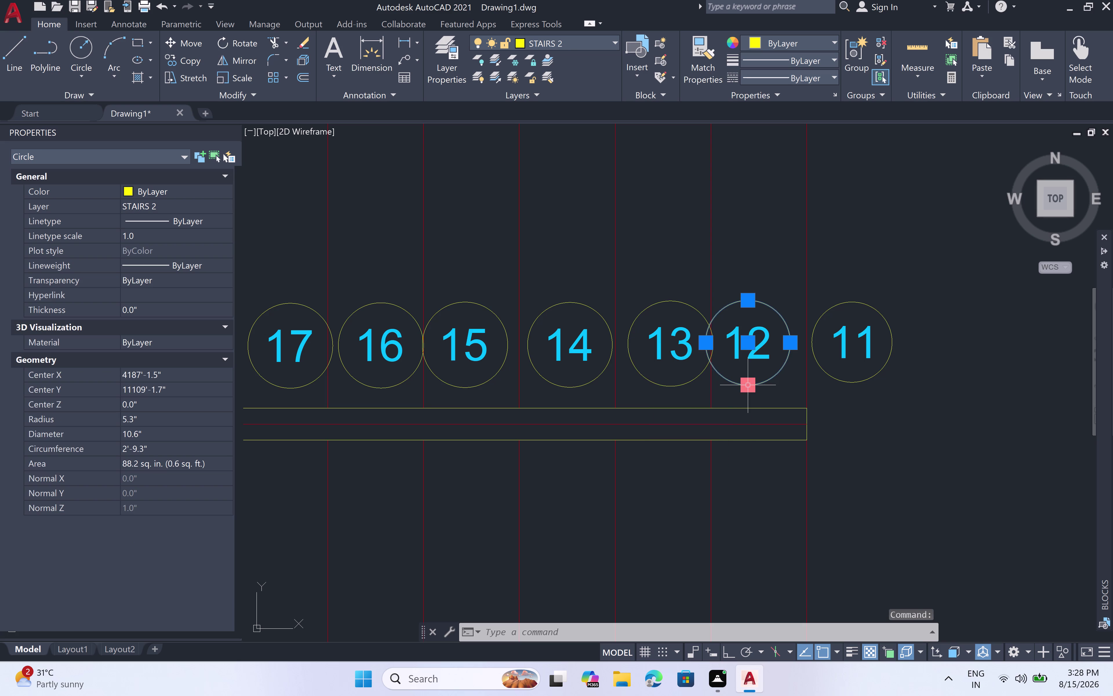
Select all circles similar to circle 12, pan the stair area, then clear the selection.
right_click(740, 382)
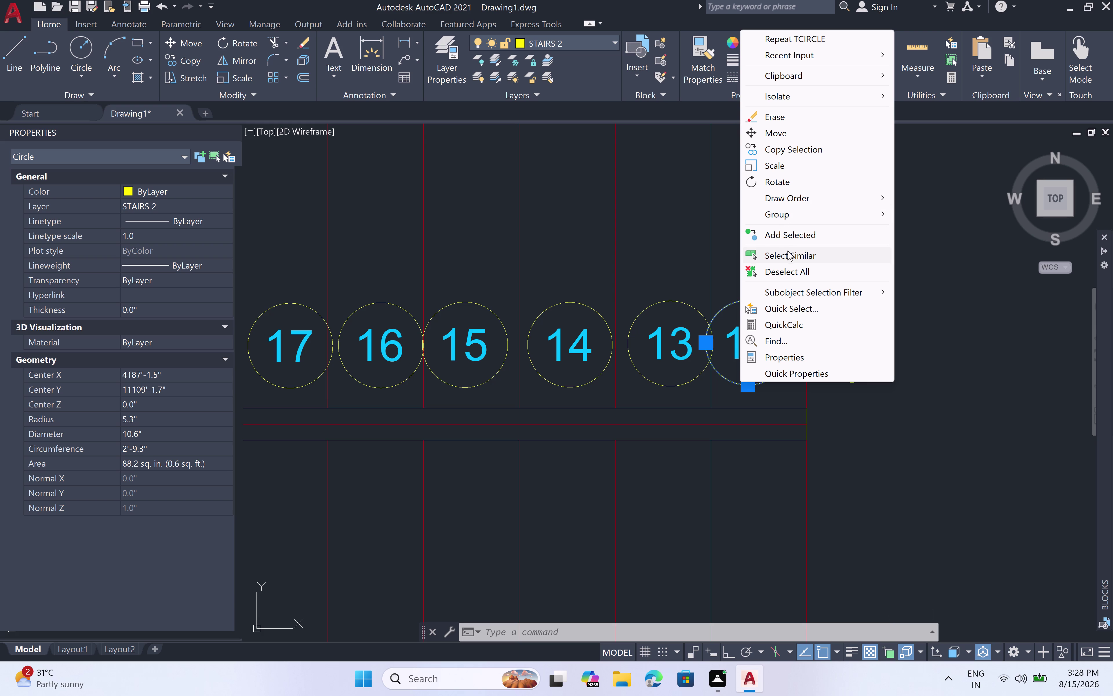
click(792, 257)
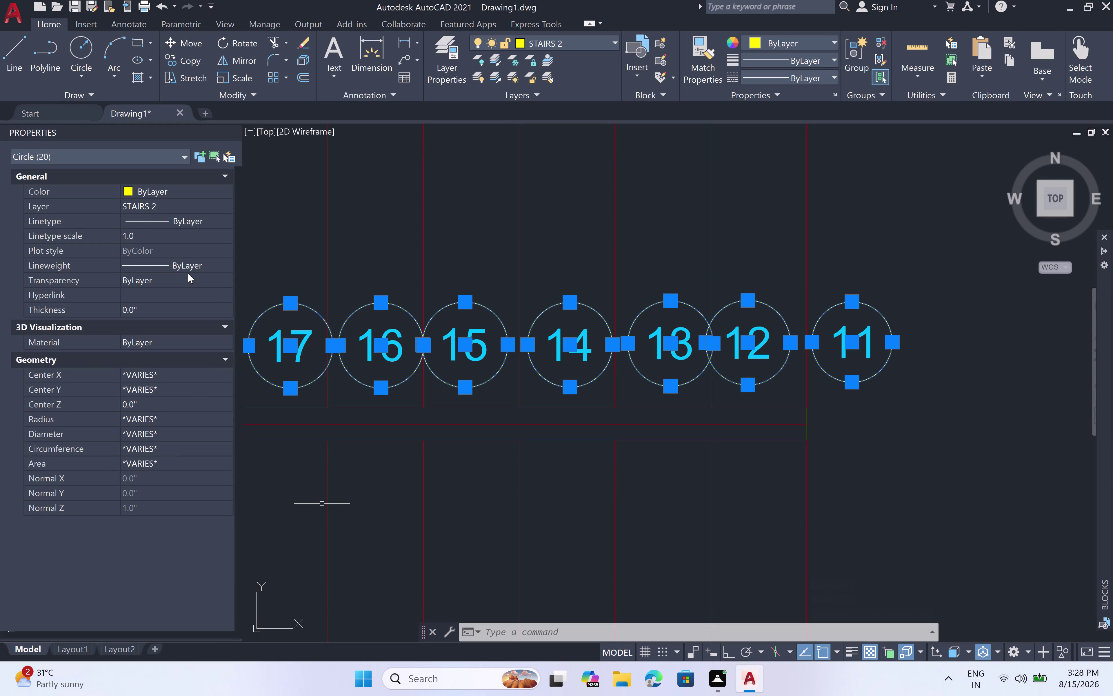
scroll(down, 3)
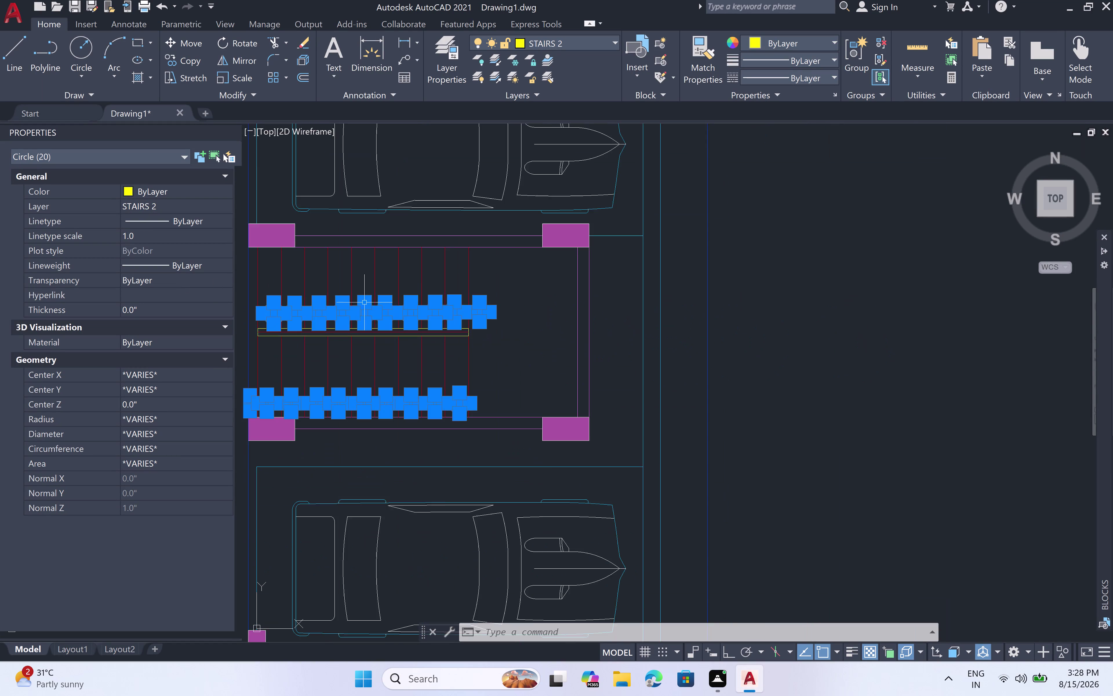
scroll(down, 3)
middle_drag(385, 334, 523, 261)
scroll(up, 3)
key(Escape)
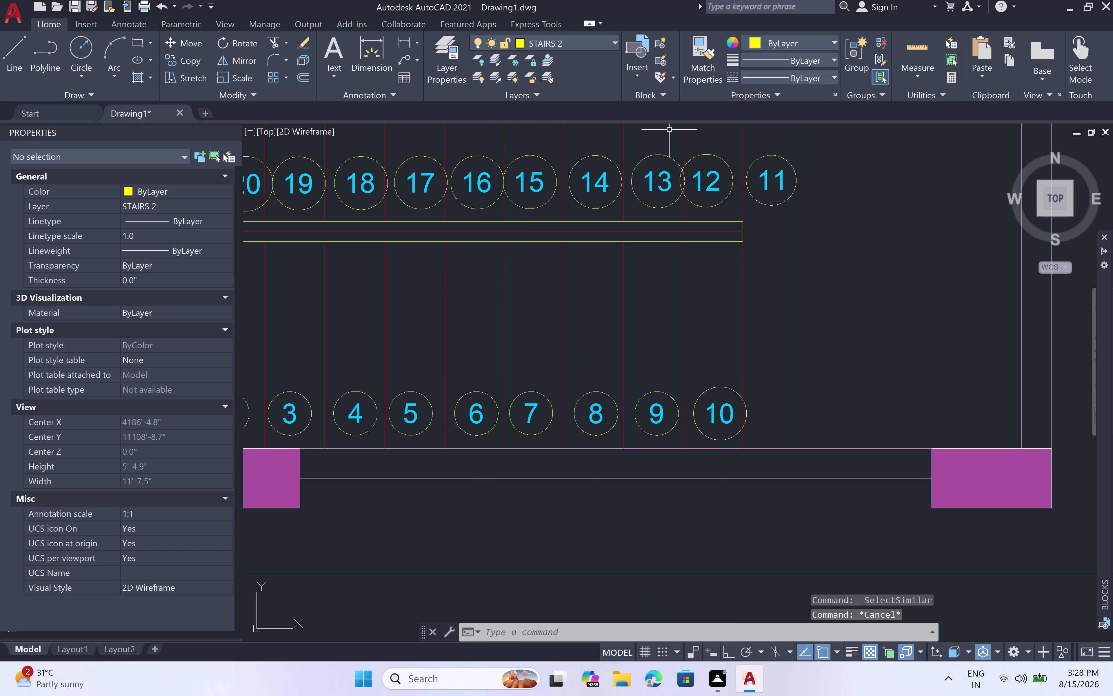
Move circle 13 from its bottom quadrant to its new spot in the upper row.
click(664, 206)
key(m)
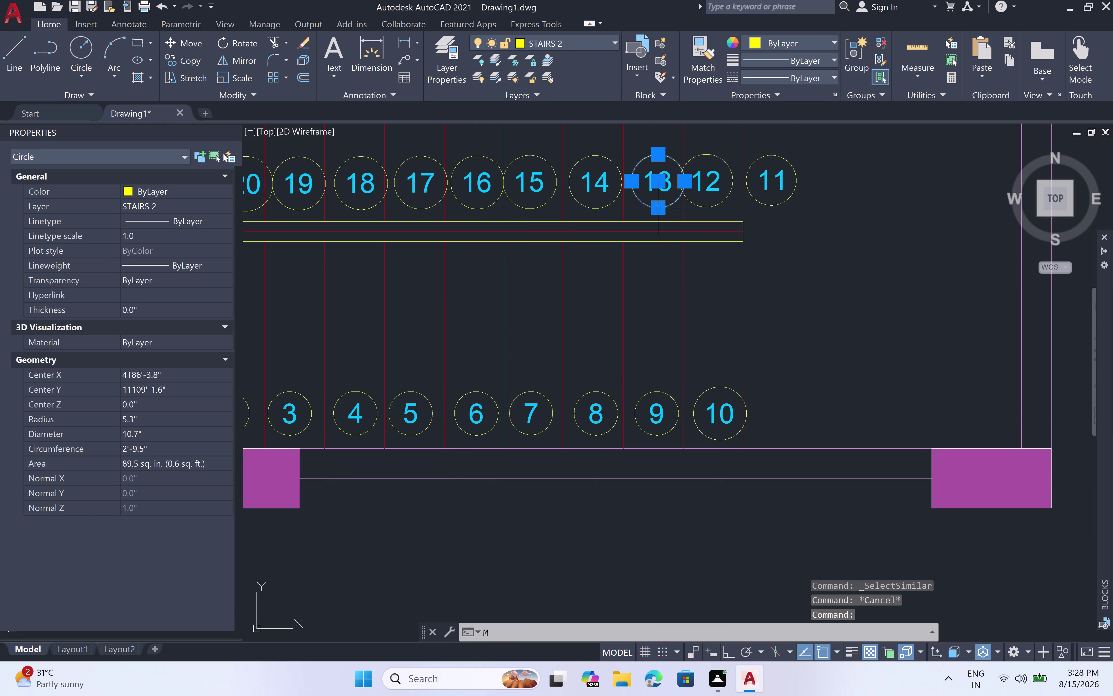
key(space)
scroll(up, 3)
scroll(up, 3)
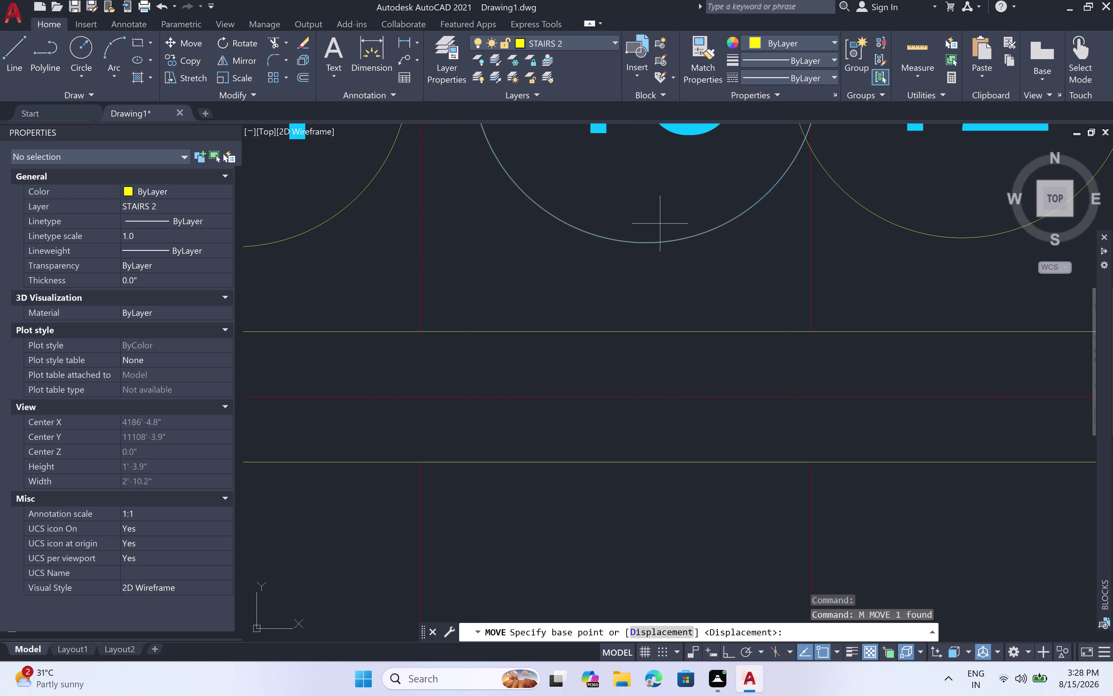
click(648, 242)
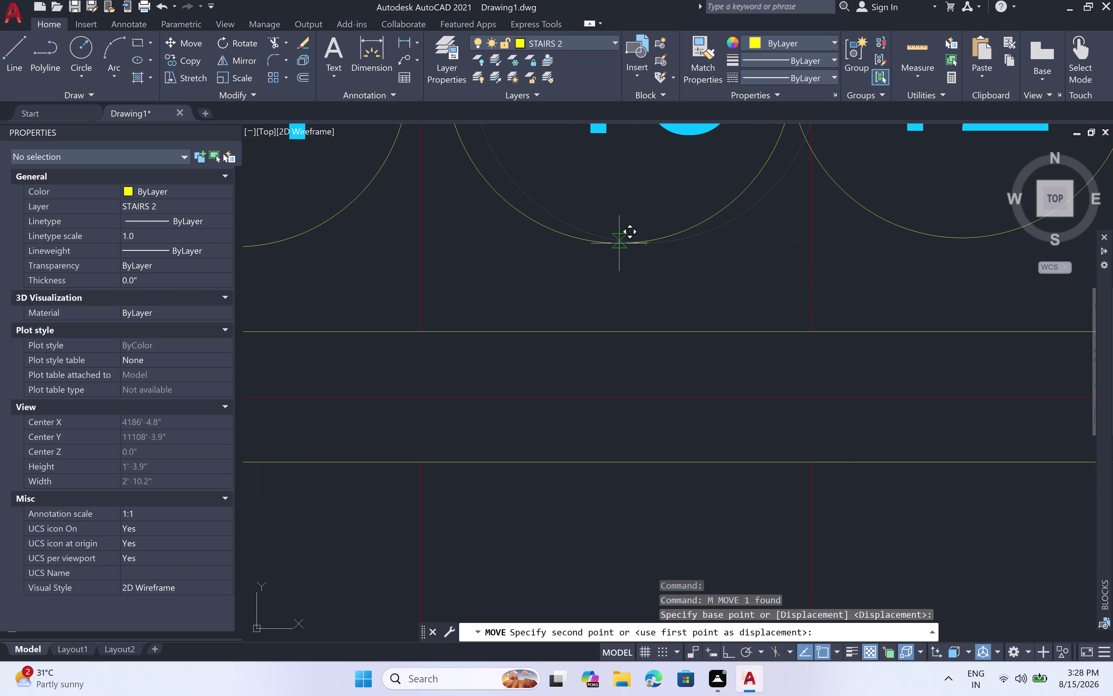
scroll(down, 3)
scroll(down, 3)
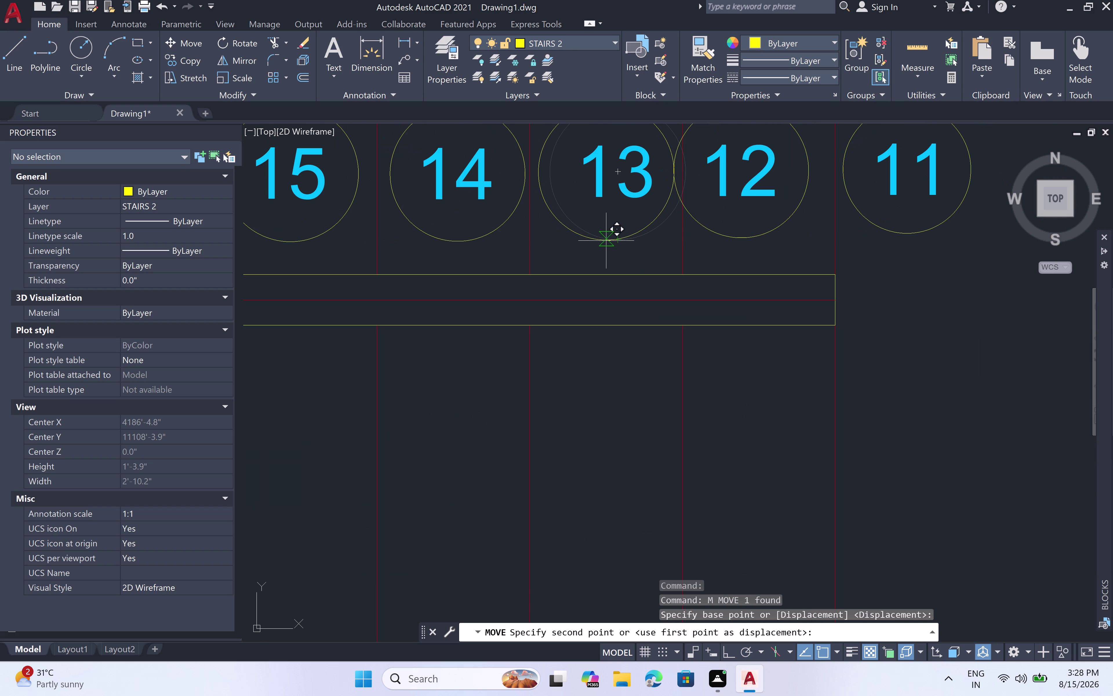
scroll(up, 3)
scroll(up, 3)
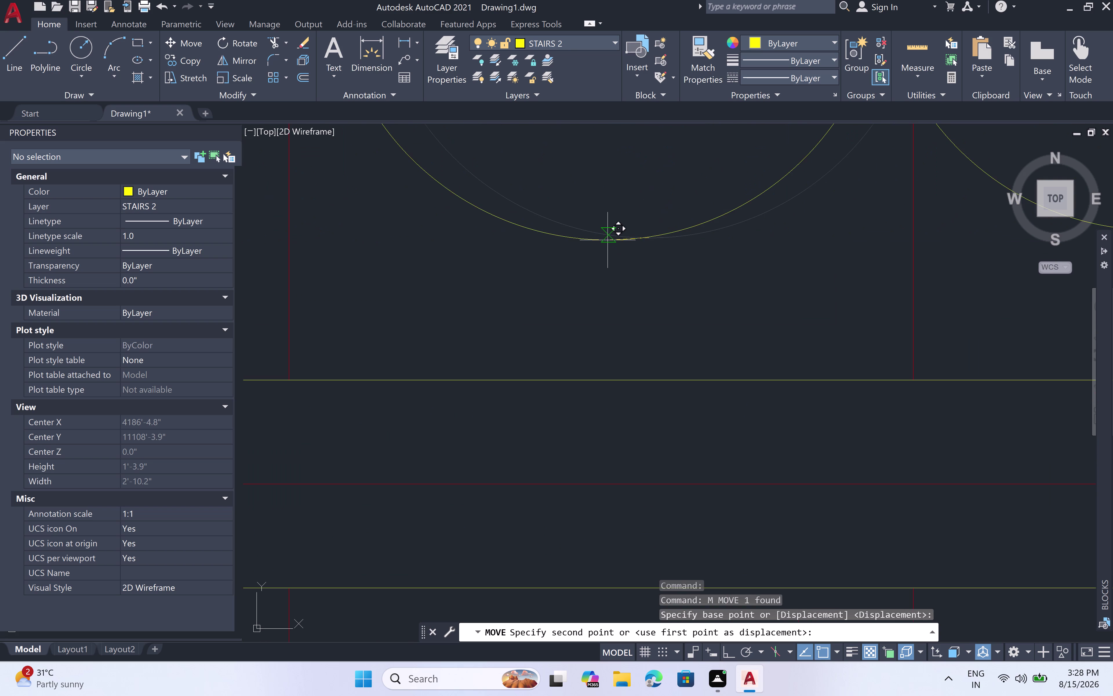
click(607, 239)
scroll(down, 3)
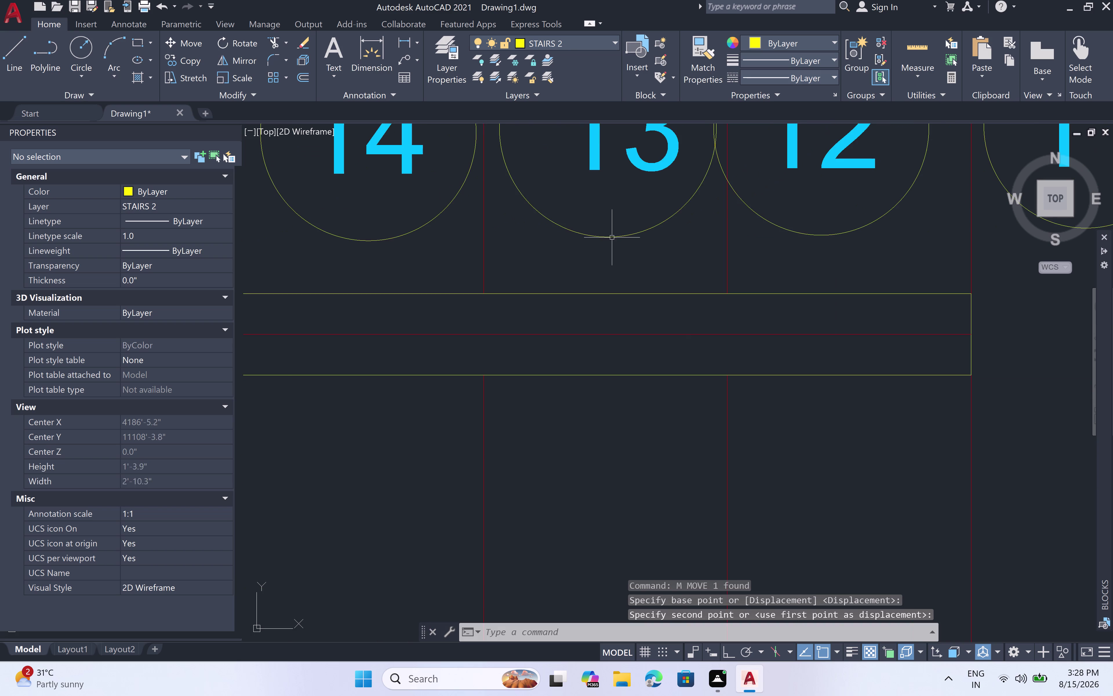
scroll(down, 3)
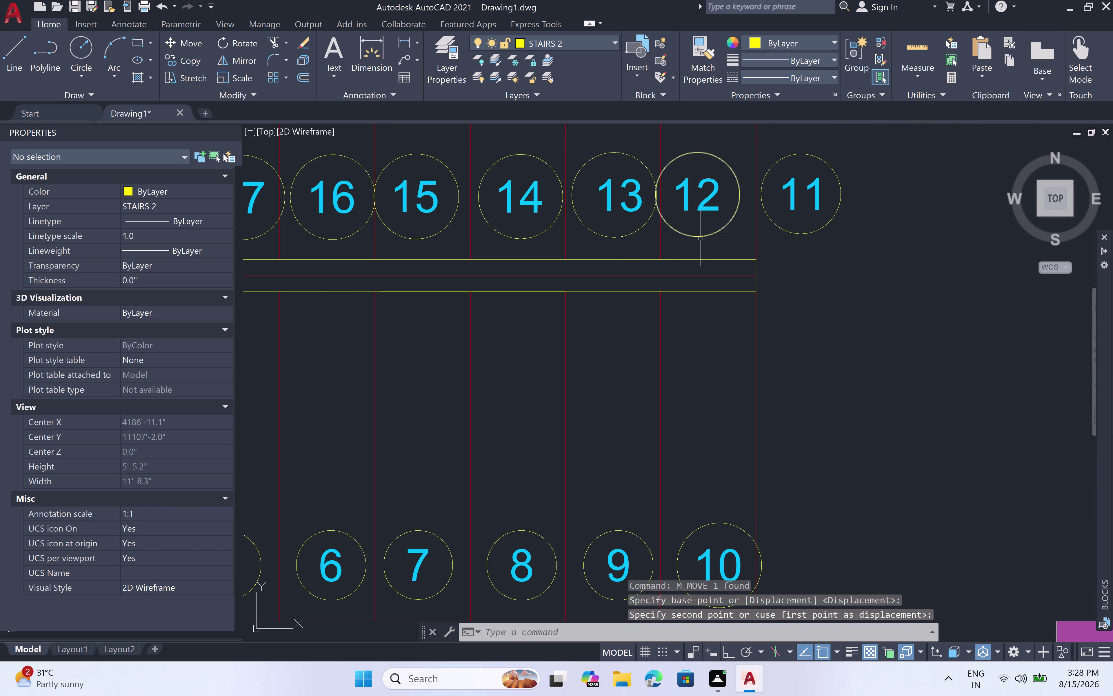
Move circle 12 from its bottom quadrant into line with its neighbours.
click(701, 238)
text(M)
key(space)
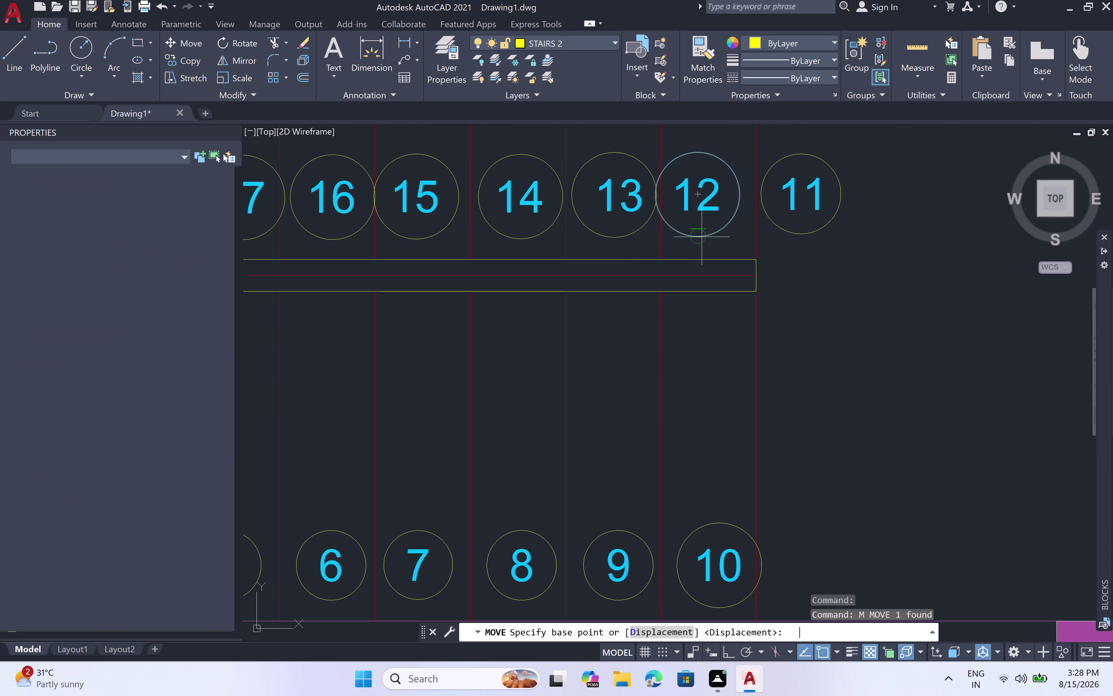
click(700, 238)
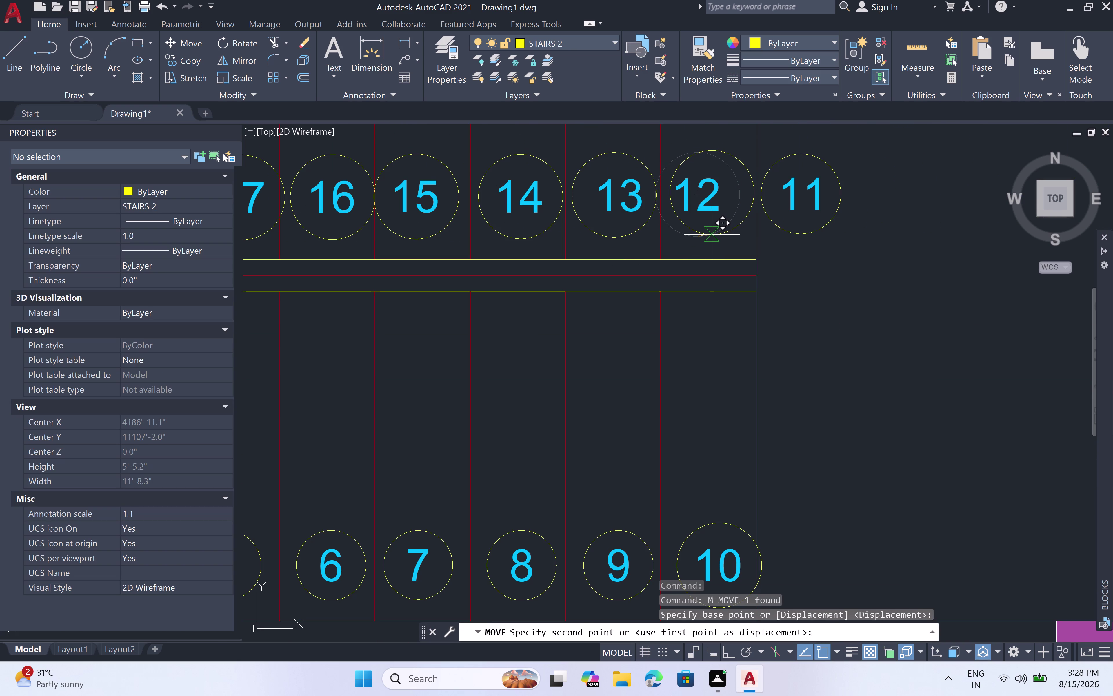
click(711, 236)
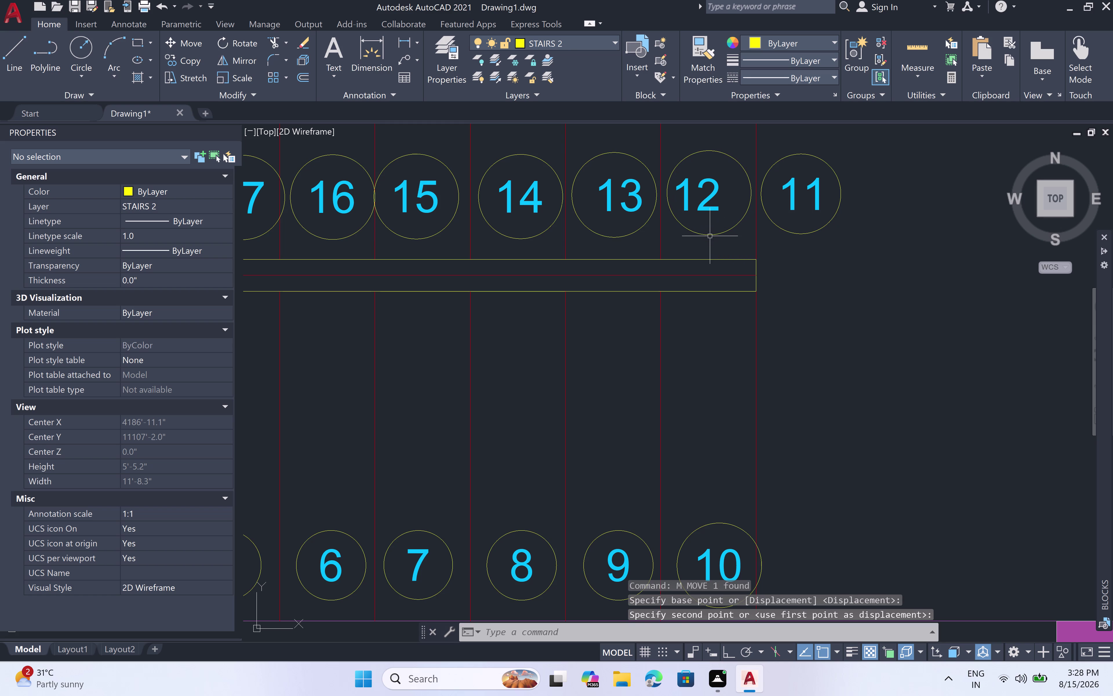
scroll(down, 3)
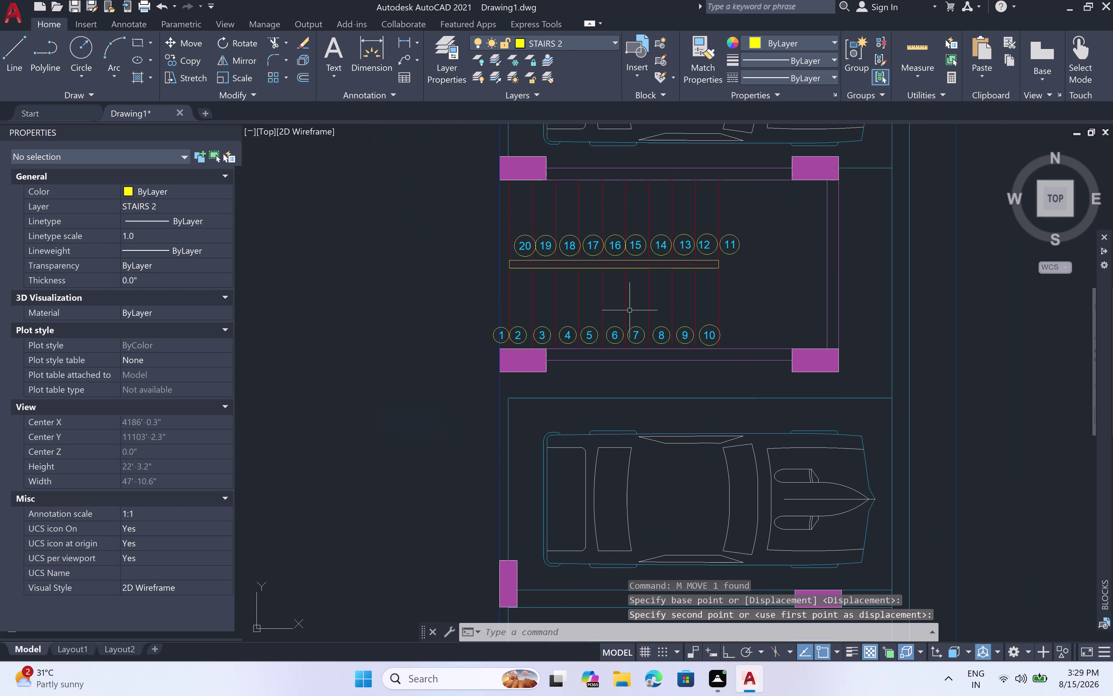
scroll(up, 3)
scroll(down, 3)
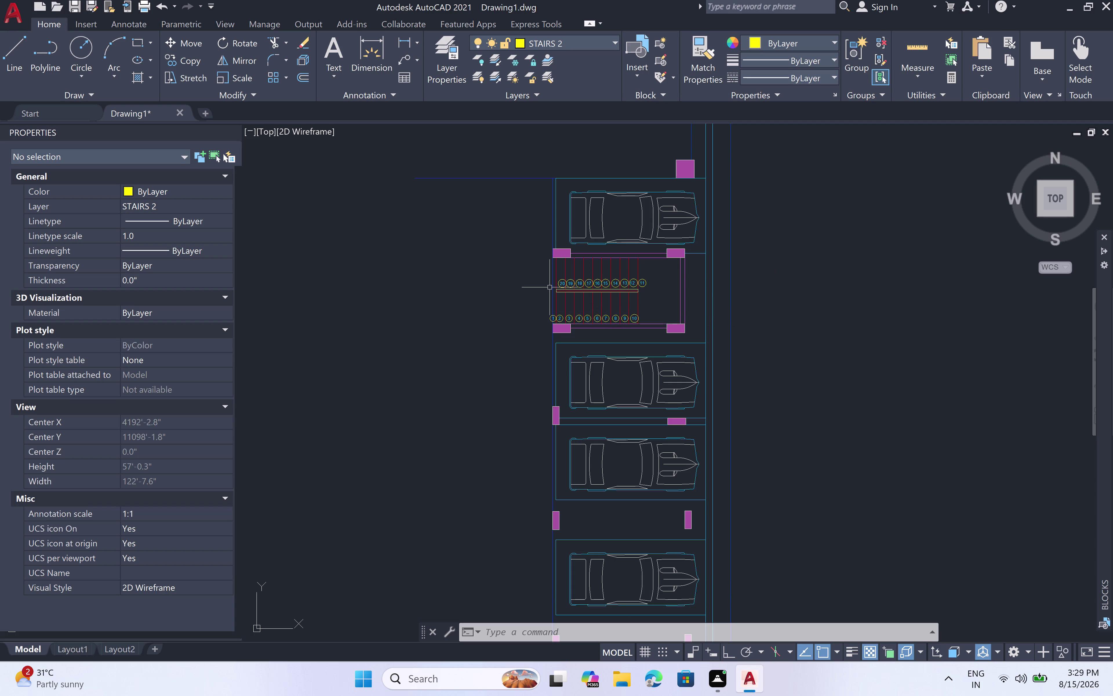
Zoom back in on circles 20–11 and start the LINE command.
scroll(down, 3)
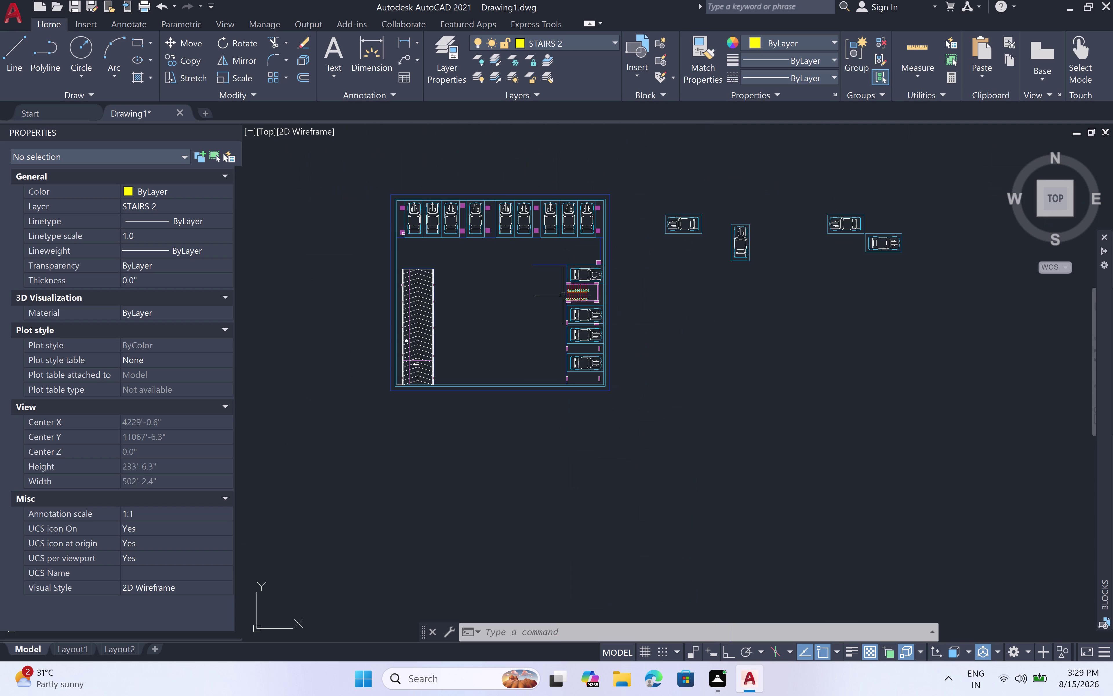
scroll(up, 3)
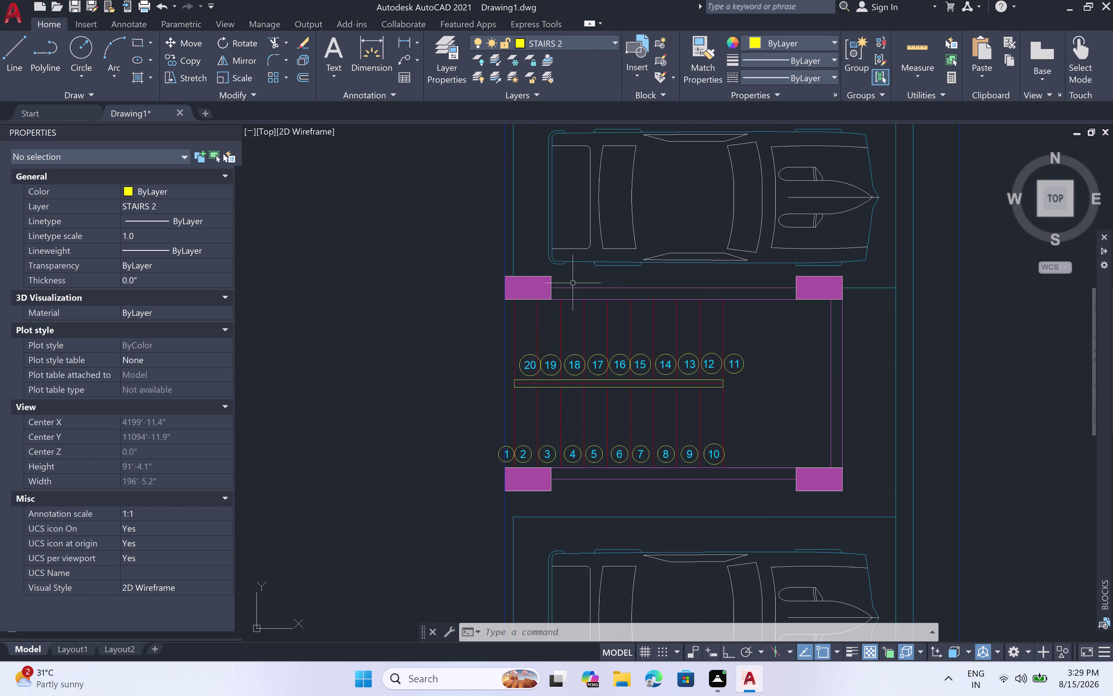
scroll(up, 3)
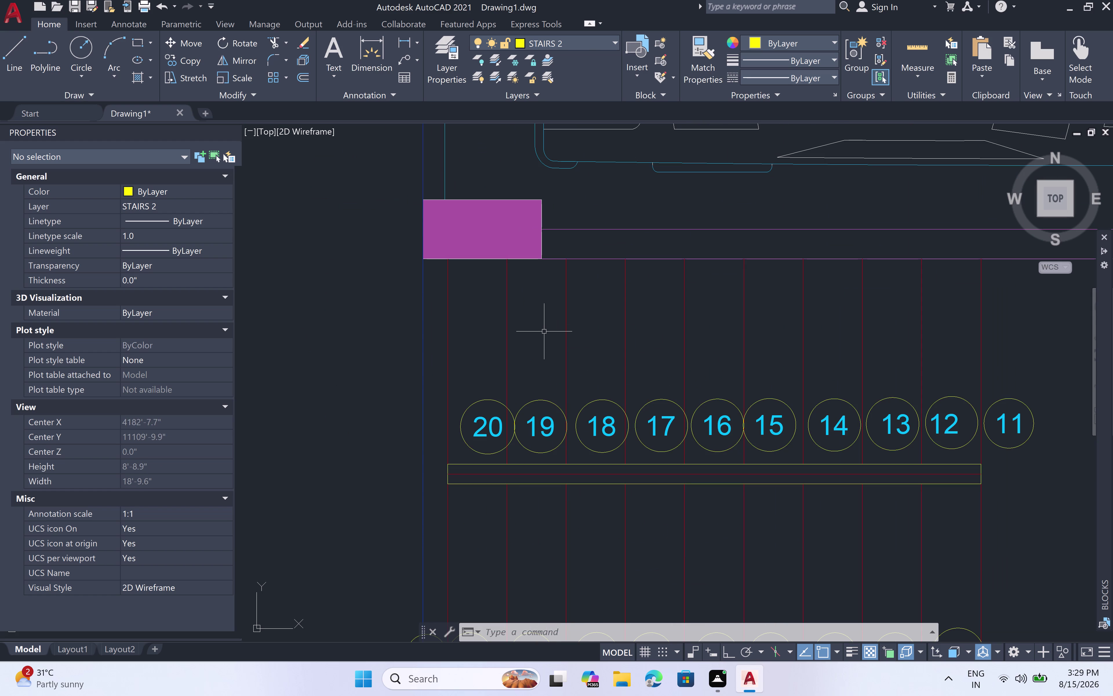
key(l)
key(space)
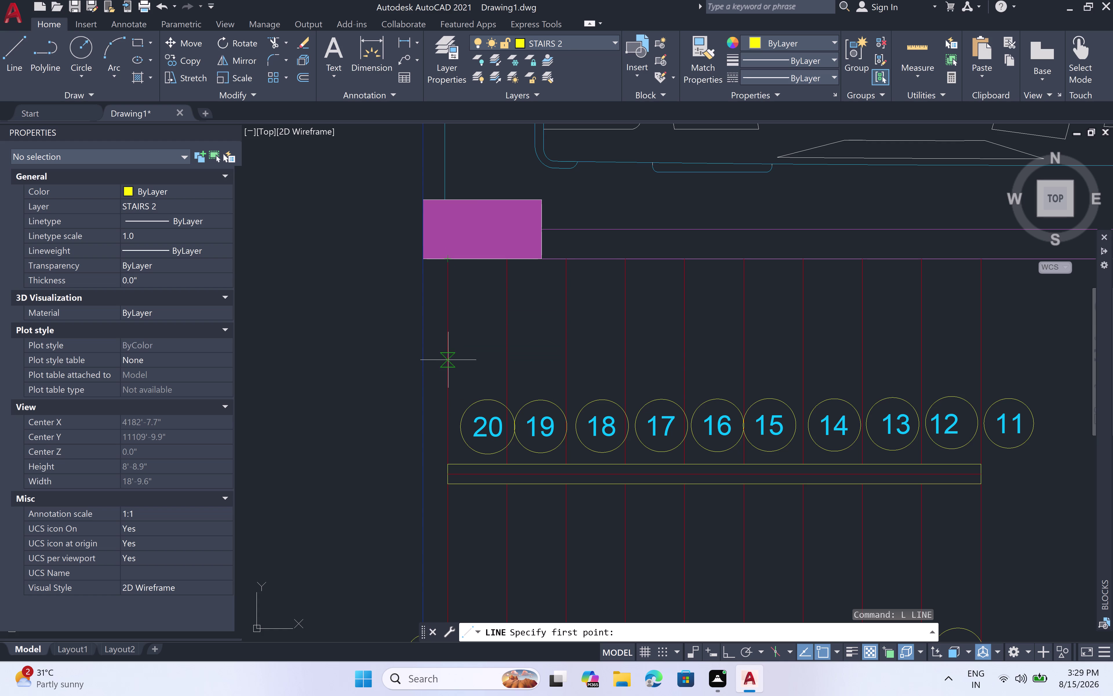
Make layer 0 current and draw the horizontal arrow shaft toward column 18.
click(448, 360)
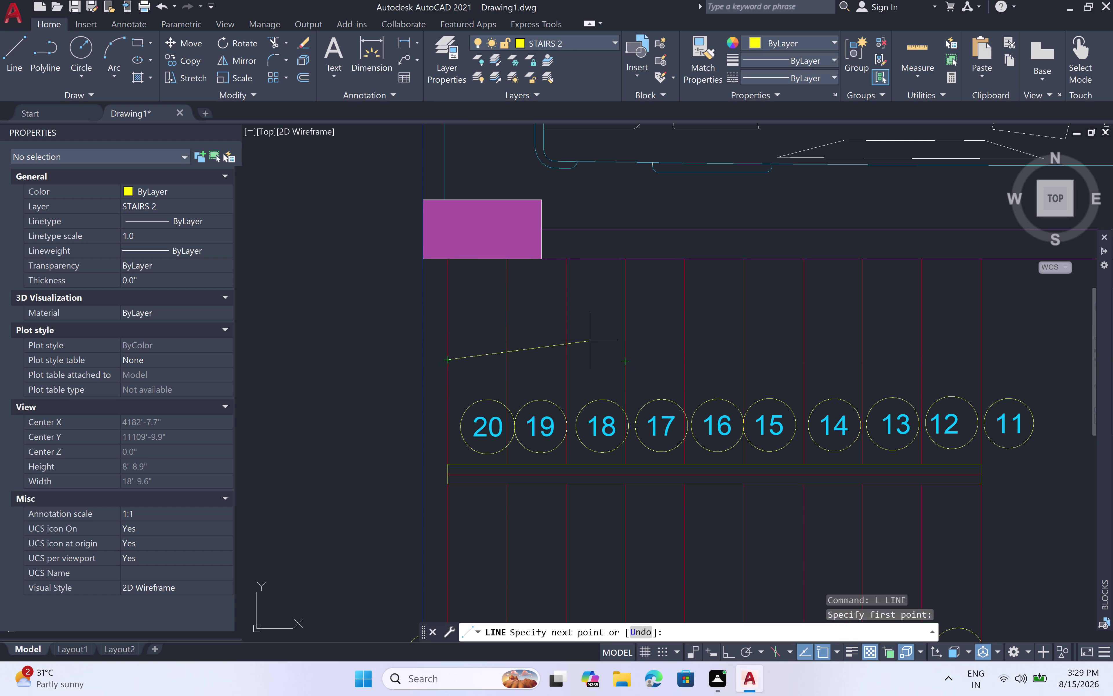
double_click(613, 42)
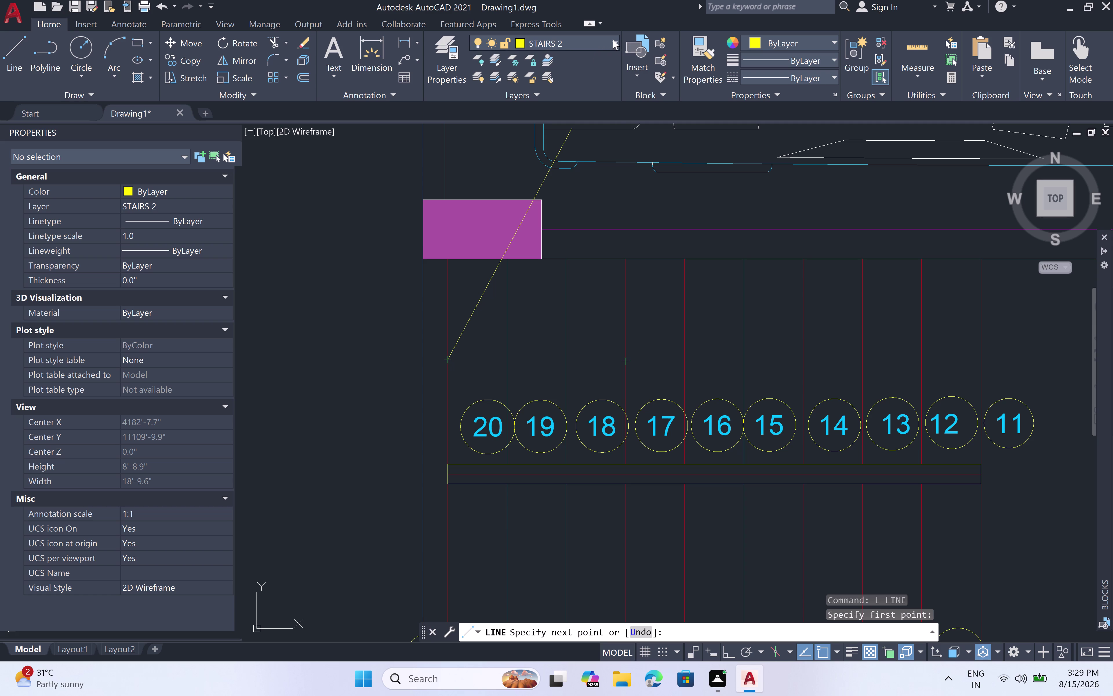
click(613, 40)
click(604, 57)
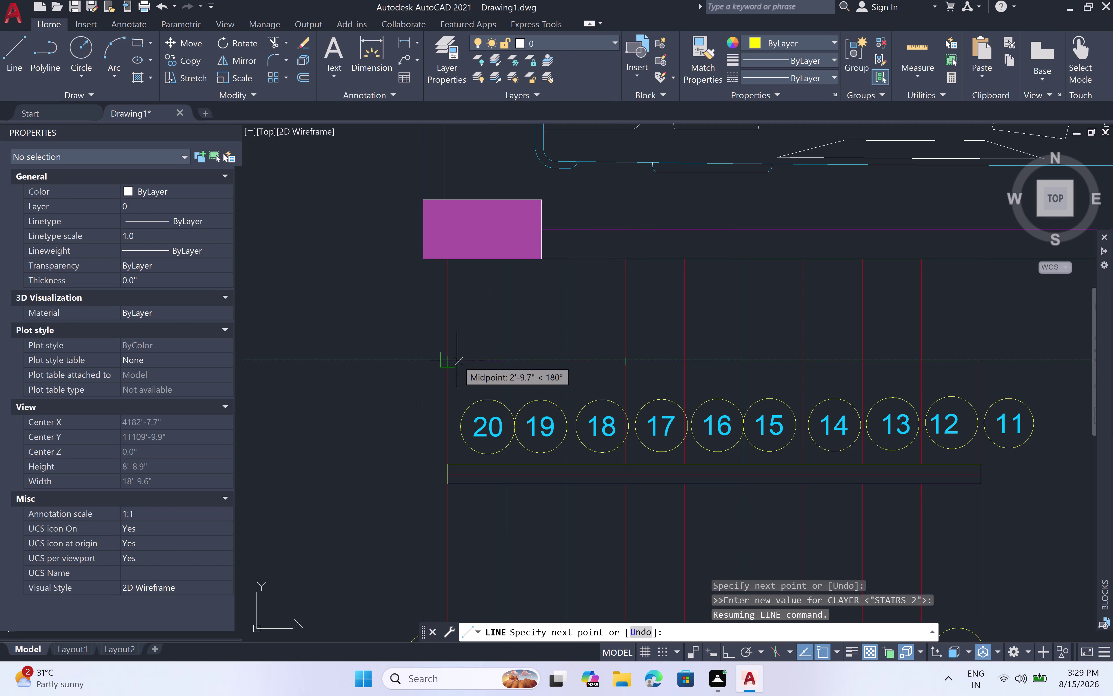
click(449, 360)
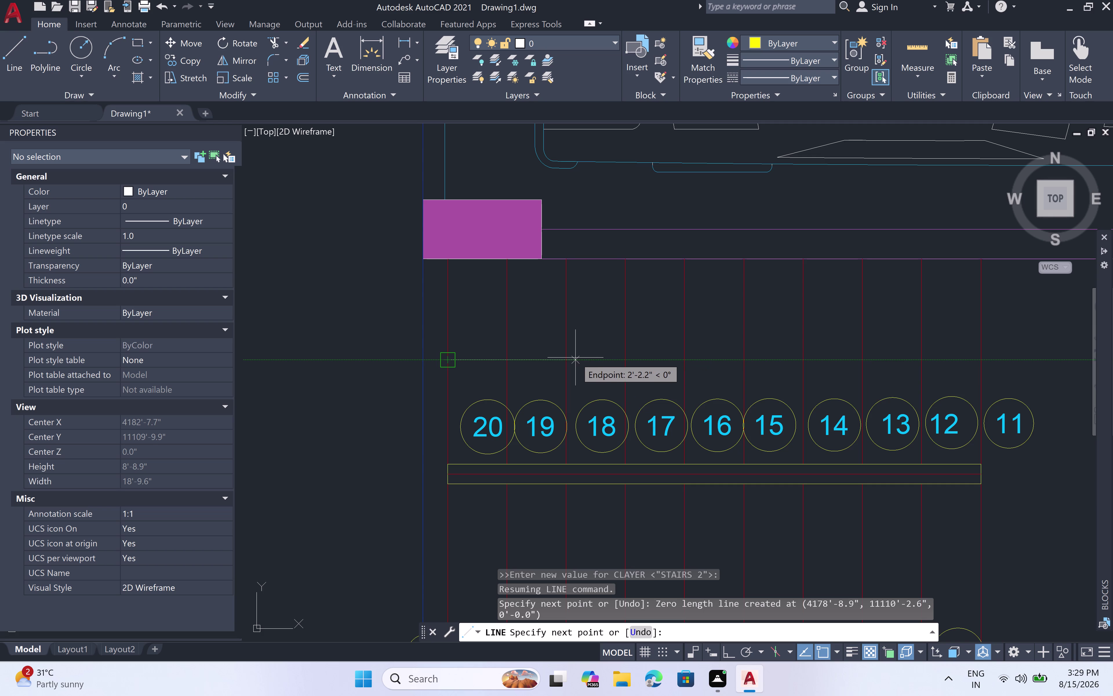
click(566, 360)
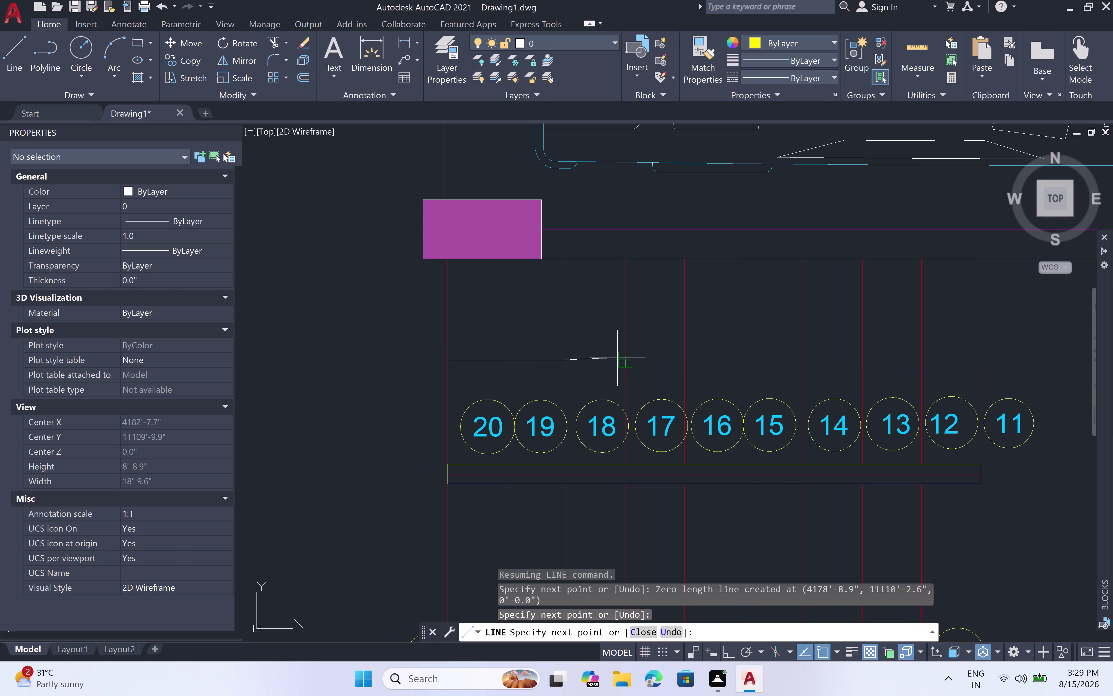
key(Escape)
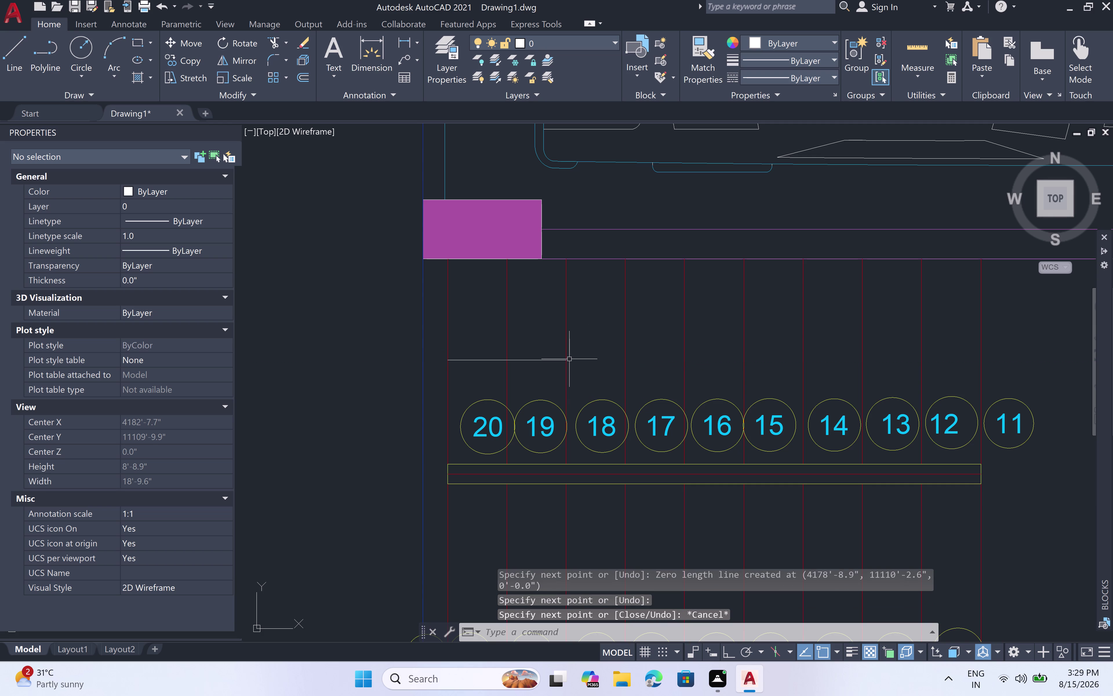
Draw the two diagonal arrowhead lines at the shaft's right end.
key(l)
key(space)
click(570, 357)
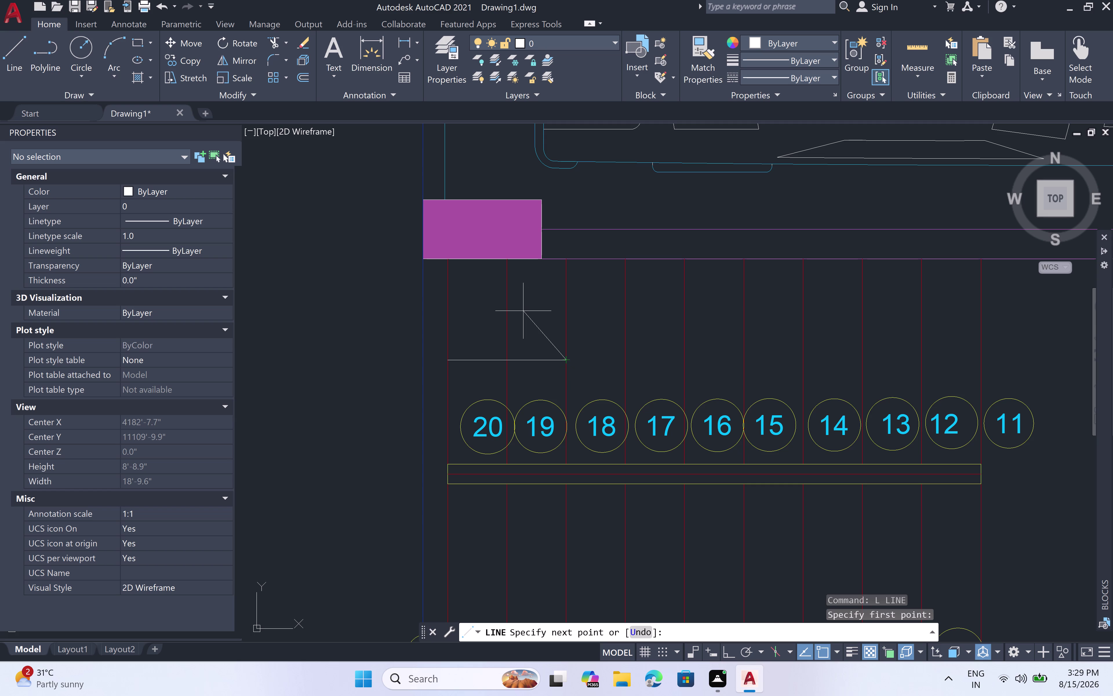
click(530, 319)
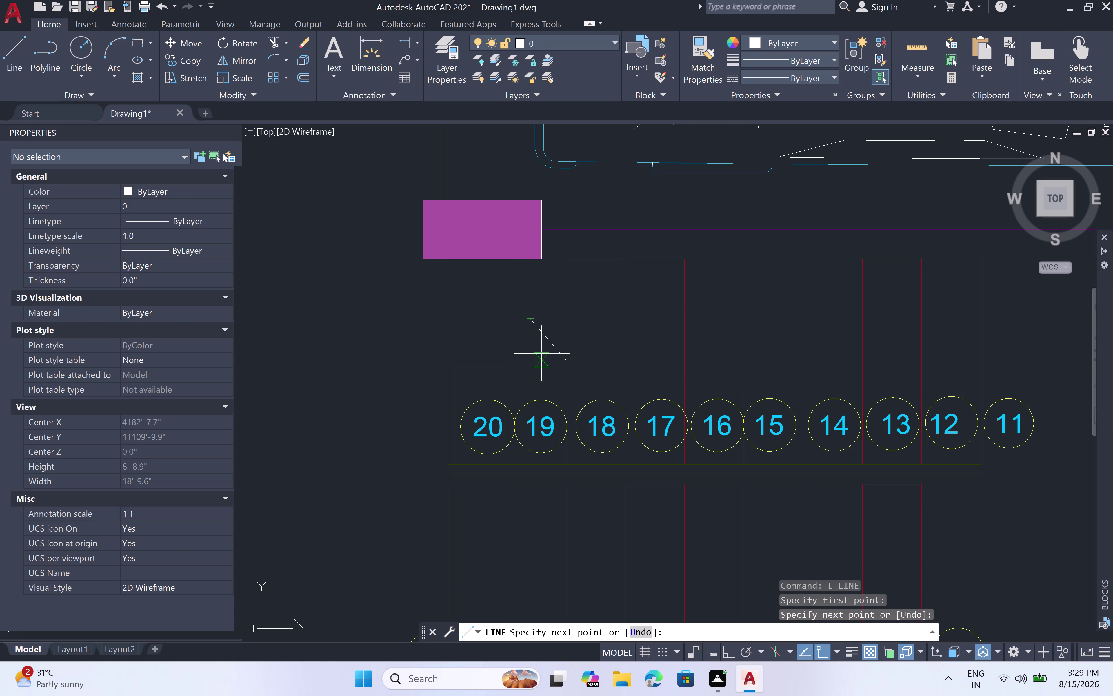
click(566, 361)
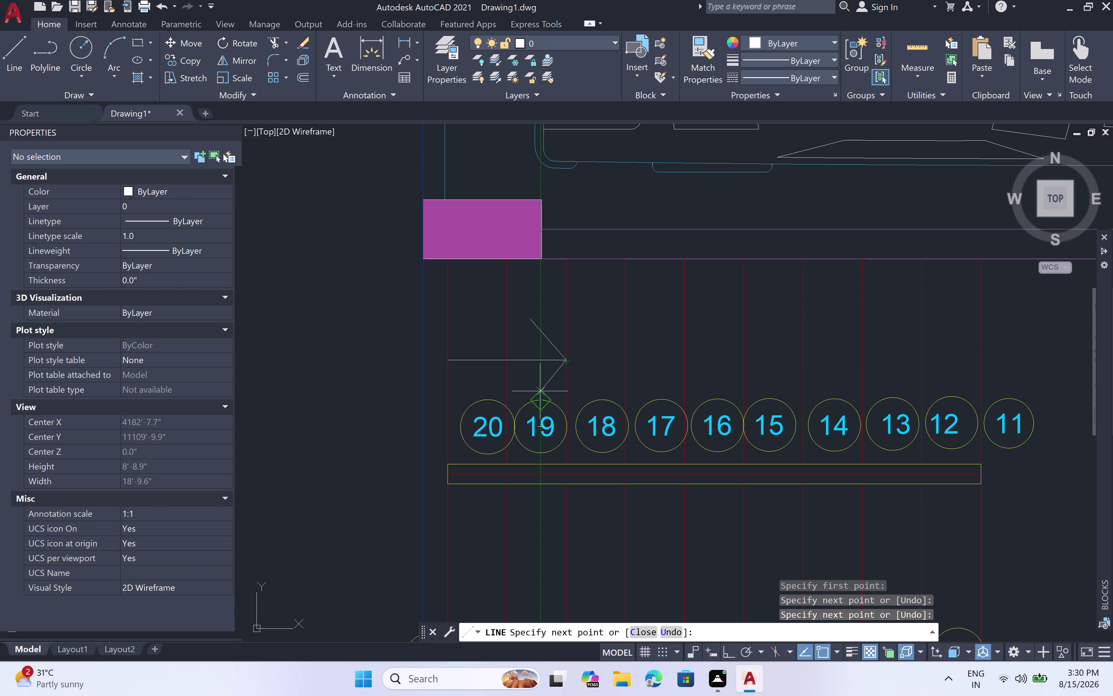
scroll(up, 3)
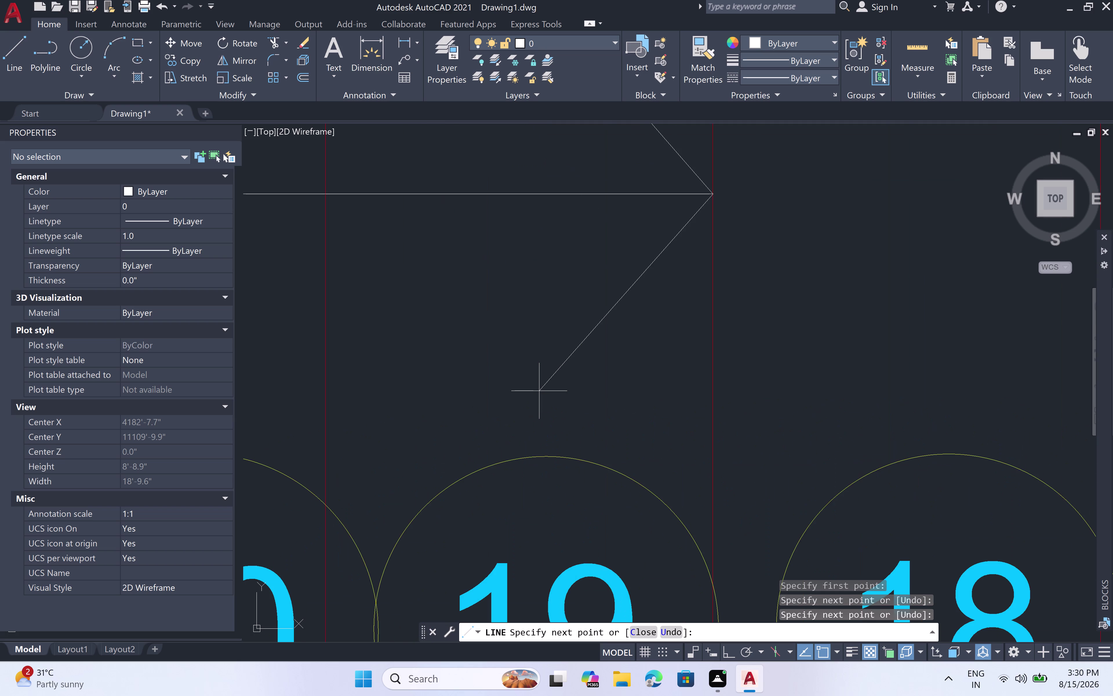
click(539, 397)
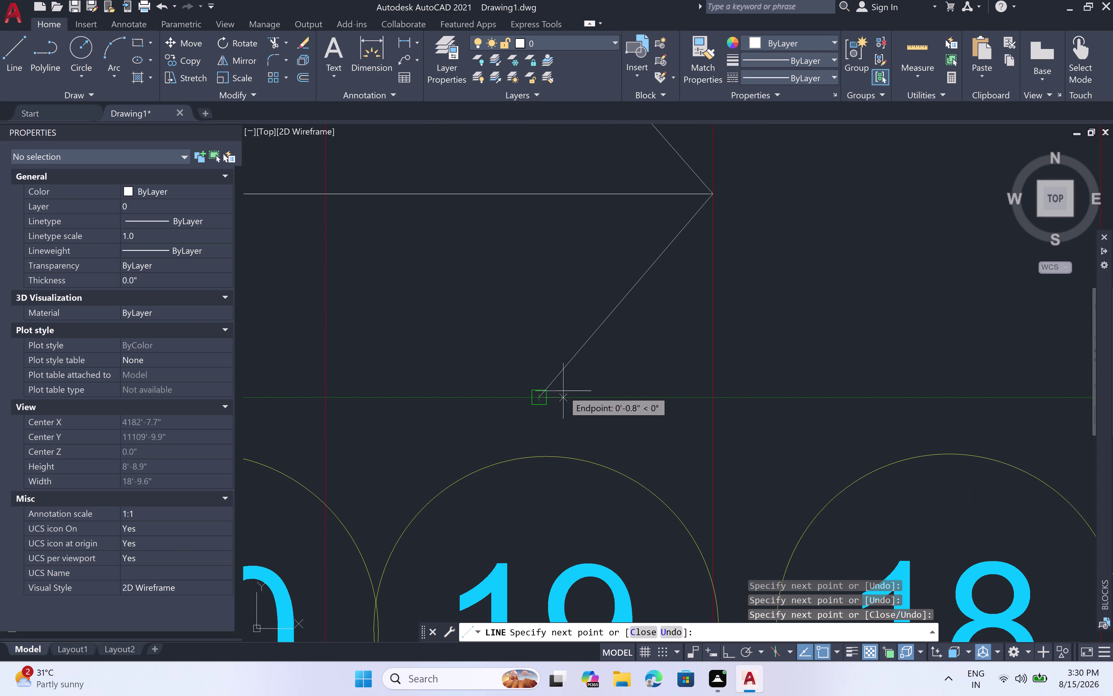
key(Escape)
Start TRIM to cut the overshooting head lines.
scroll(down, 3)
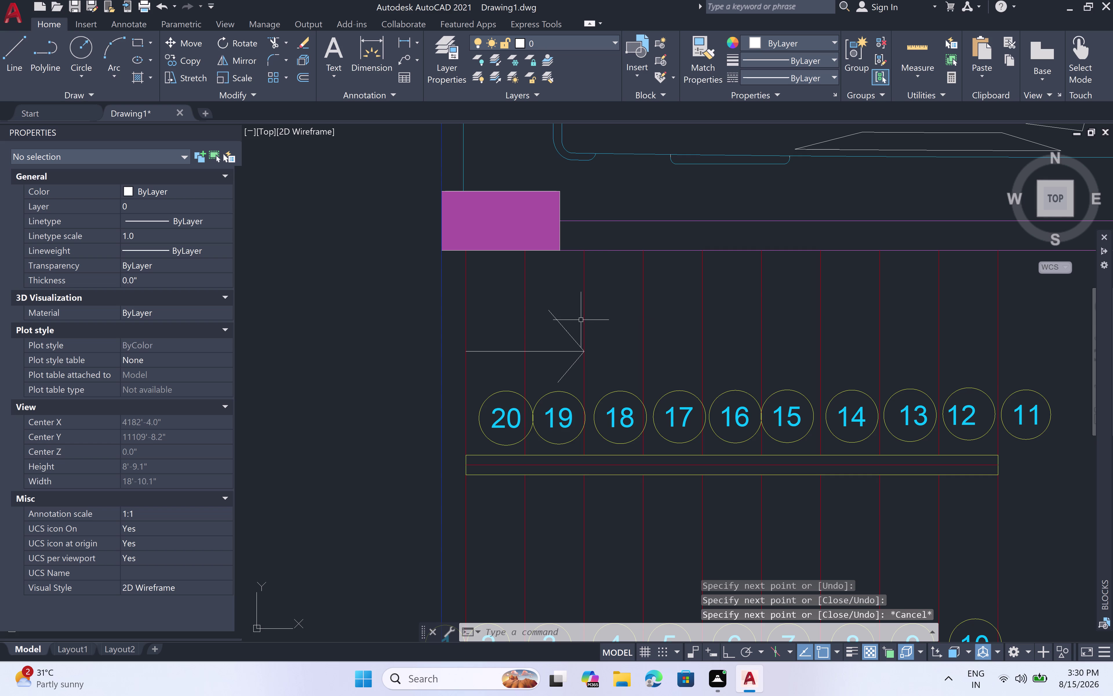
key(t)
key(r)
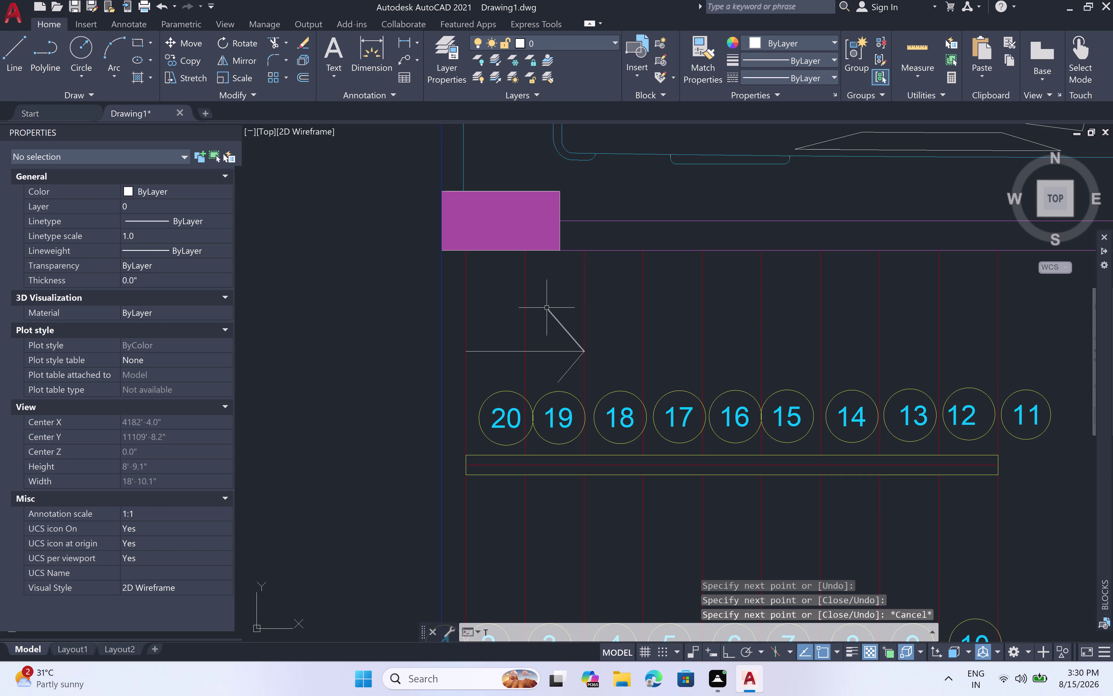
key(space)
Trim away the excess upper head line.
click(550, 312)
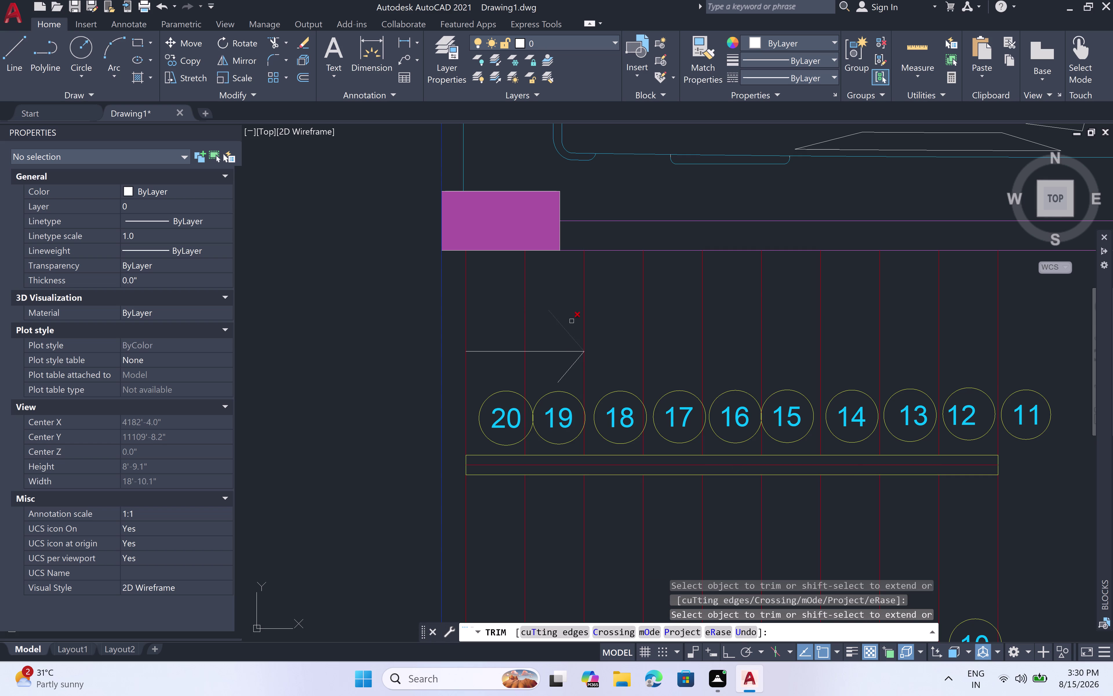
click(570, 322)
click(555, 340)
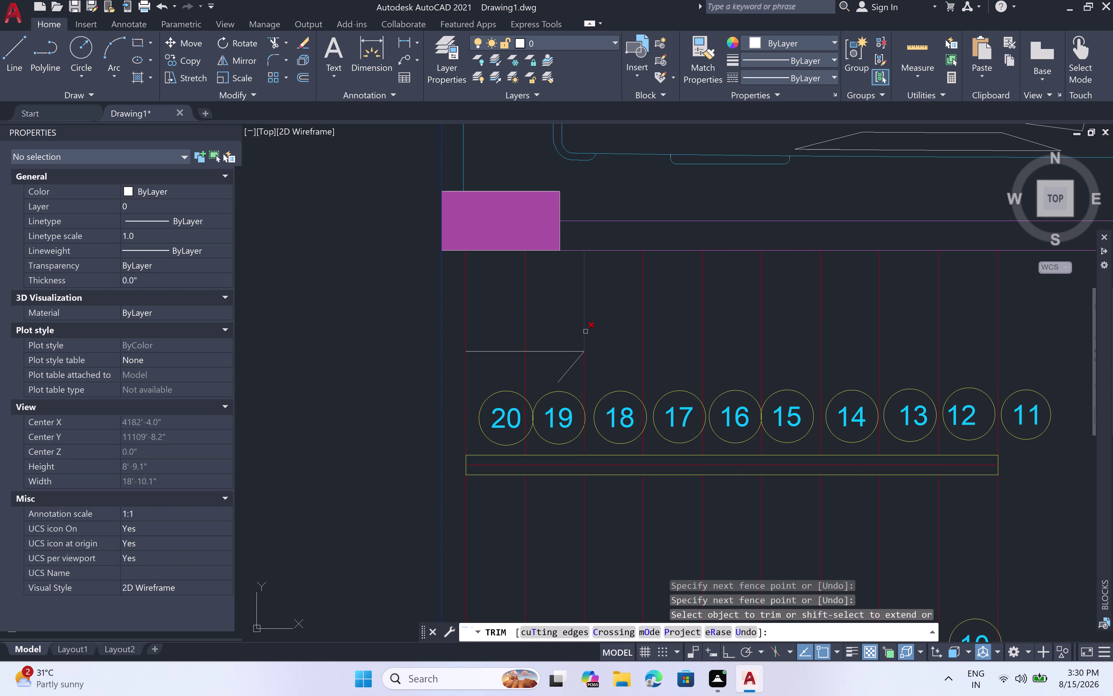
key(Escape)
Redraw the upper head line from the arrow tip up and to the left.
text(L)
key(space)
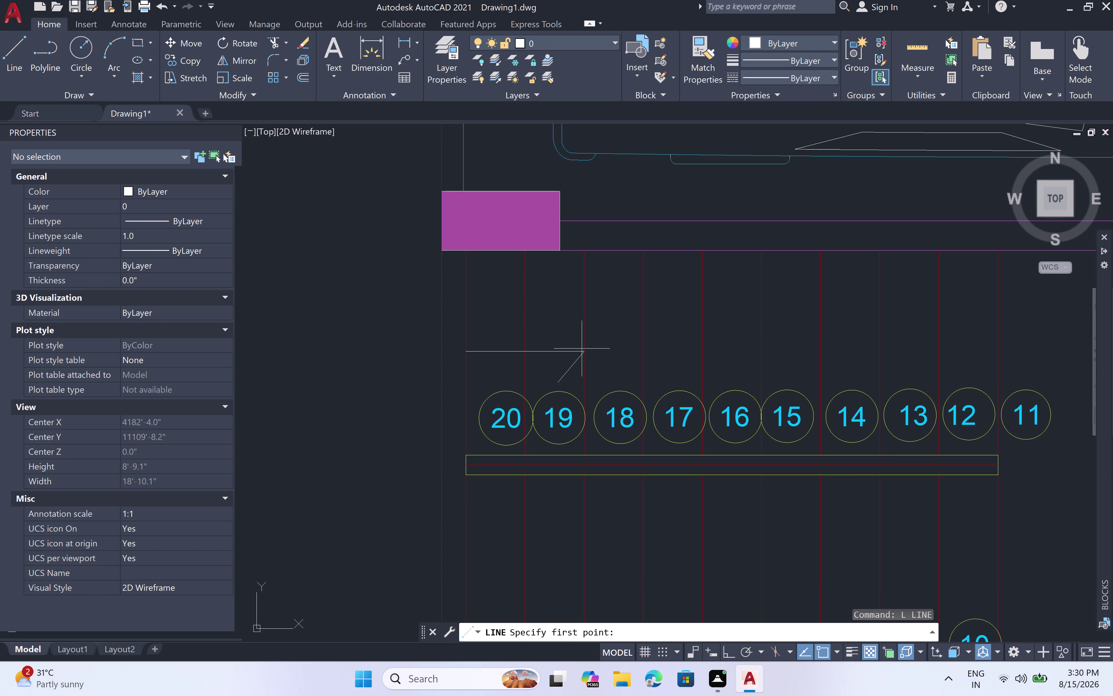
click(581, 352)
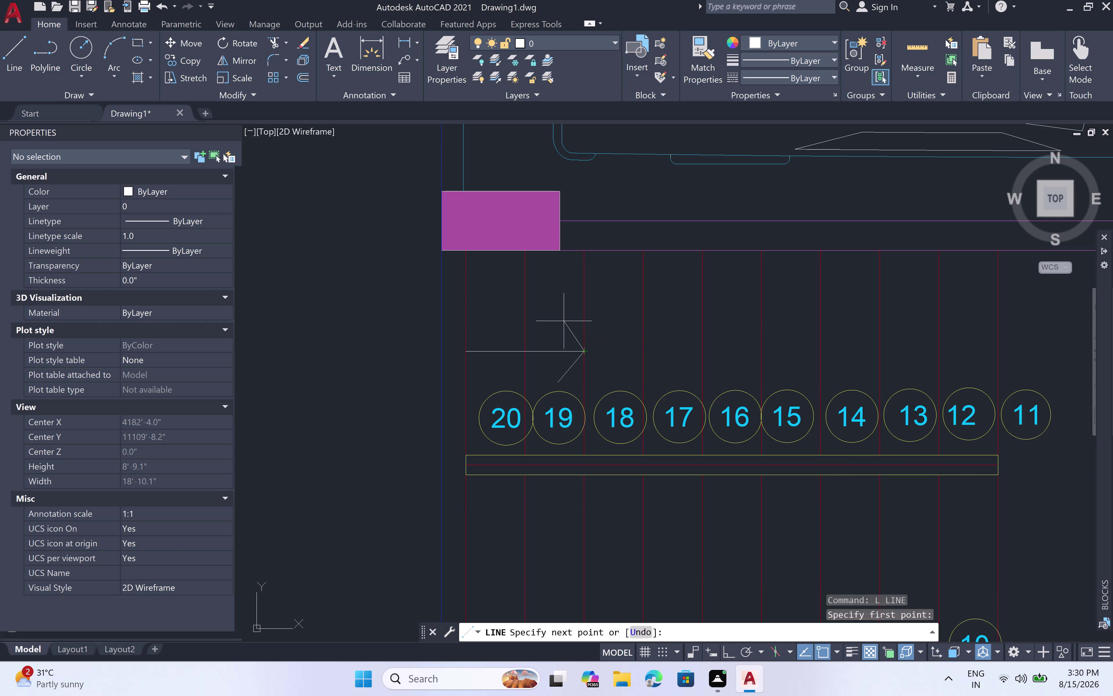
click(564, 321)
key(Escape)
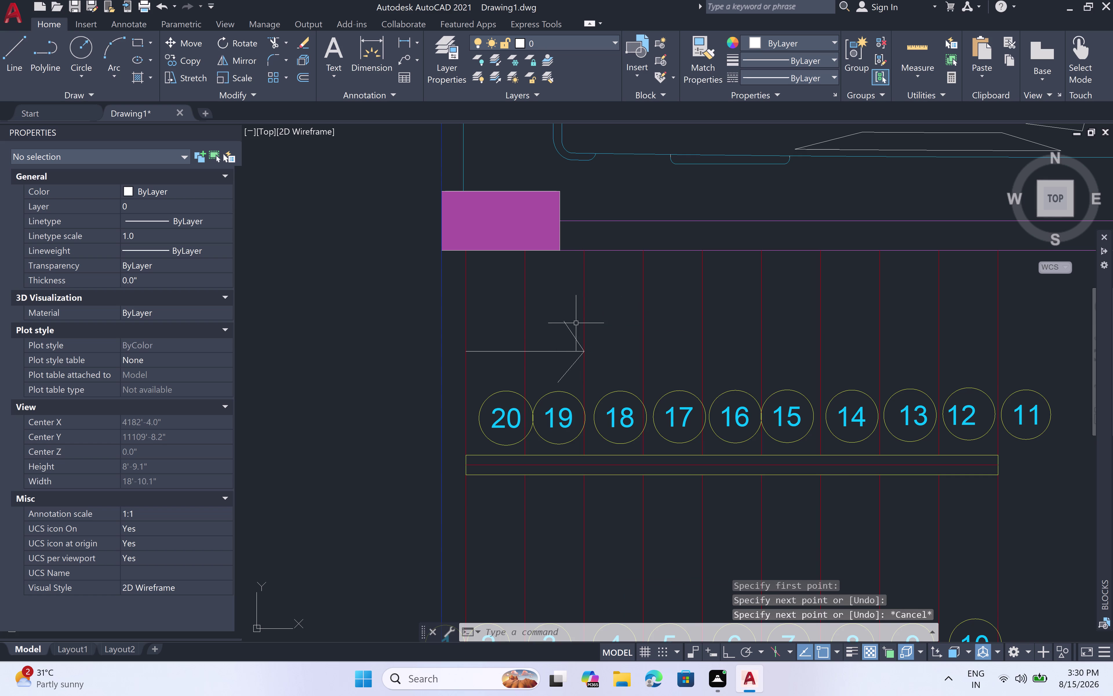
Select the arrow shaft and both head lines.
click(543, 352)
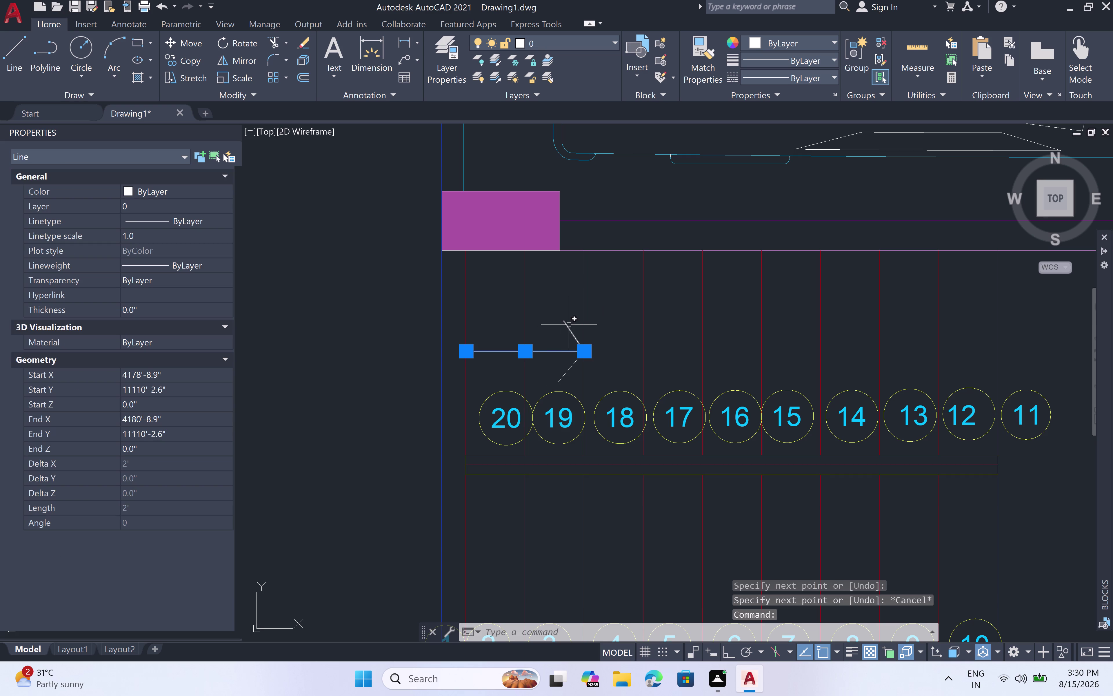
click(569, 324)
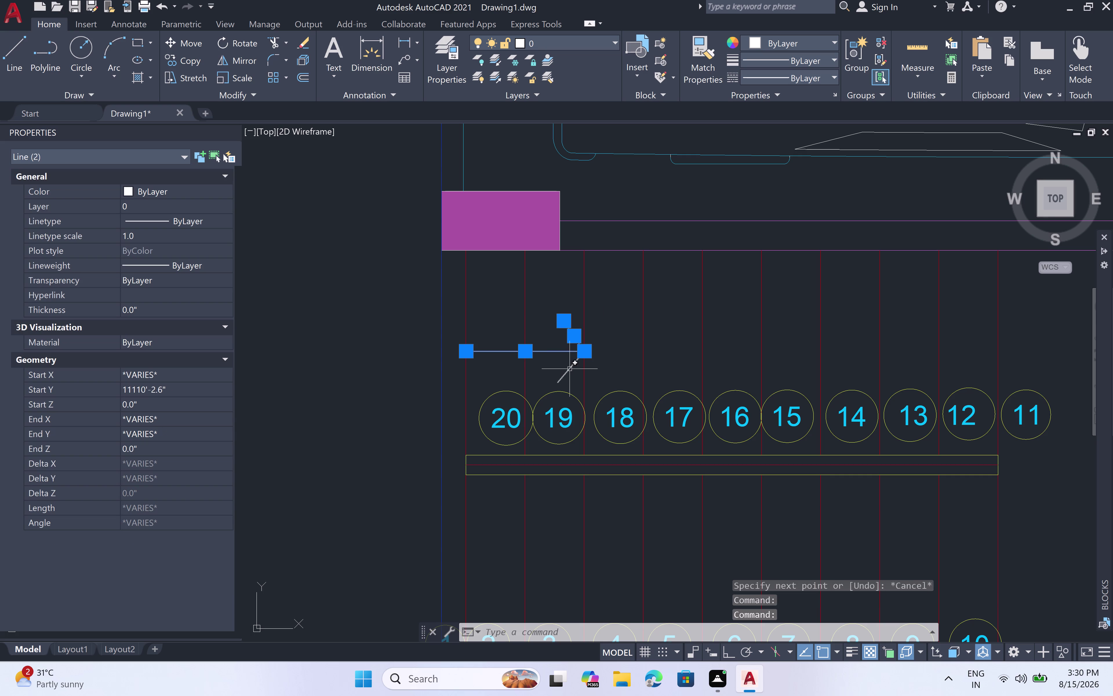
click(570, 369)
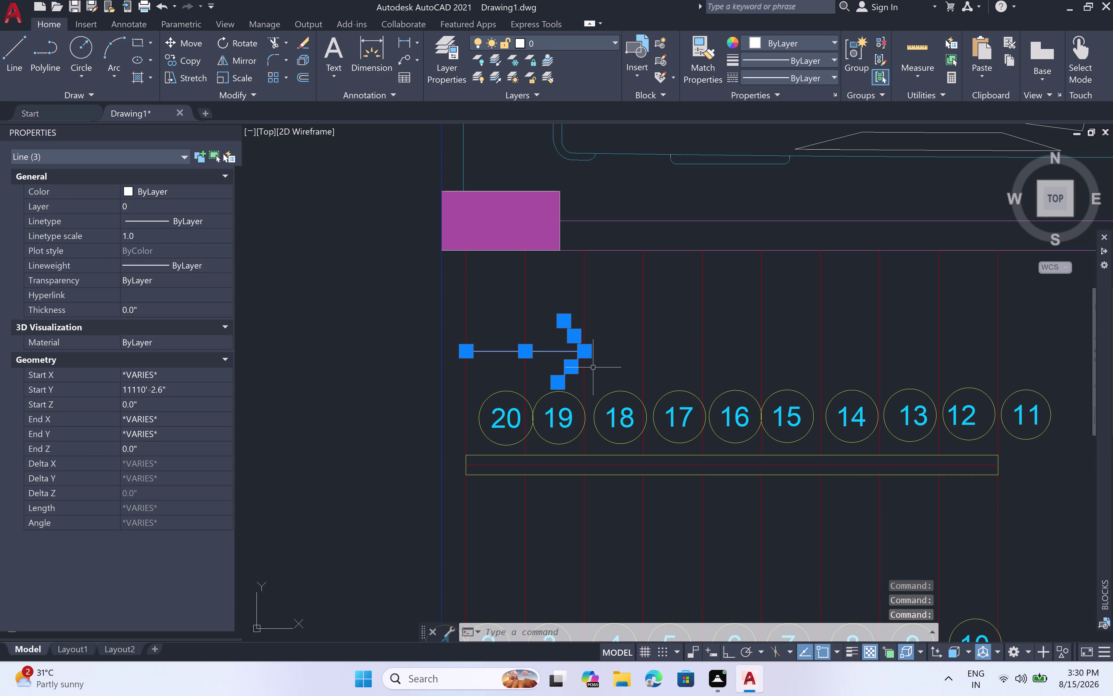
Copy the arrow from its tip to below the yellow bar, above circles 1–10.
key(c)
text(O)
key(space)
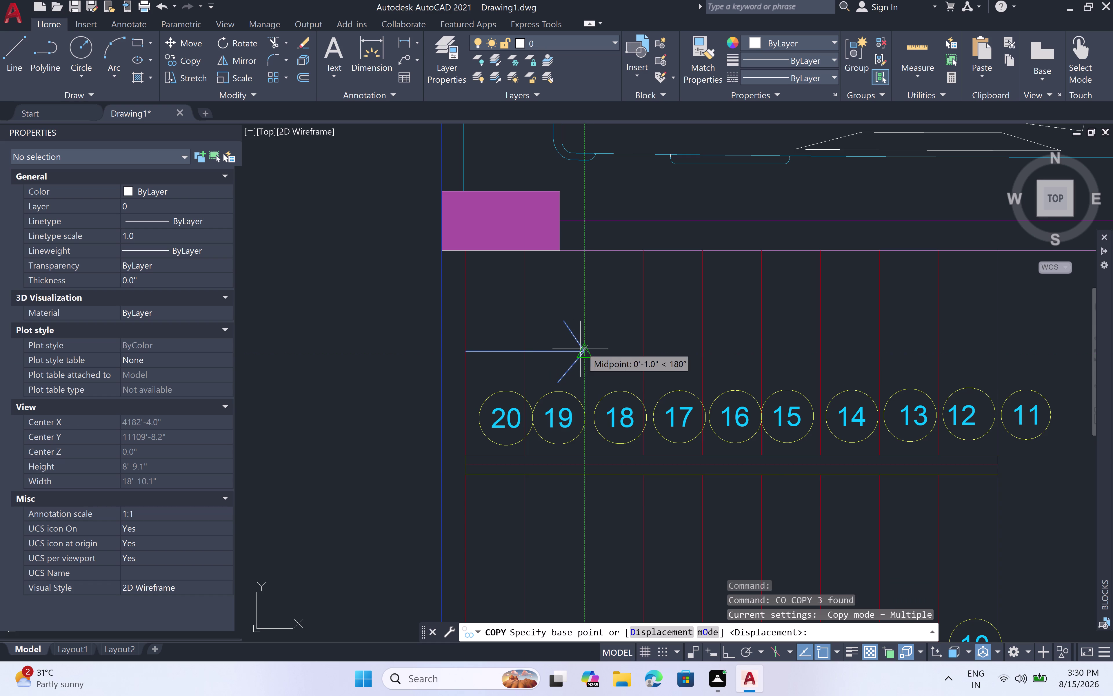
scroll(up, 3)
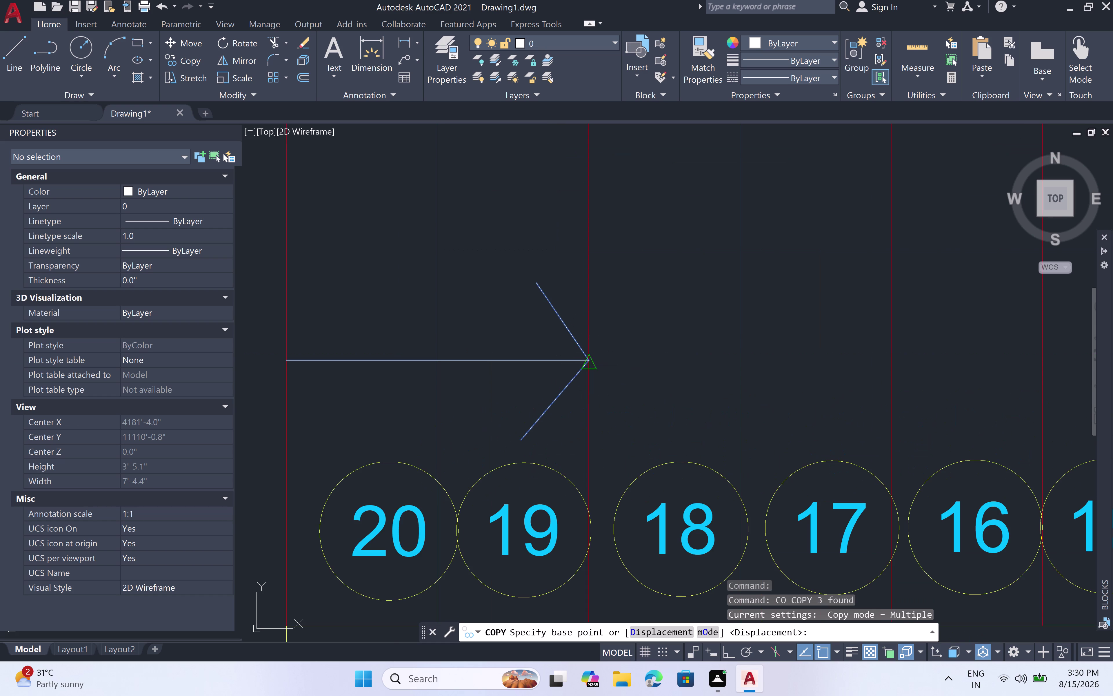
triple_click(591, 357)
scroll(down, 3)
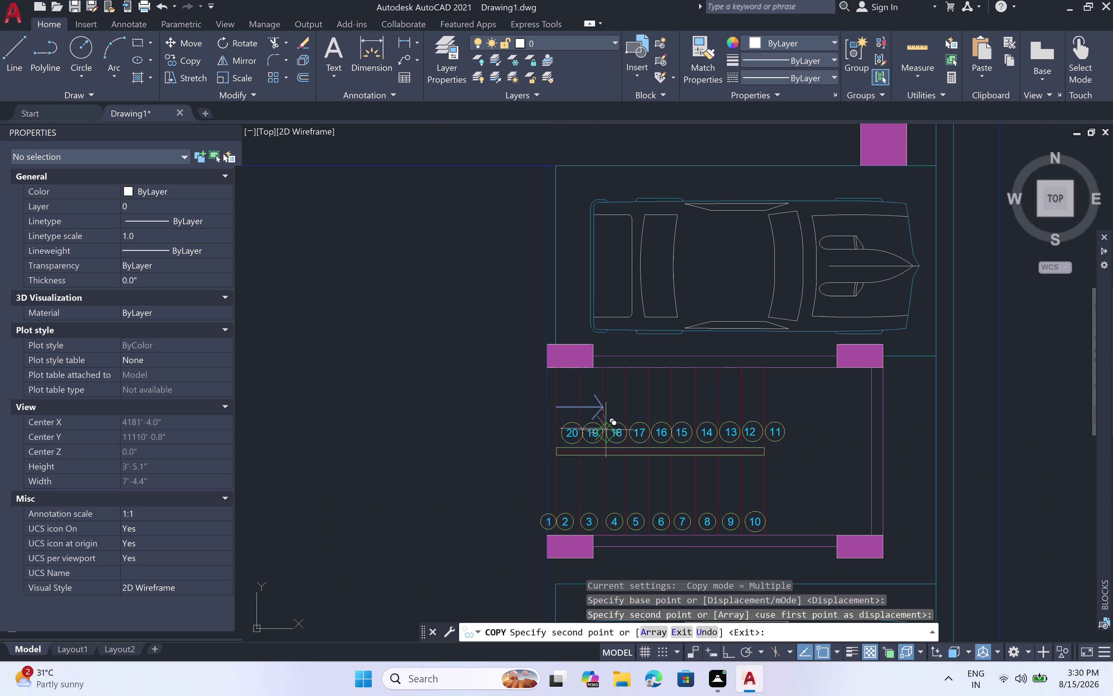
scroll(up, 3)
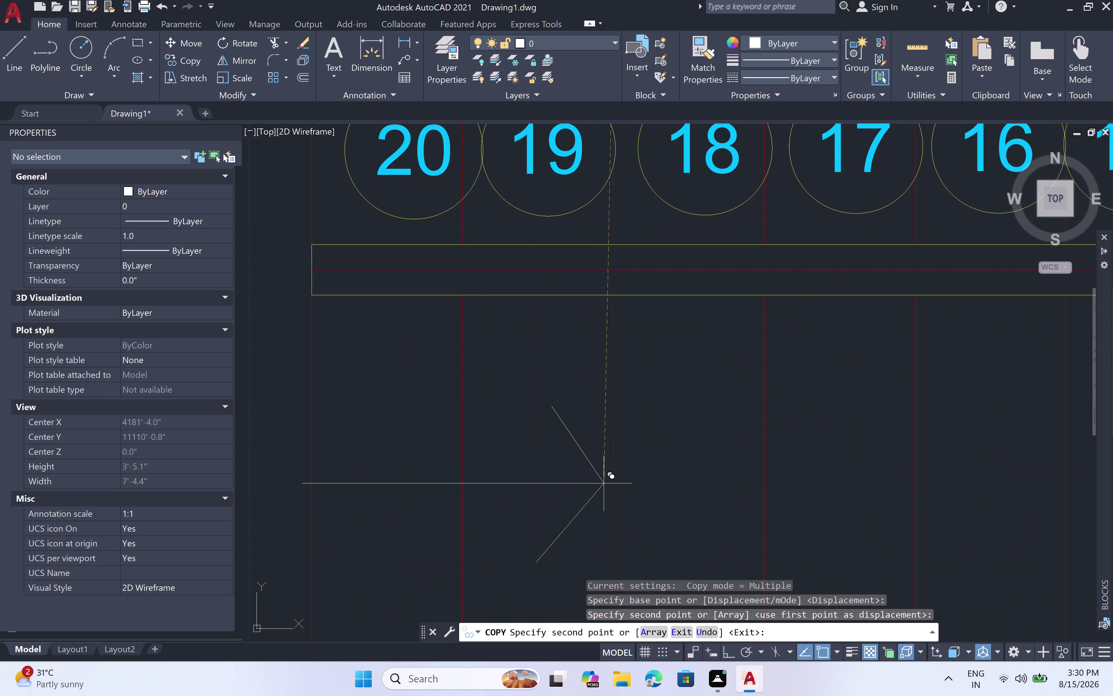
scroll(down, 3)
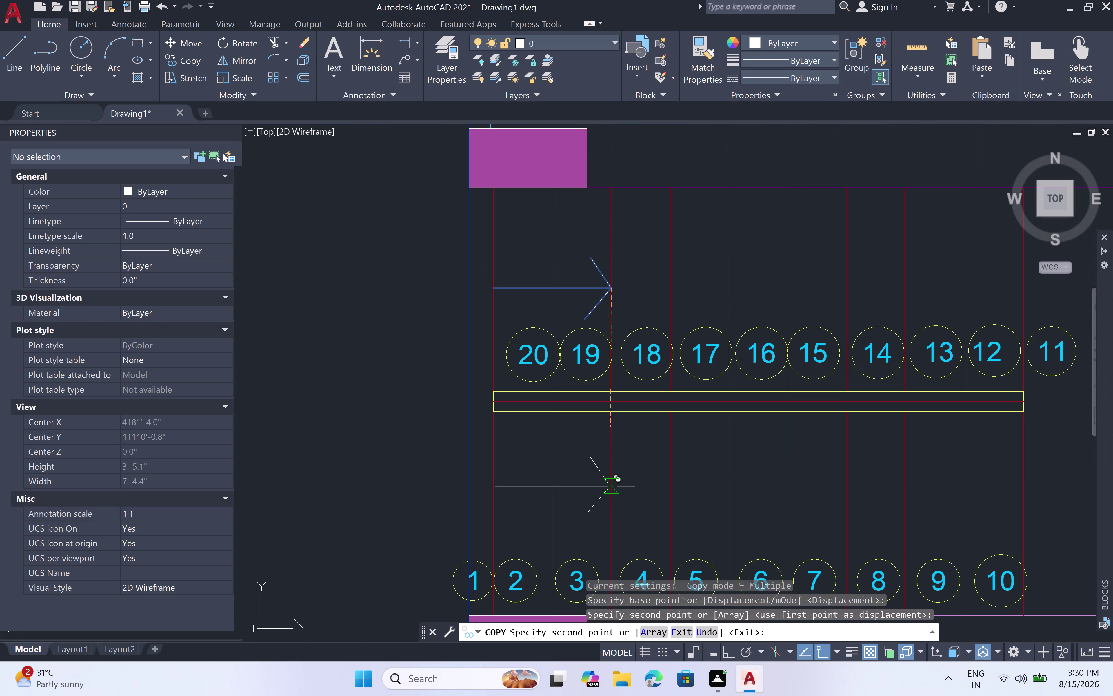
click(611, 489)
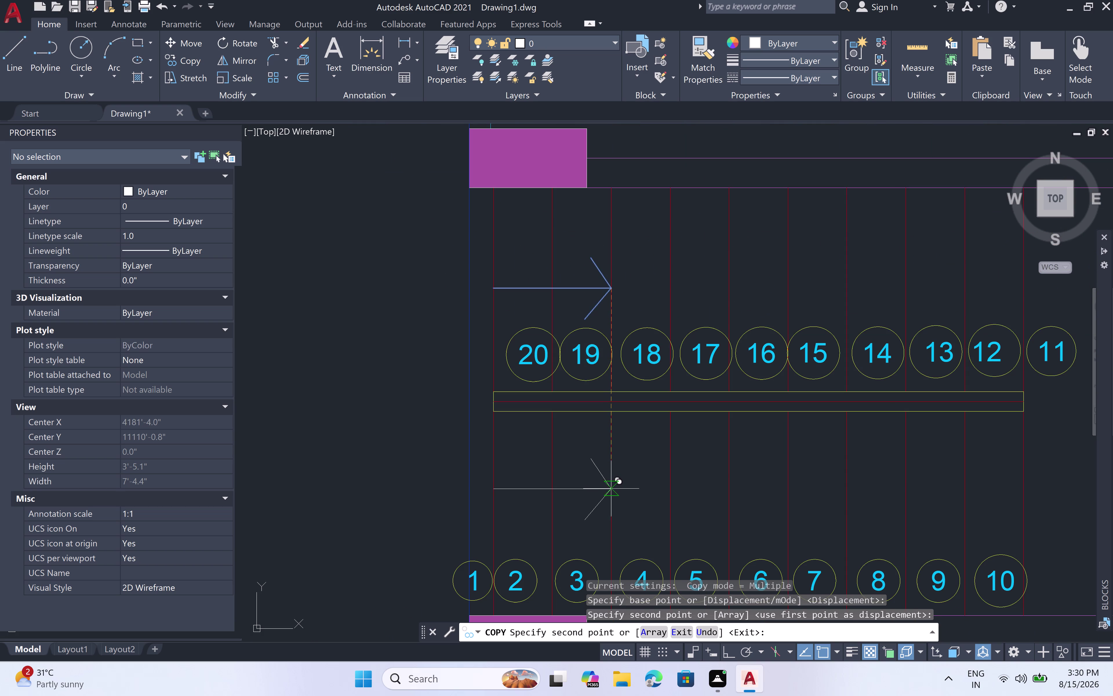
key(Escape)
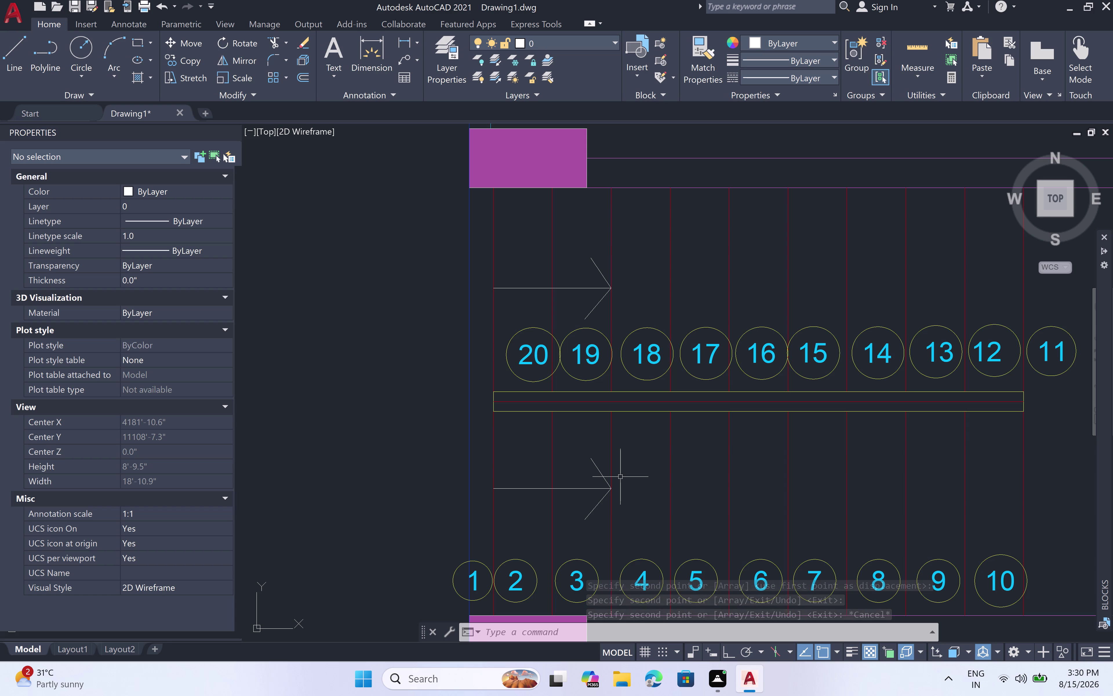
scroll(down, 3)
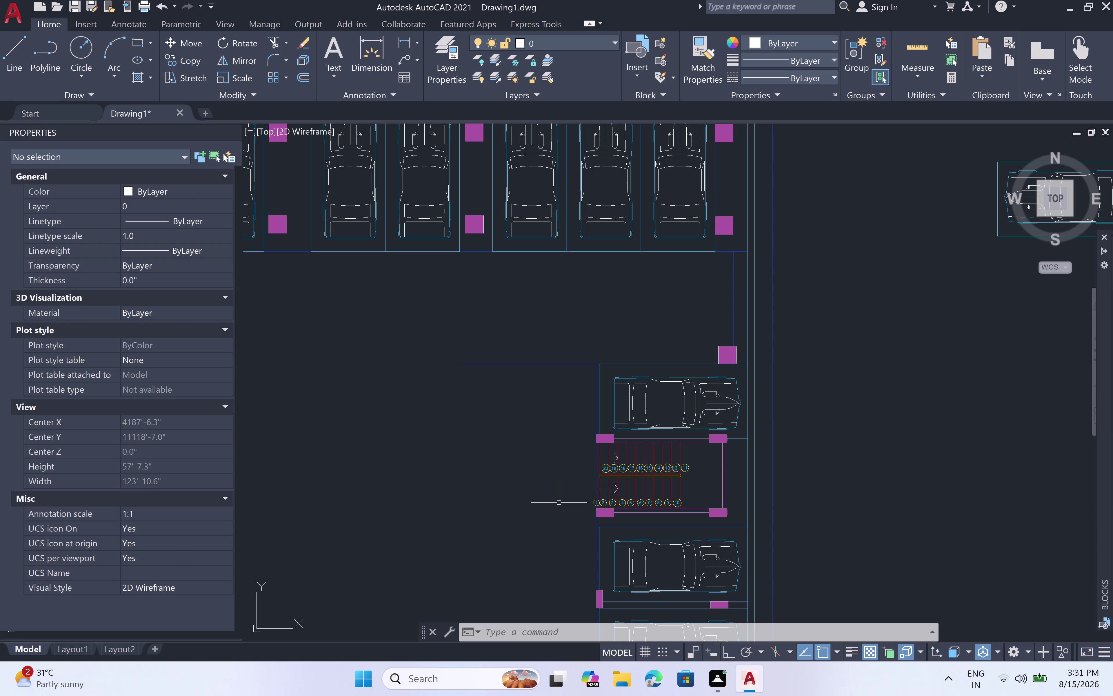
Pan the parking plan, close the Properties palette, and start a new line.
scroll(down, 3)
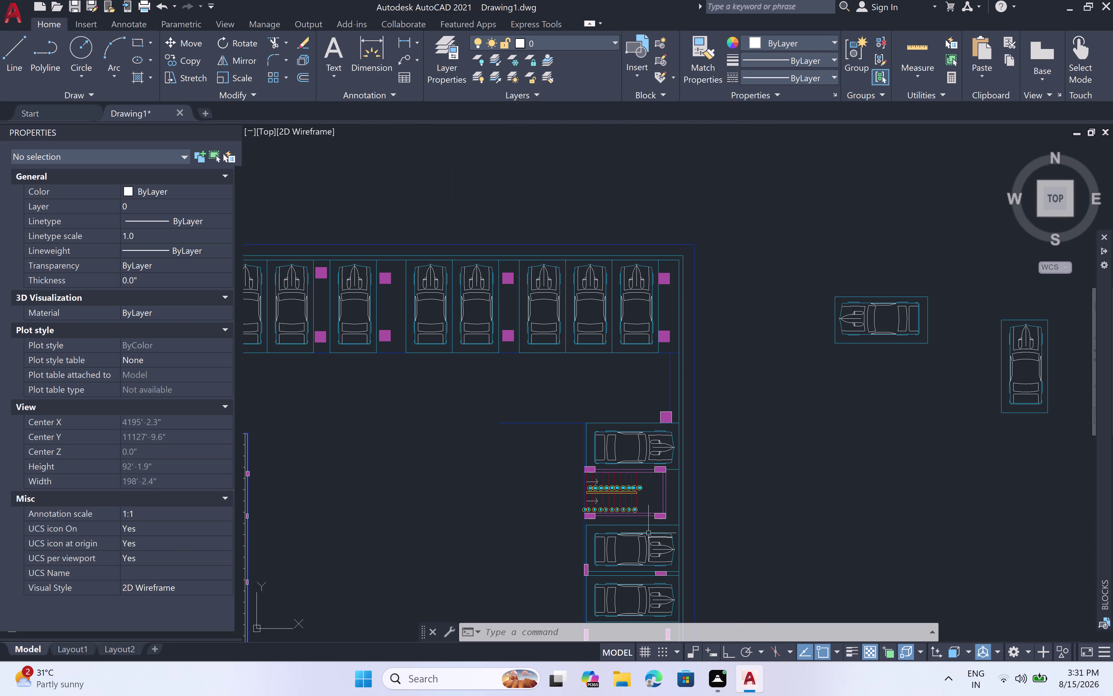
scroll(down, 3)
middle_drag(568, 513, 582, 392)
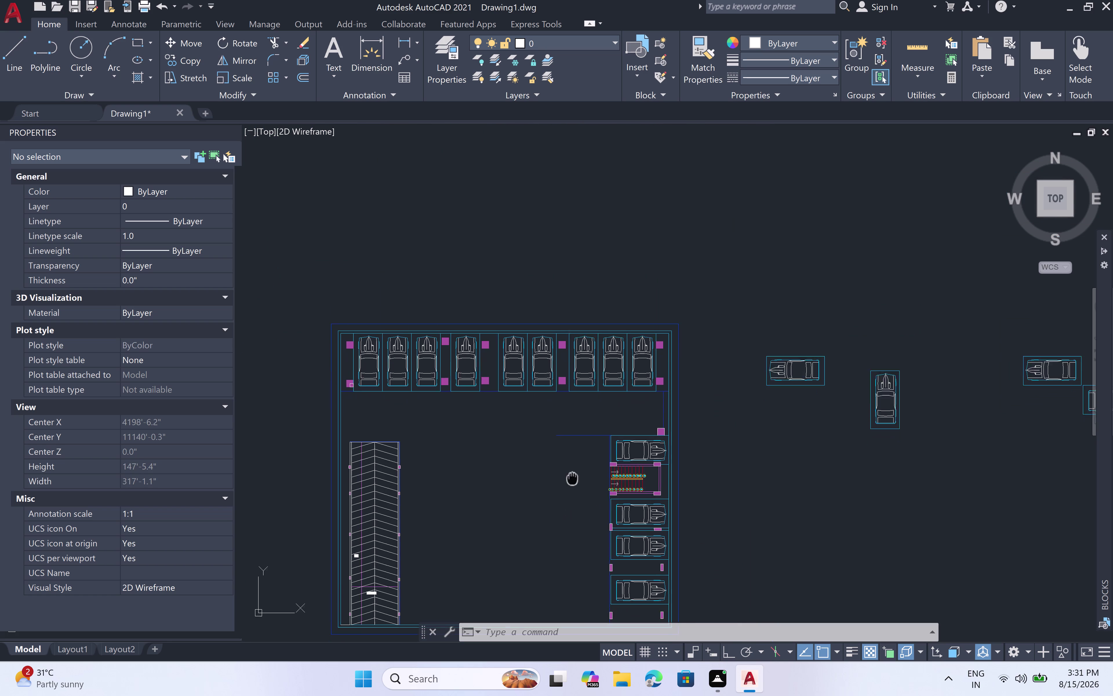
middle_drag(581, 392, 584, 334)
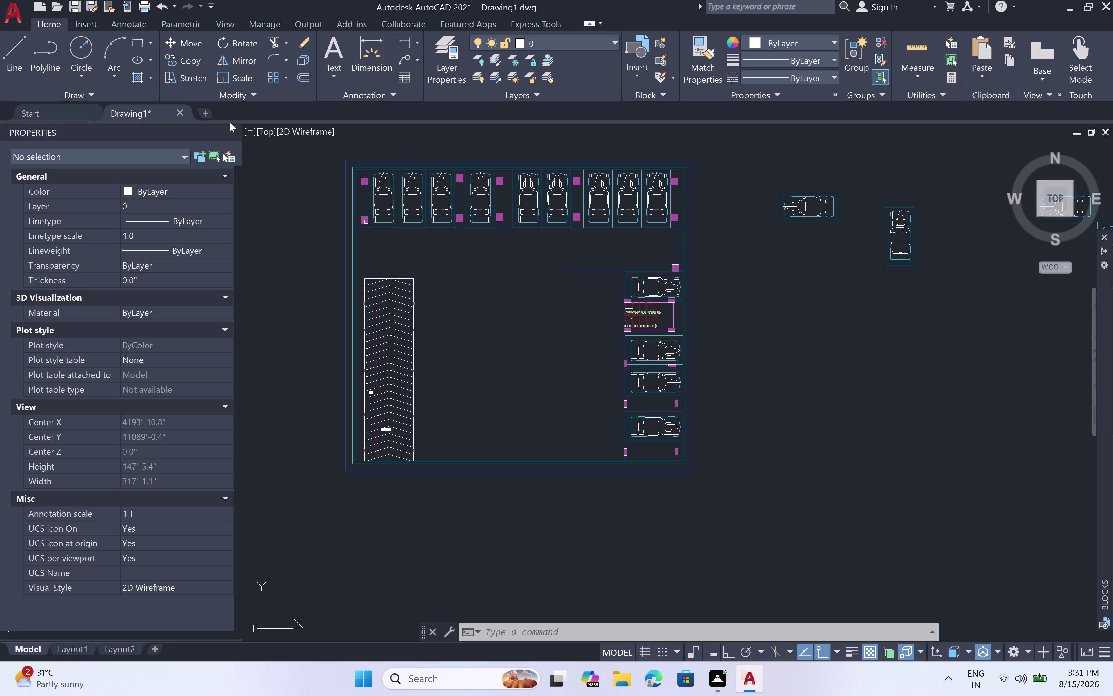
click(231, 129)
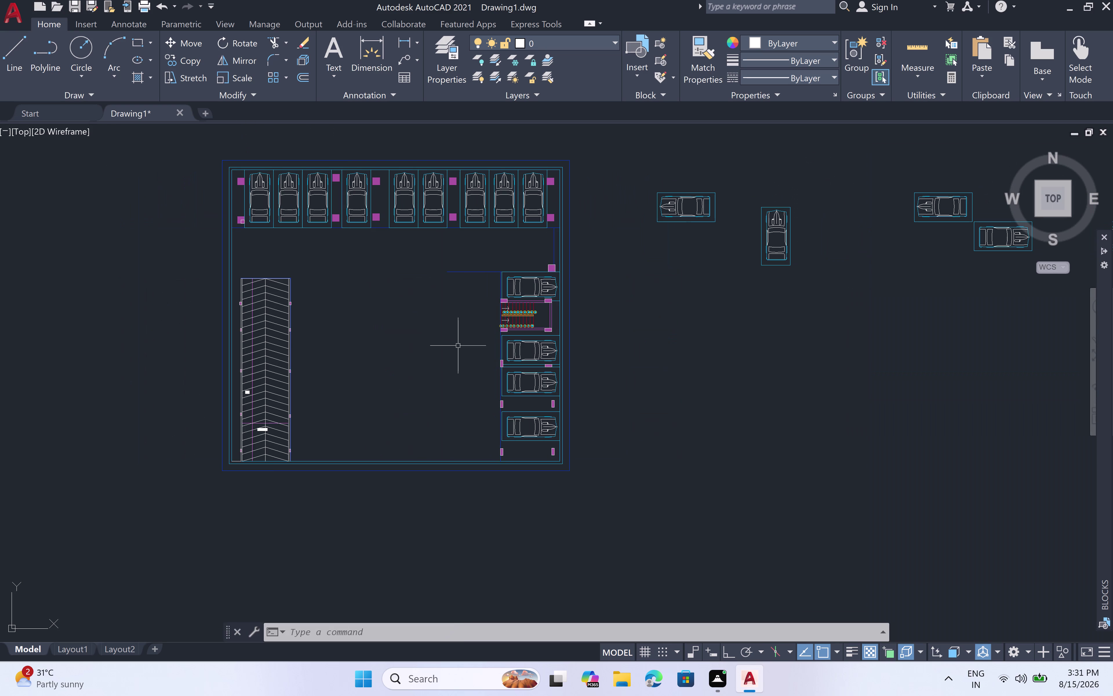
scroll(up, 3)
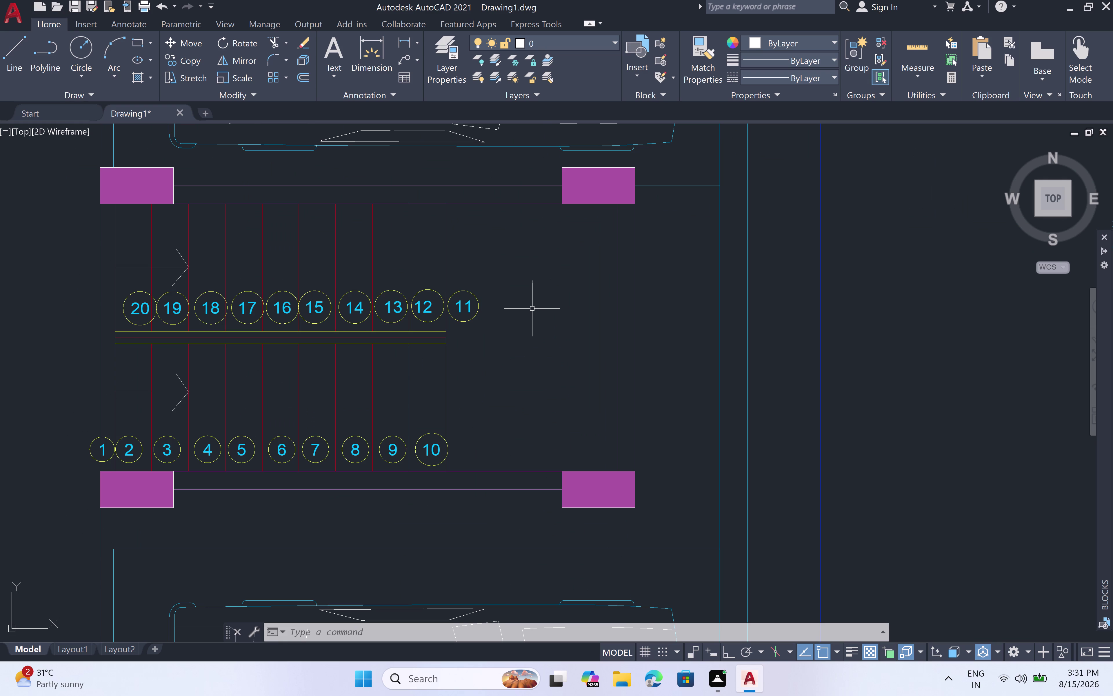
key(l)
key(space)
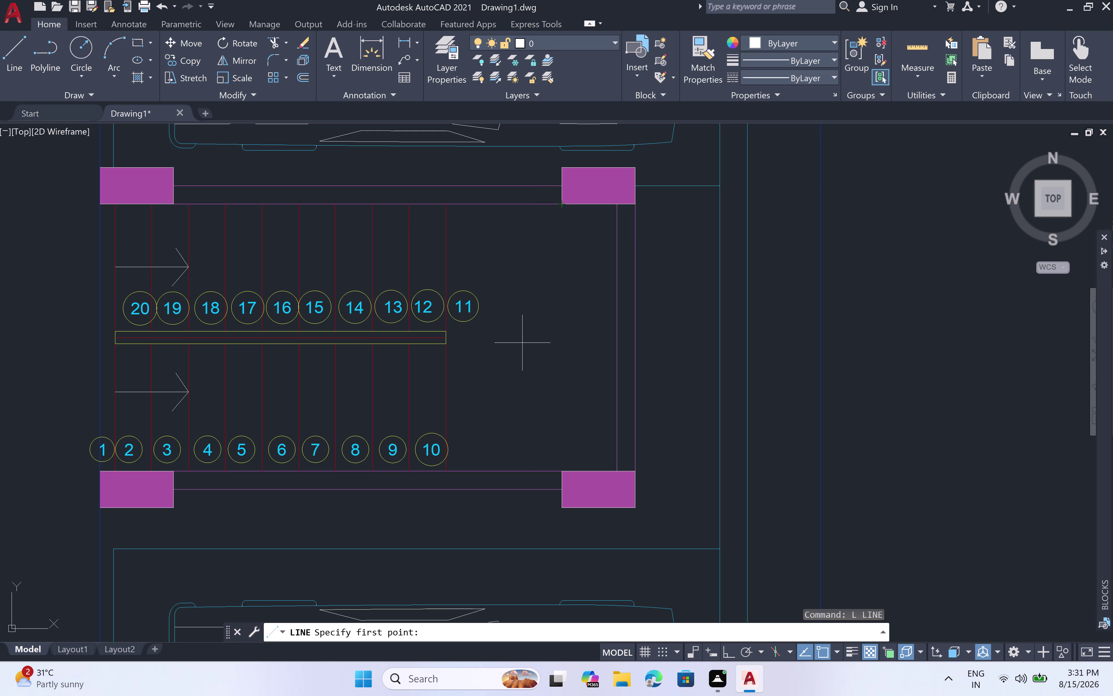
click(543, 315)
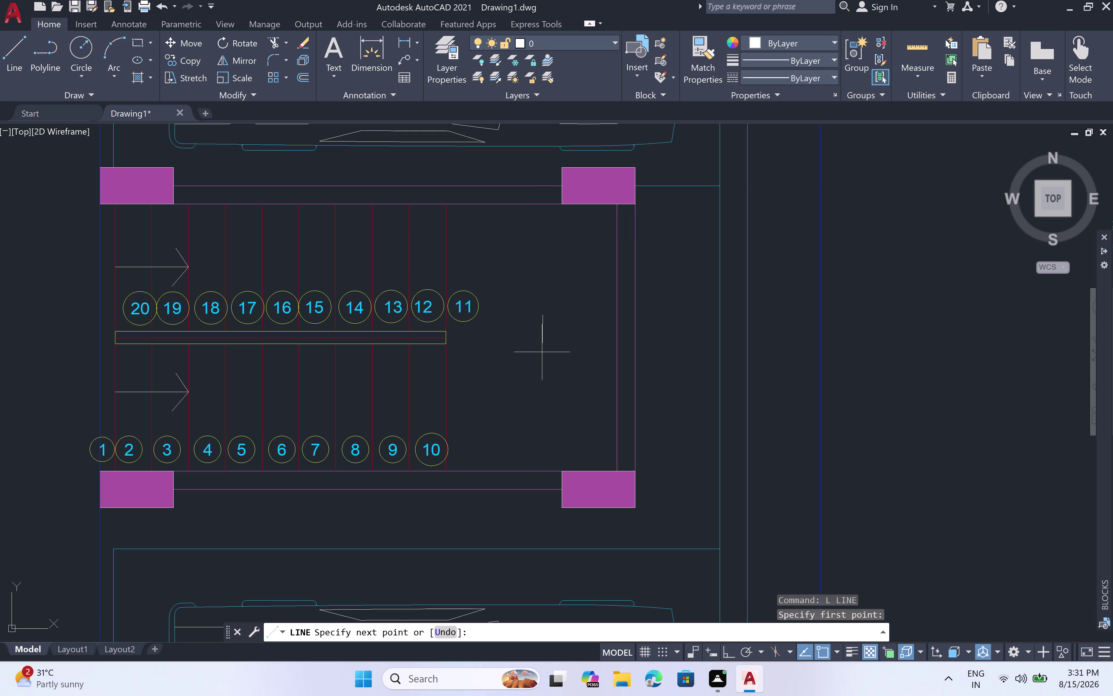
key(F8)
click(542, 352)
click(504, 349)
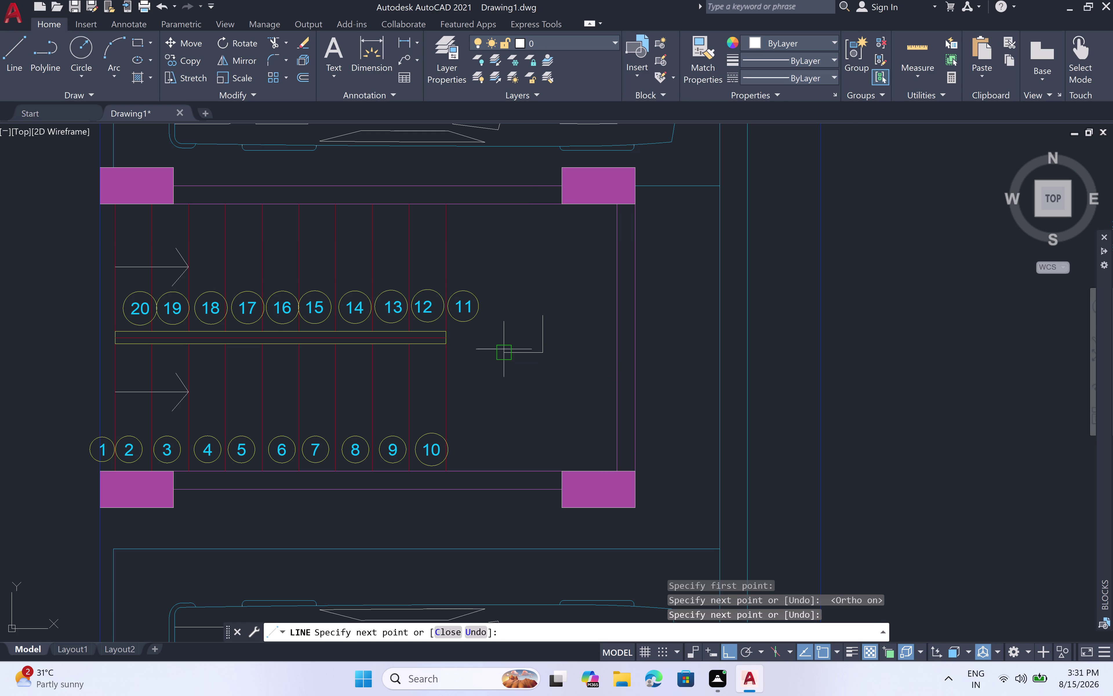
click(506, 314)
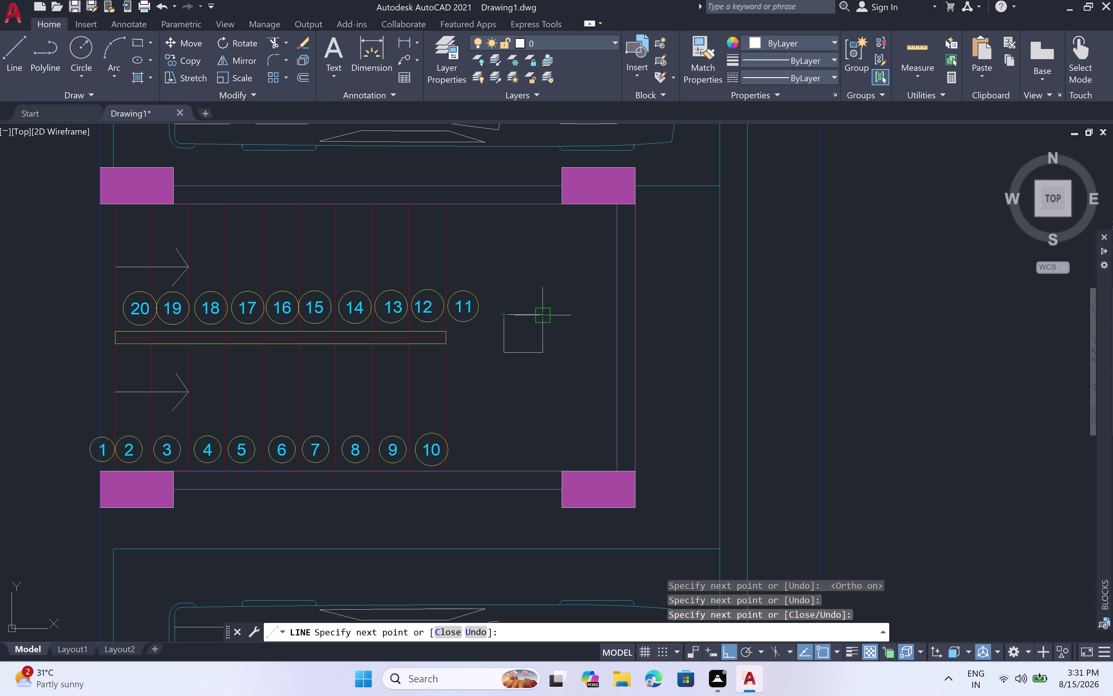
click(545, 316)
key(Escape)
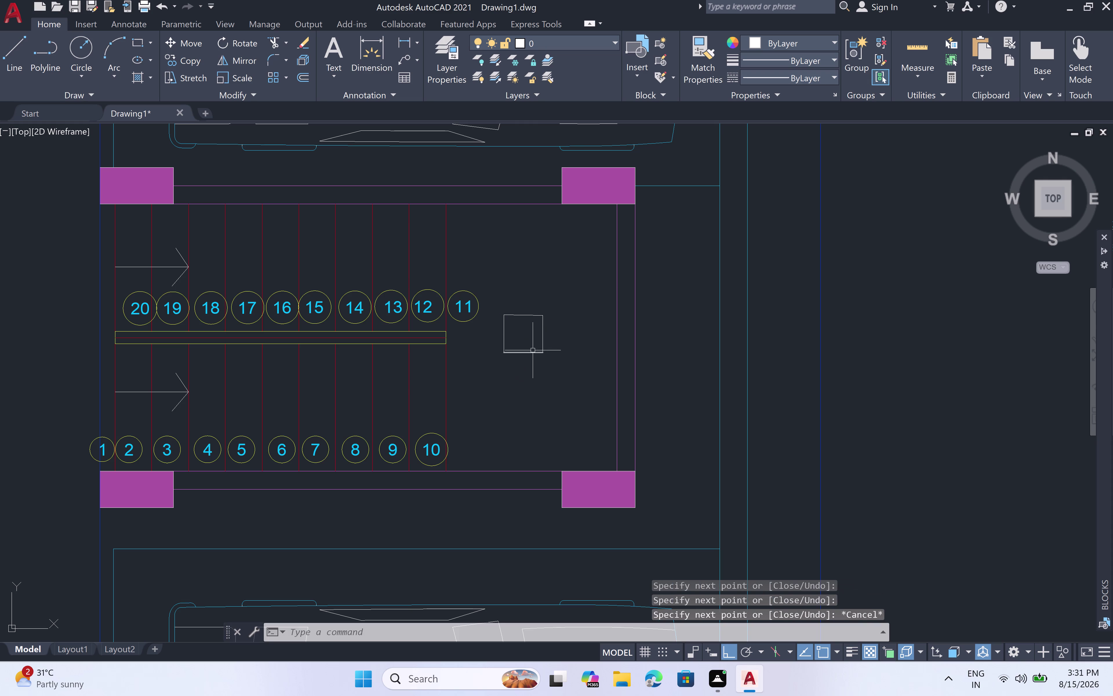
text(H)
key(space)
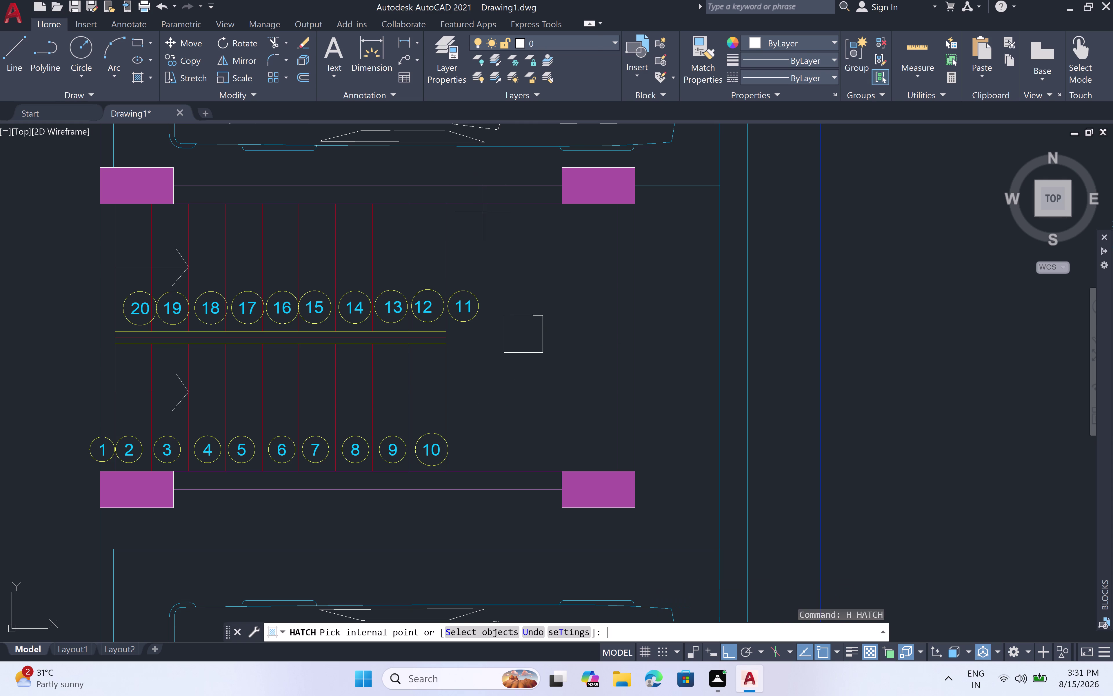
double_click(523, 327)
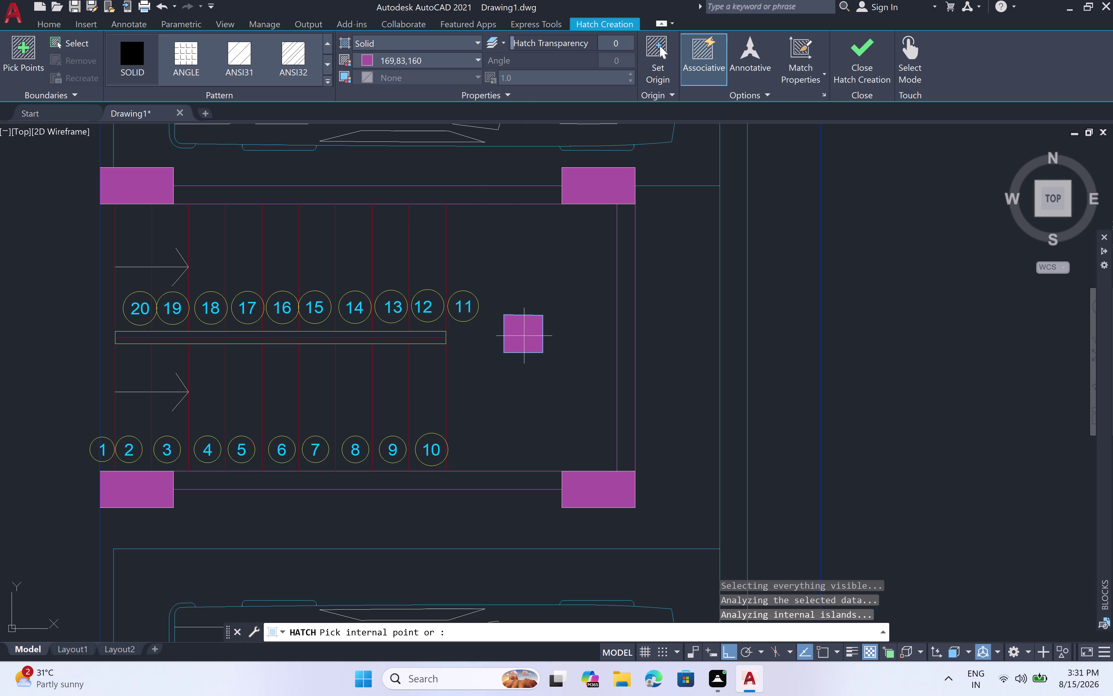
key(Escape)
scroll(down, 3)
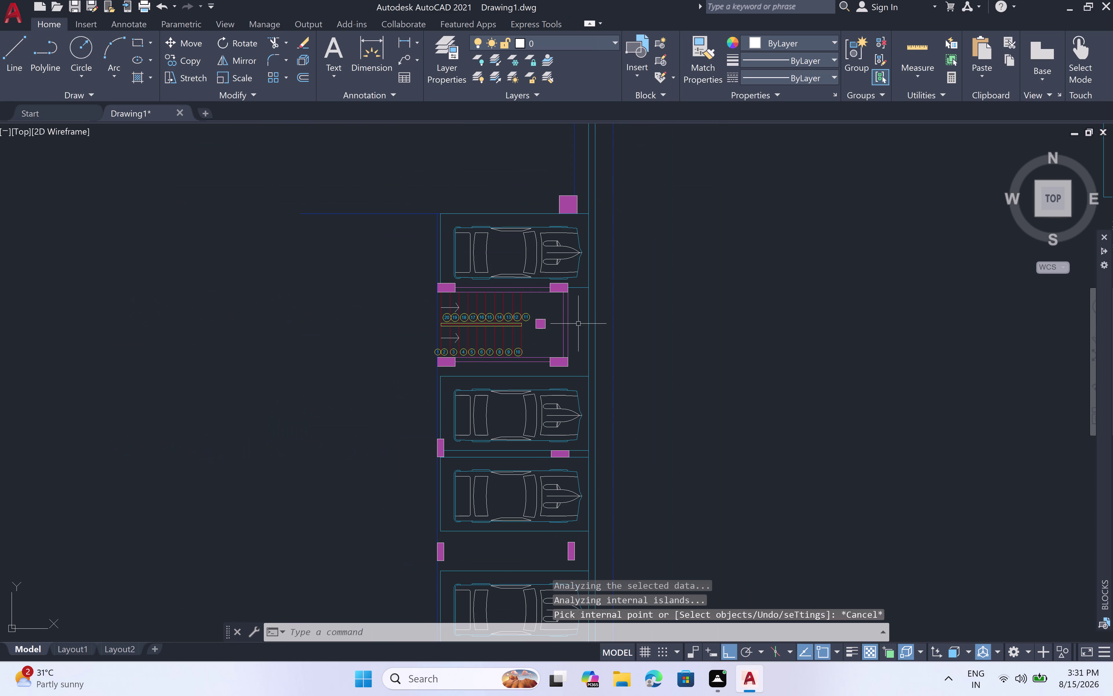
key(Escape)
scroll(down, 3)
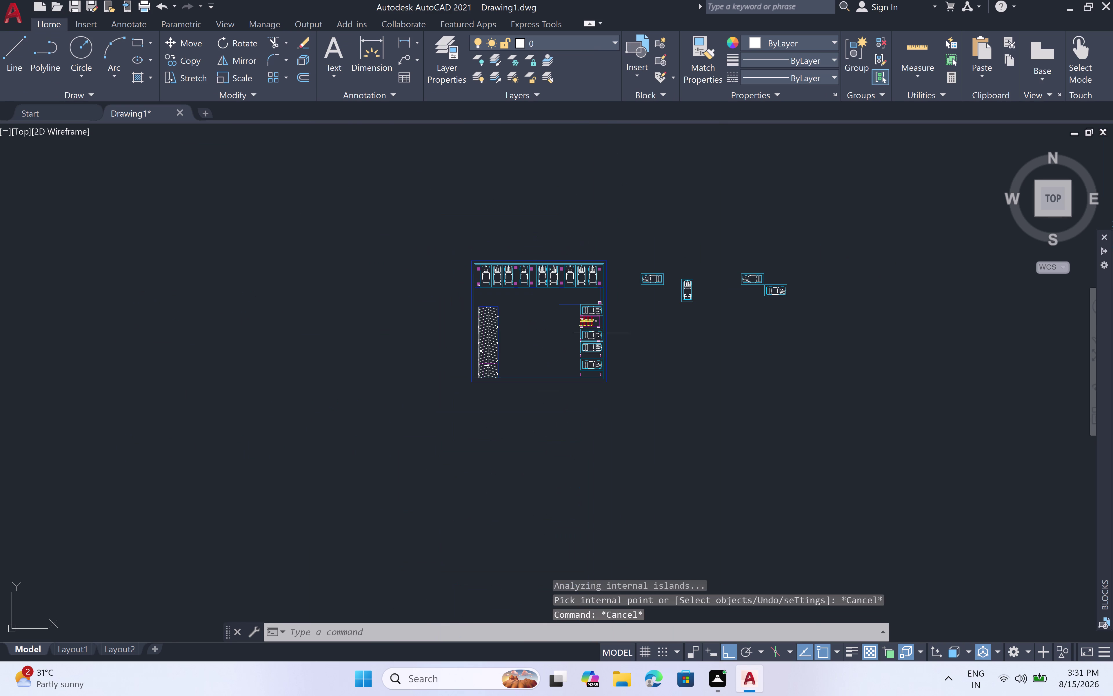
scroll(up, 3)
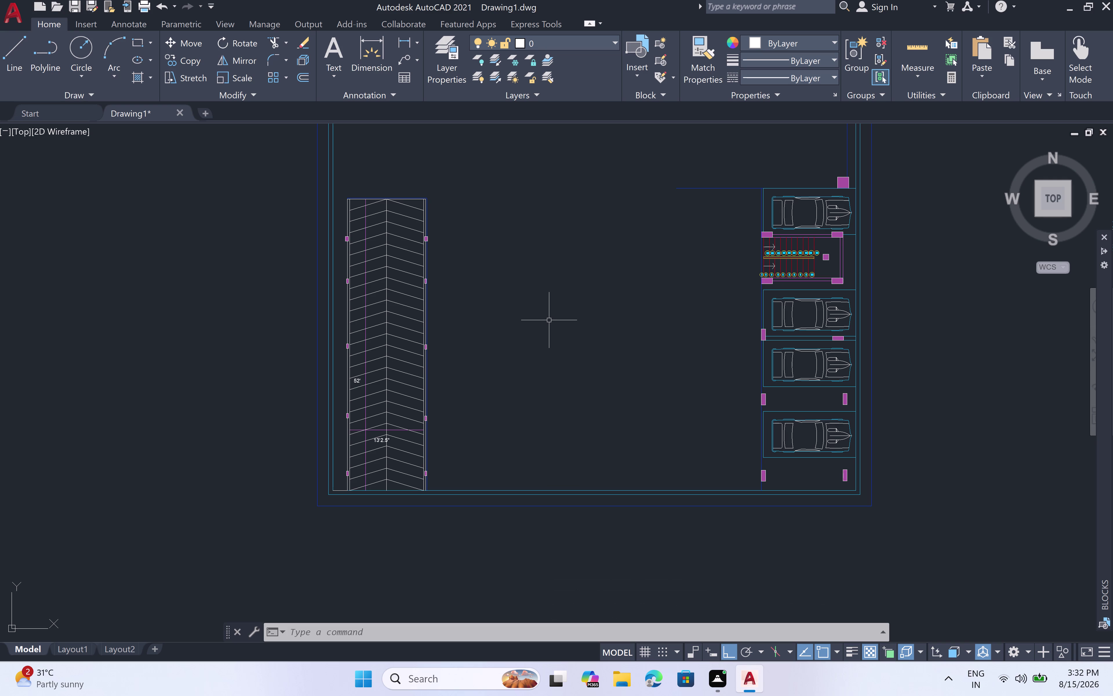
Select the top boundary line, enter a 14' OFFSET distance, then cancel.
scroll(up, 3)
scroll(down, 3)
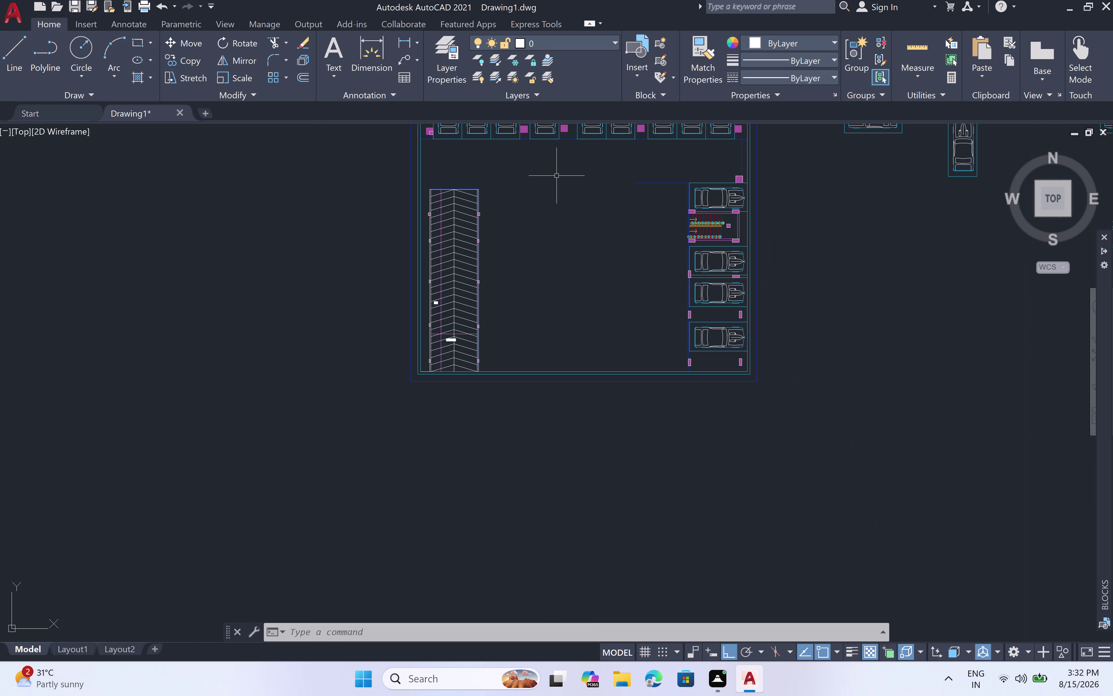
click(569, 140)
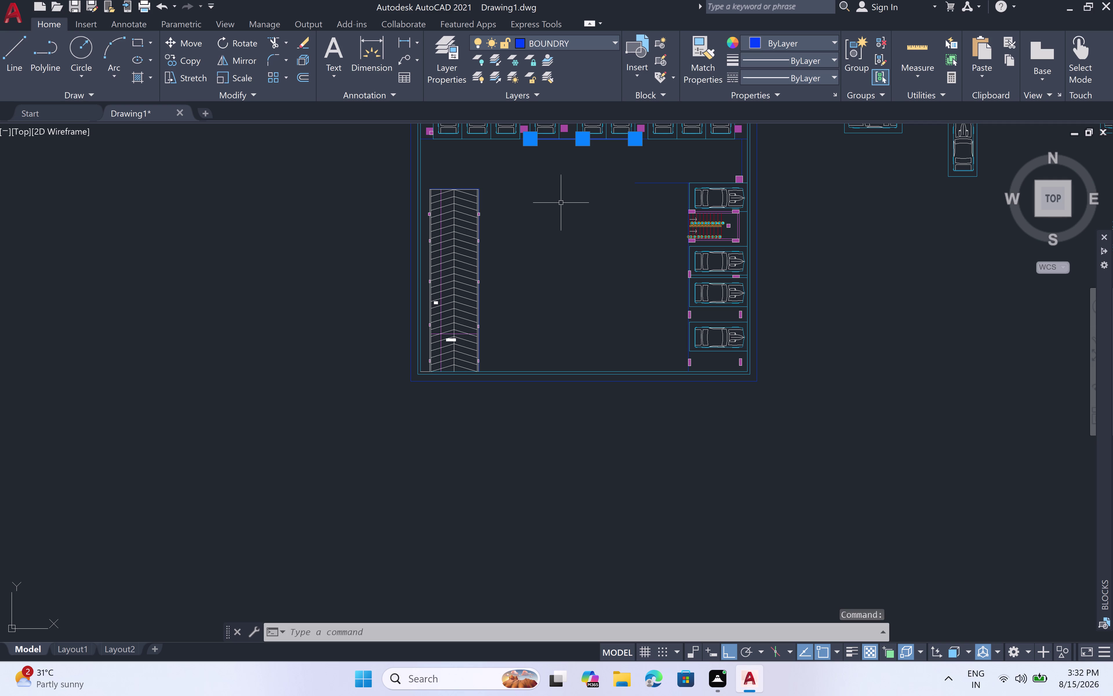
text(OF)
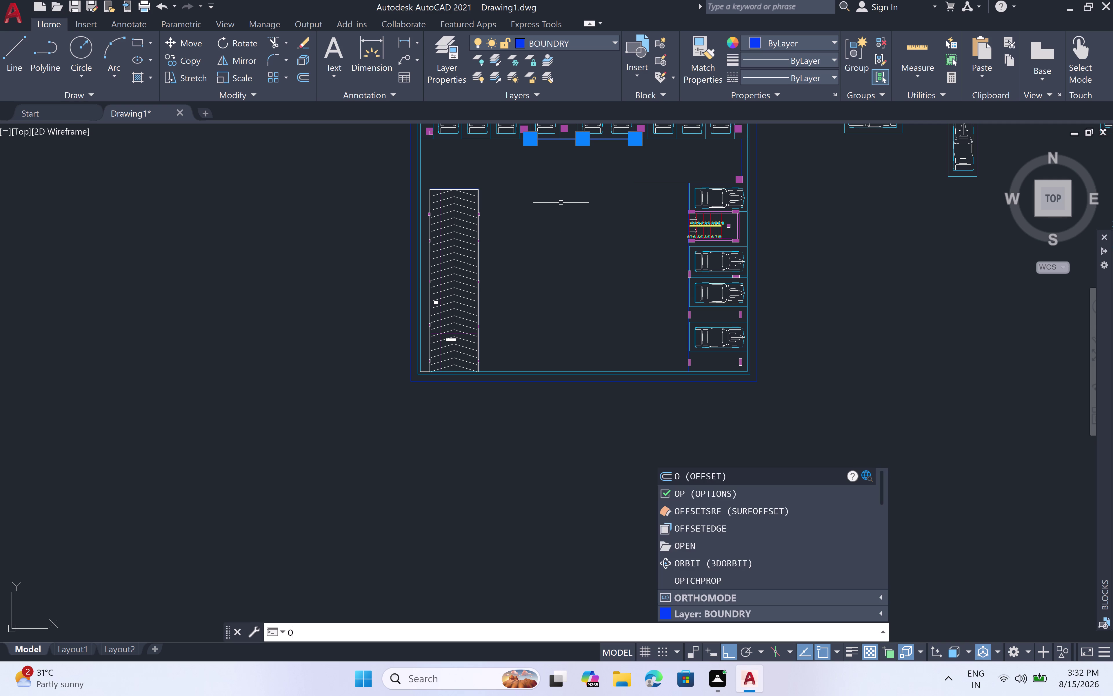
text(F)
key(space)
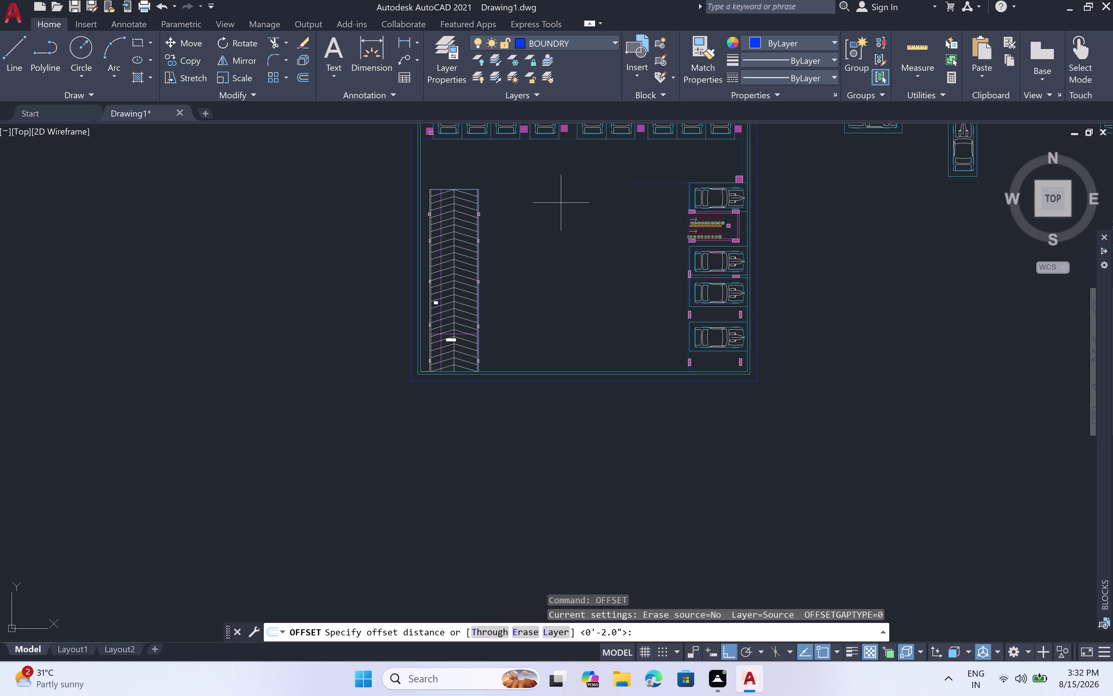
text(14)
text(')
key(space)
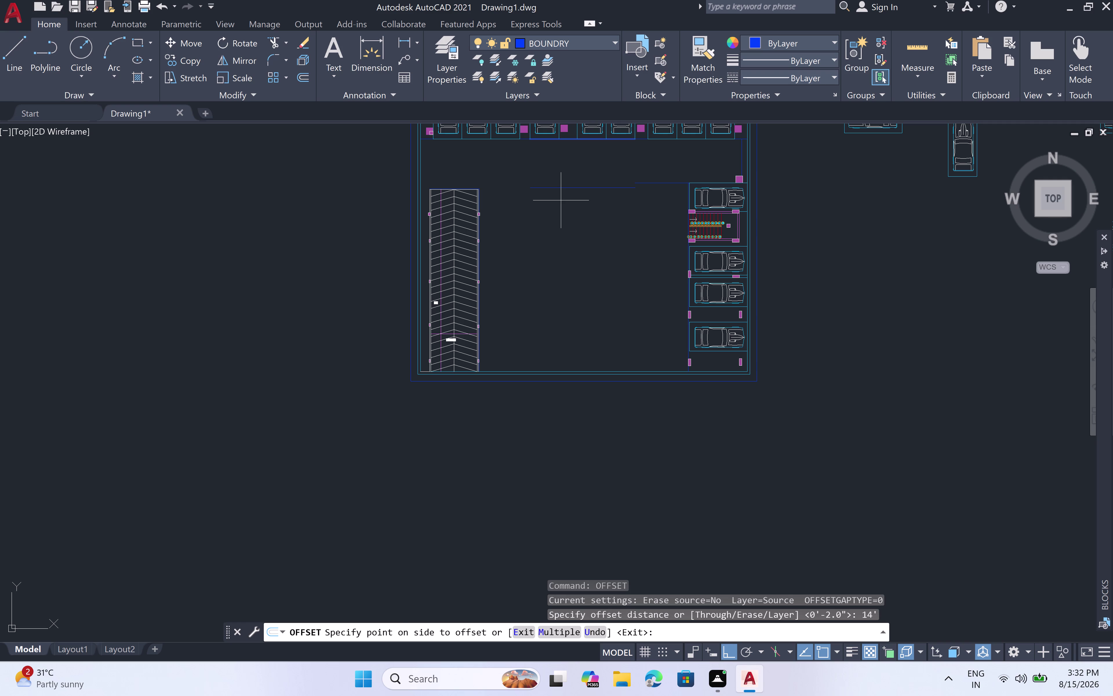
key(Escape)
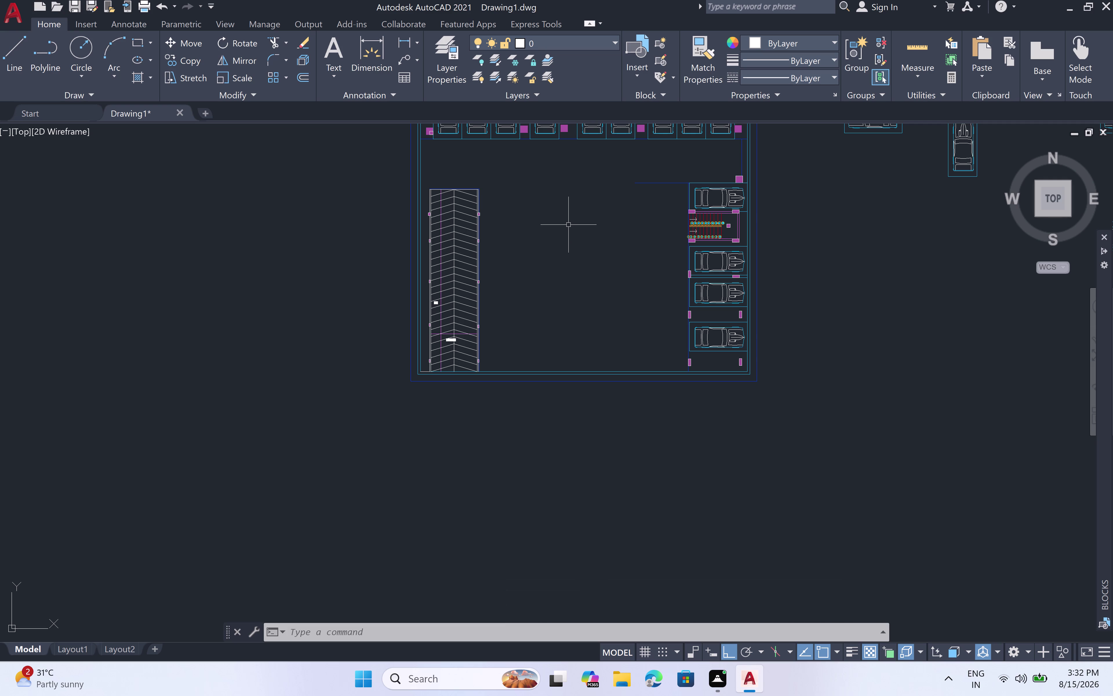
key(Escape)
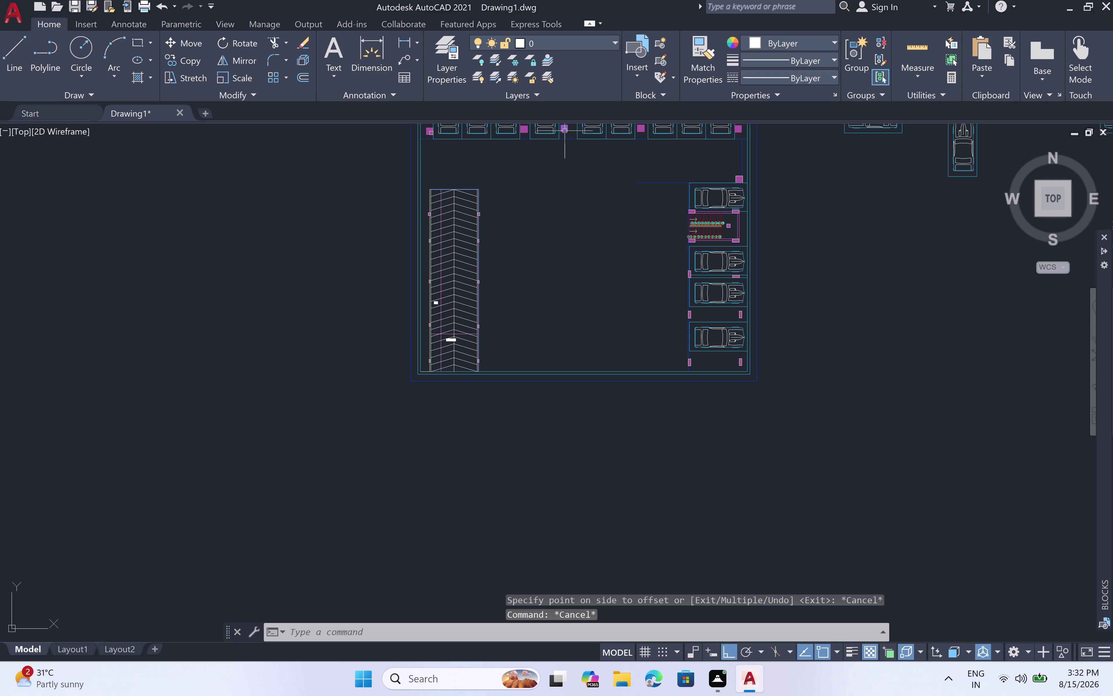
Offset the top boundary line 14' downward into the parking area.
click(570, 139)
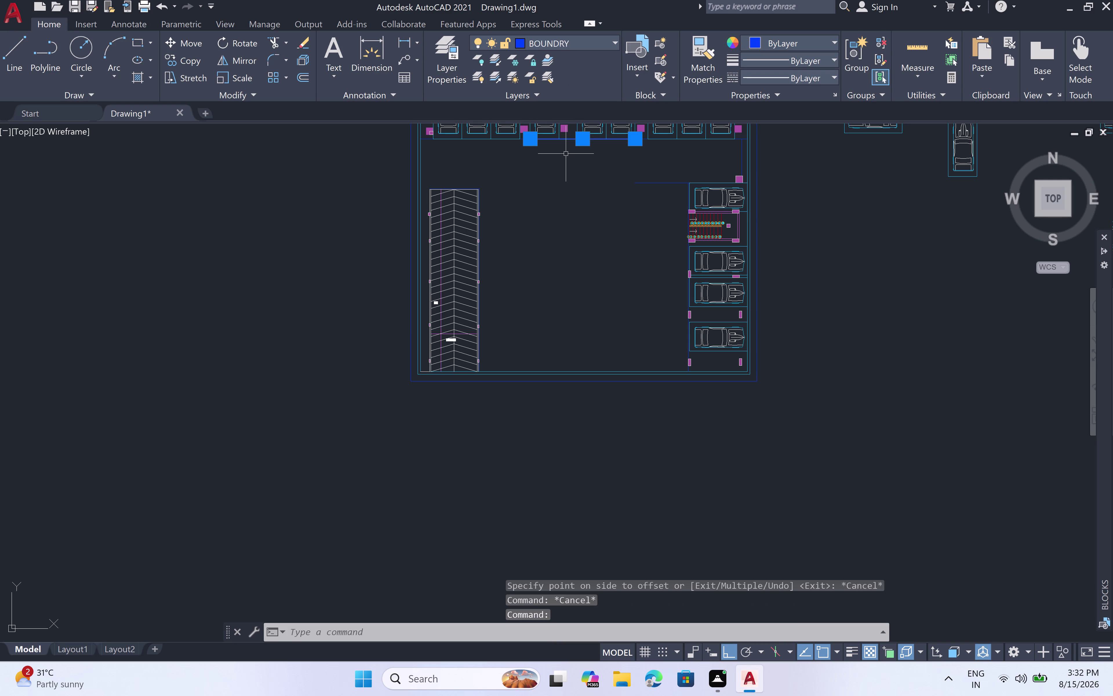
key(o)
key(f)
text(F)
key(space)
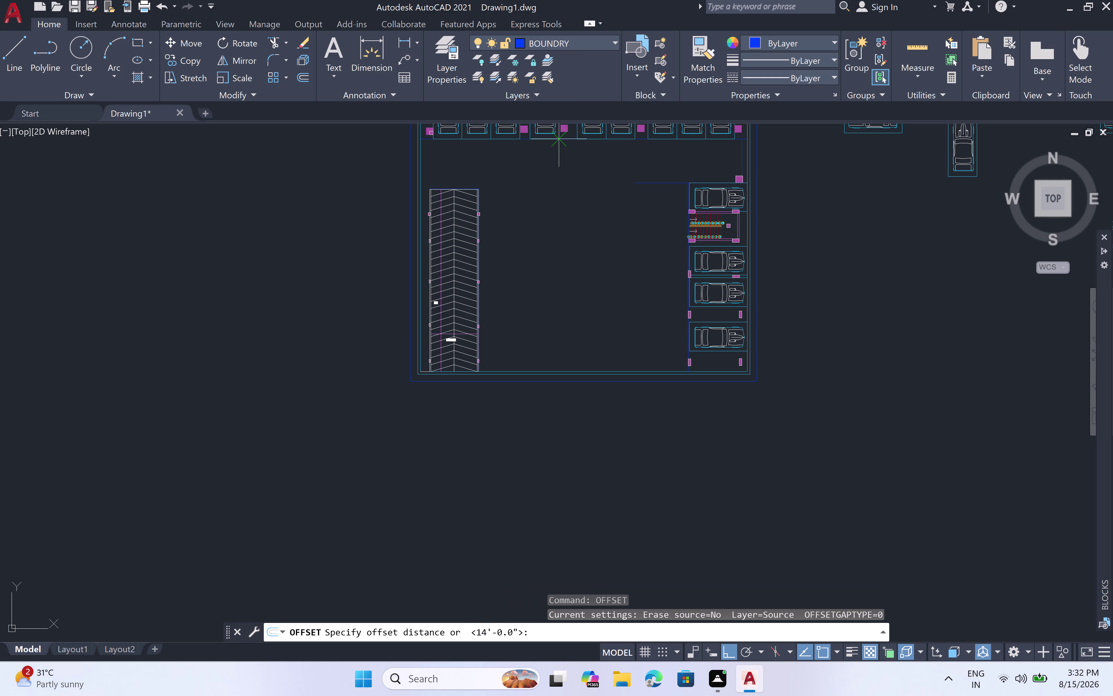
key(1)
key(4)
key(apostrophe)
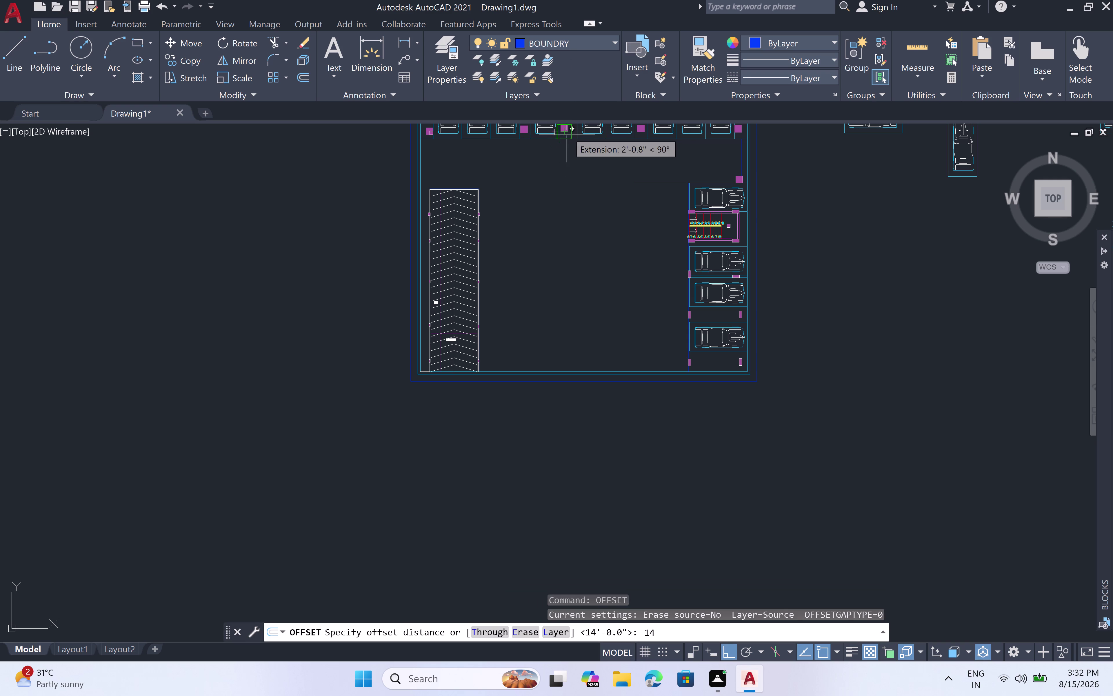
key(space)
click(575, 220)
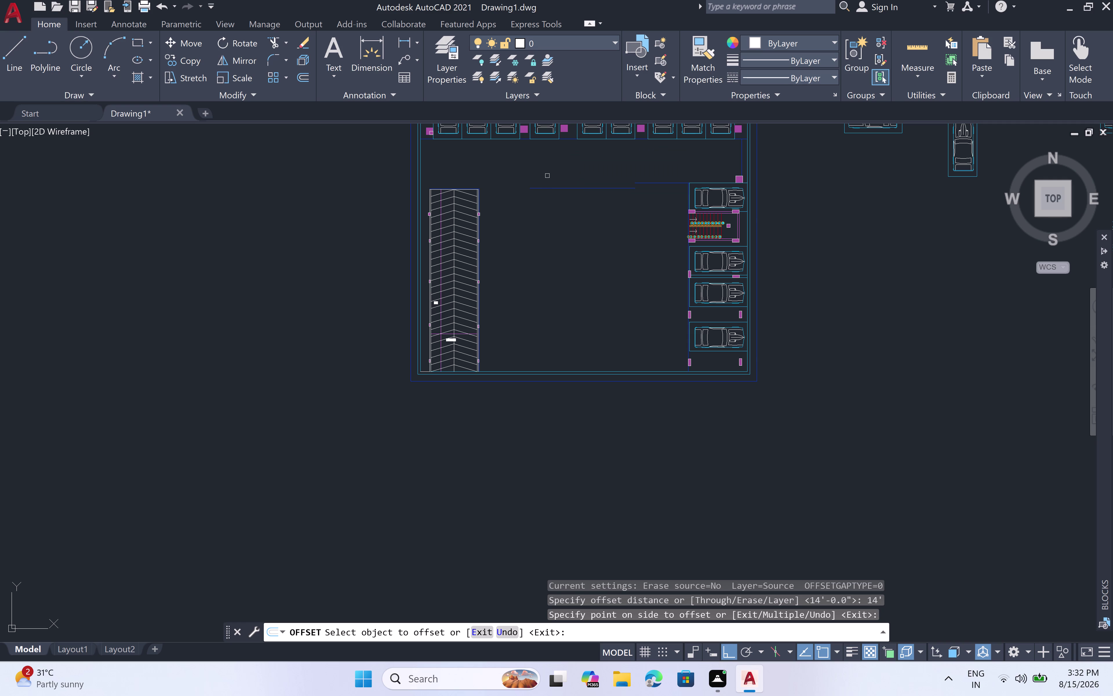
key(Escape)
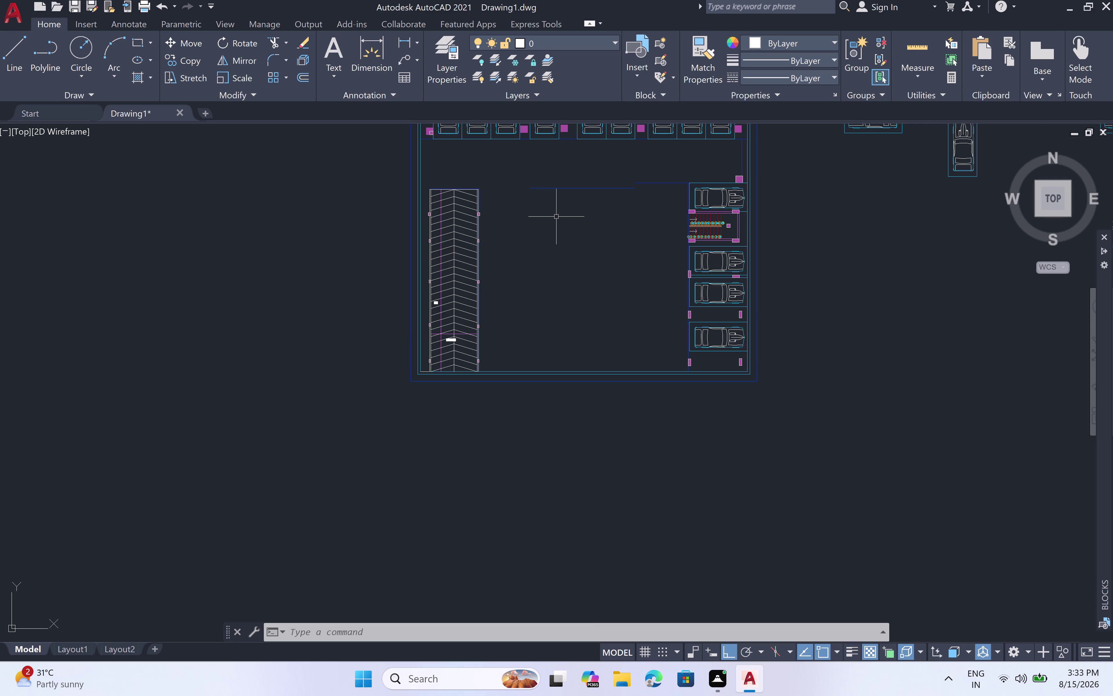
scroll(up, 3)
scroll(up, 3)
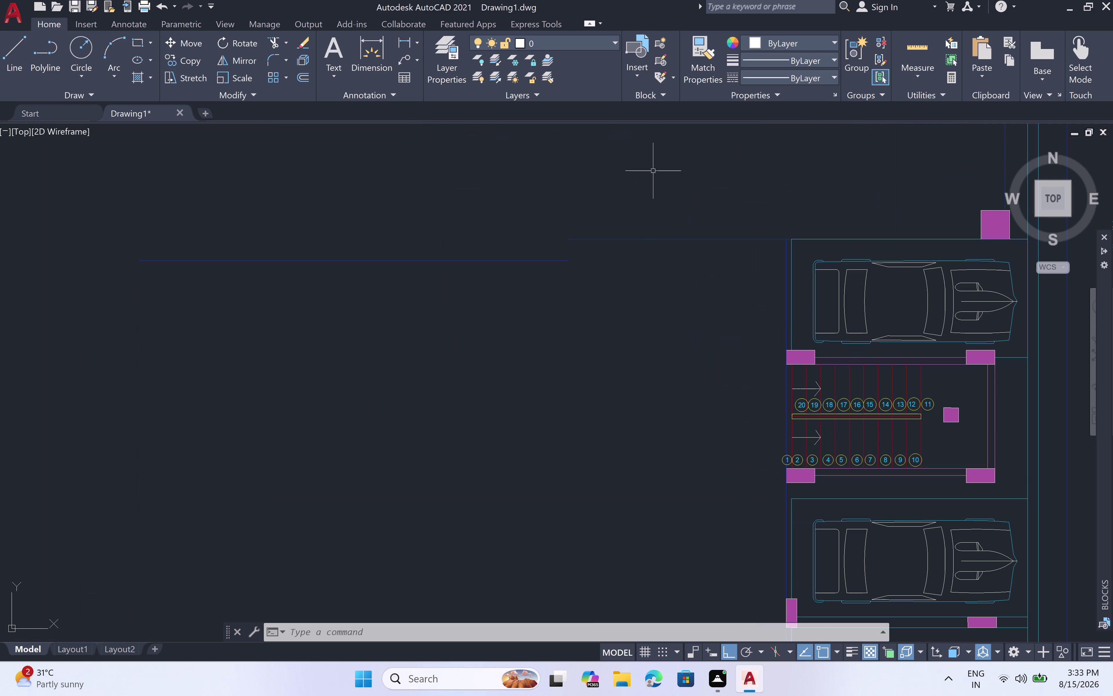
key(t)
text(R)
key(space)
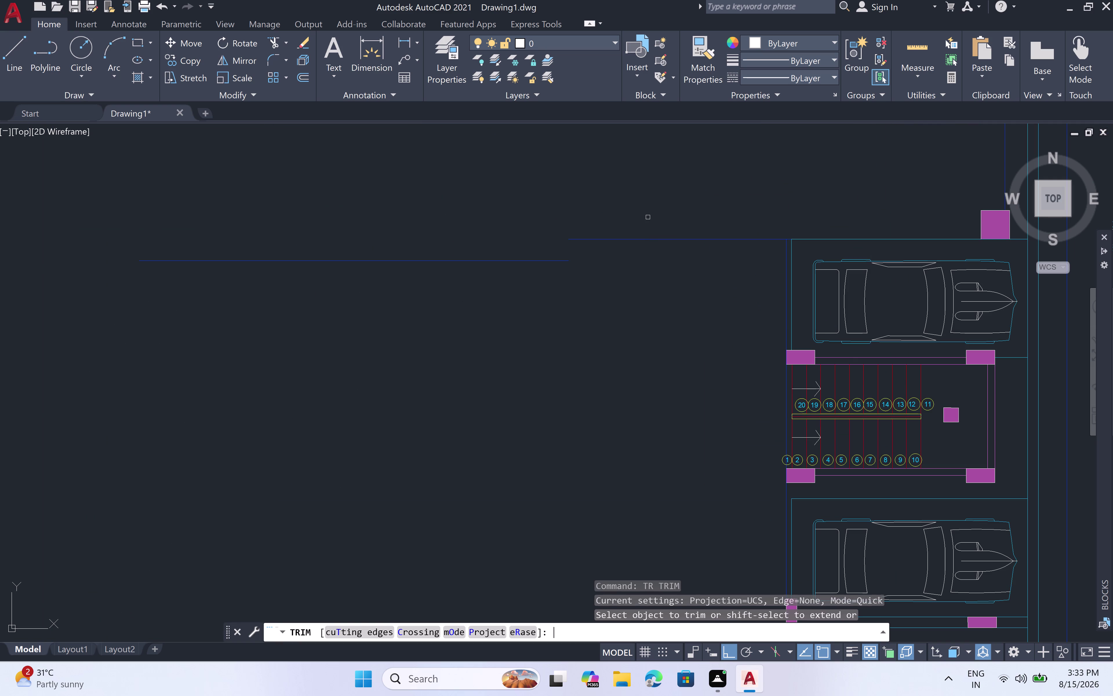
double_click(649, 239)
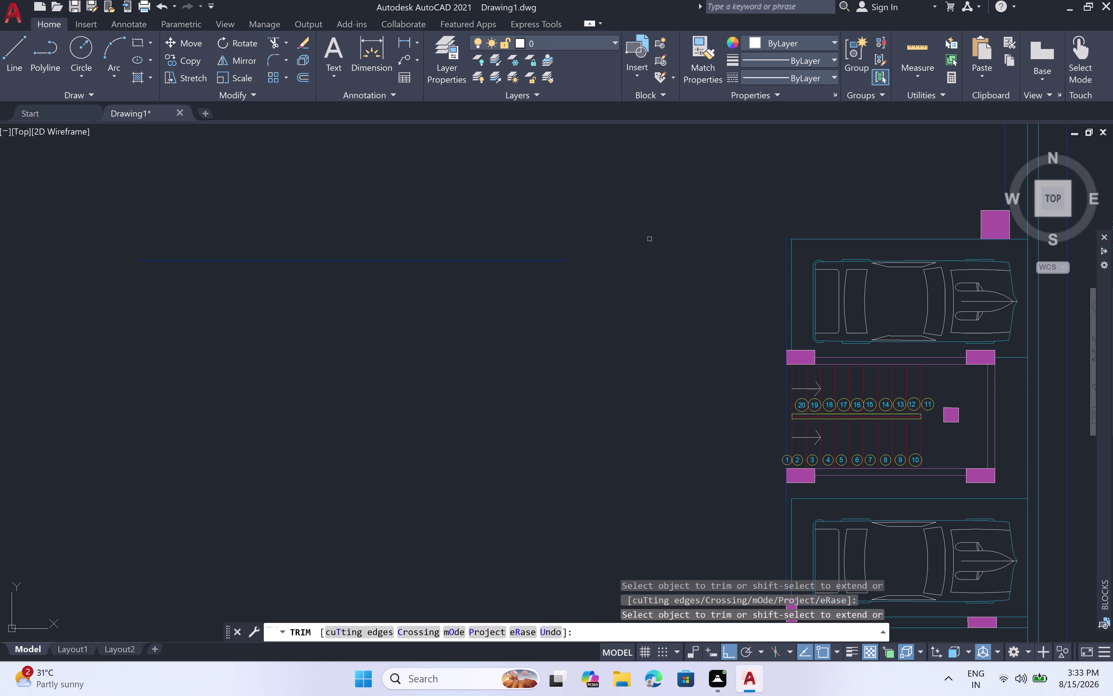
scroll(down, 3)
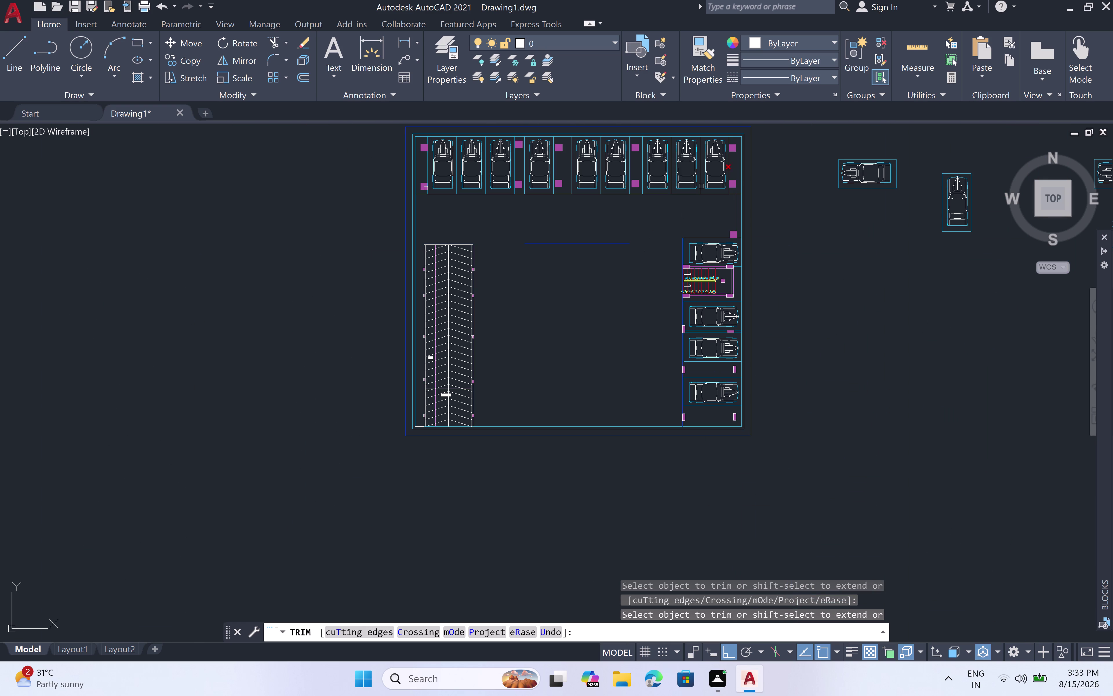
scroll(up, 3)
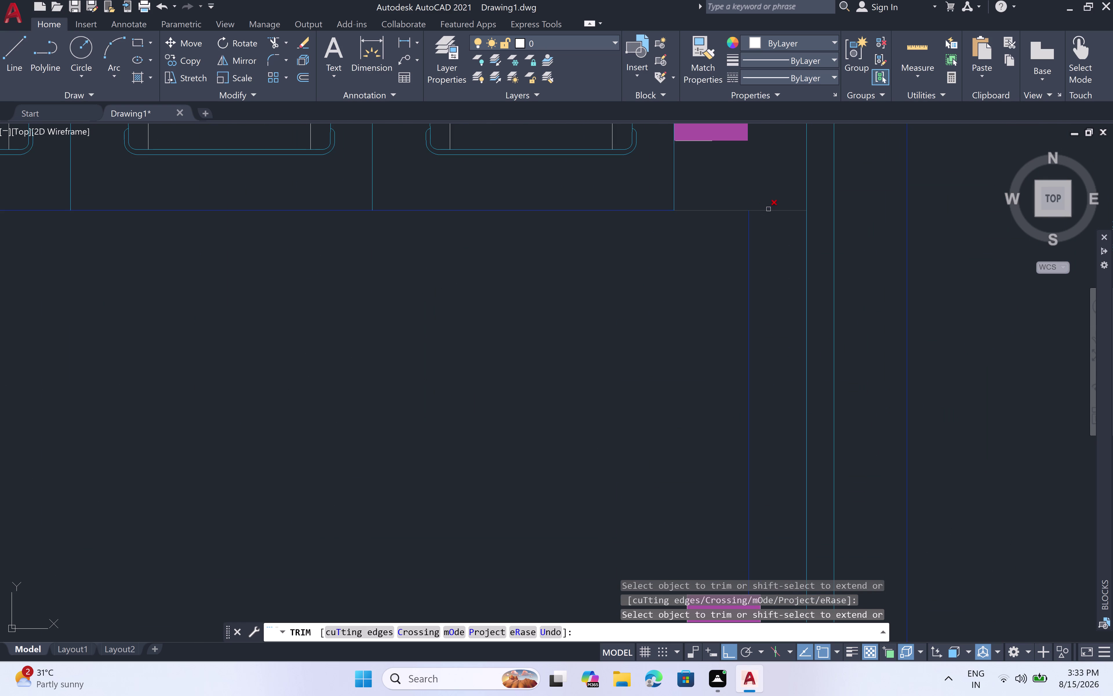
click(776, 203)
click(783, 226)
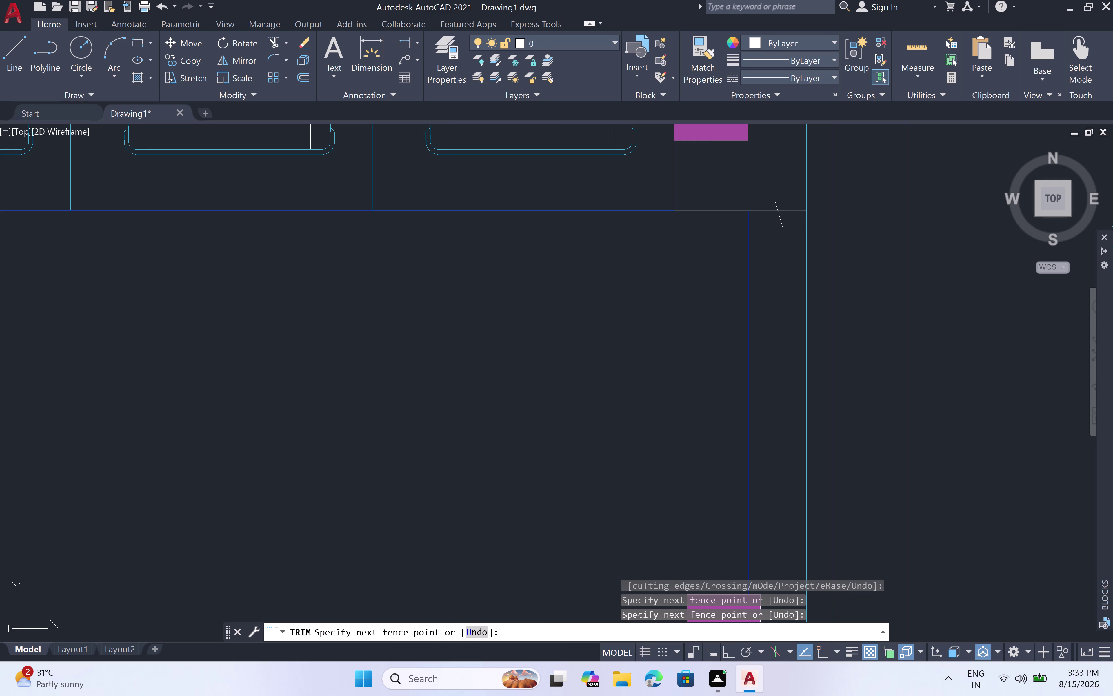
key(Escape)
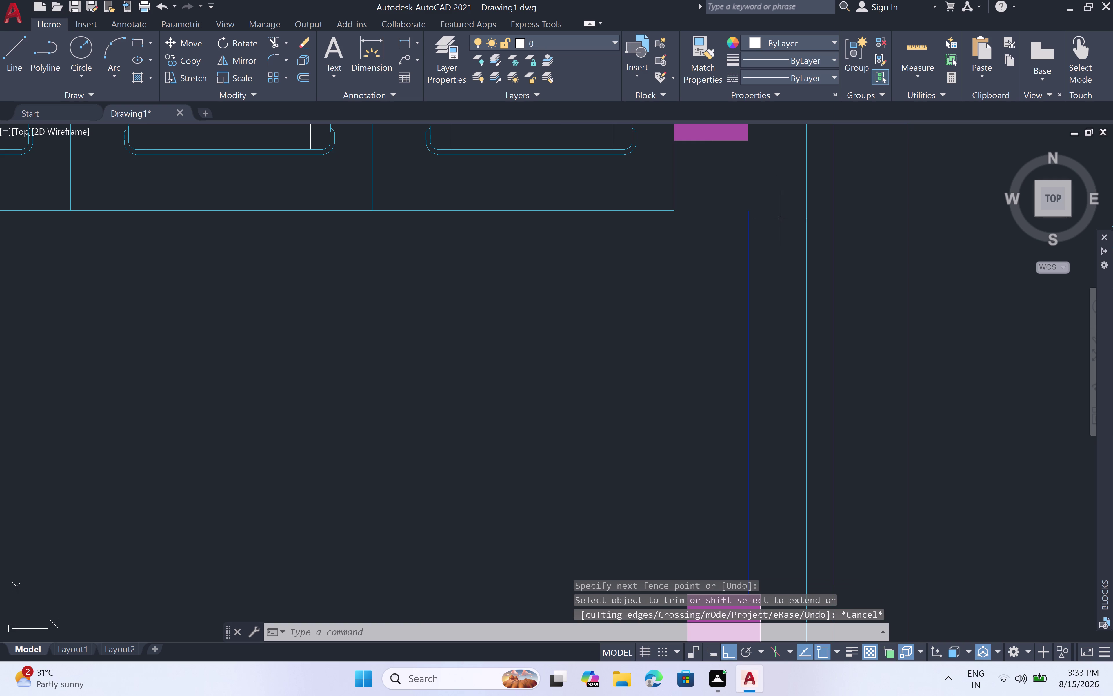
key(l)
key(space)
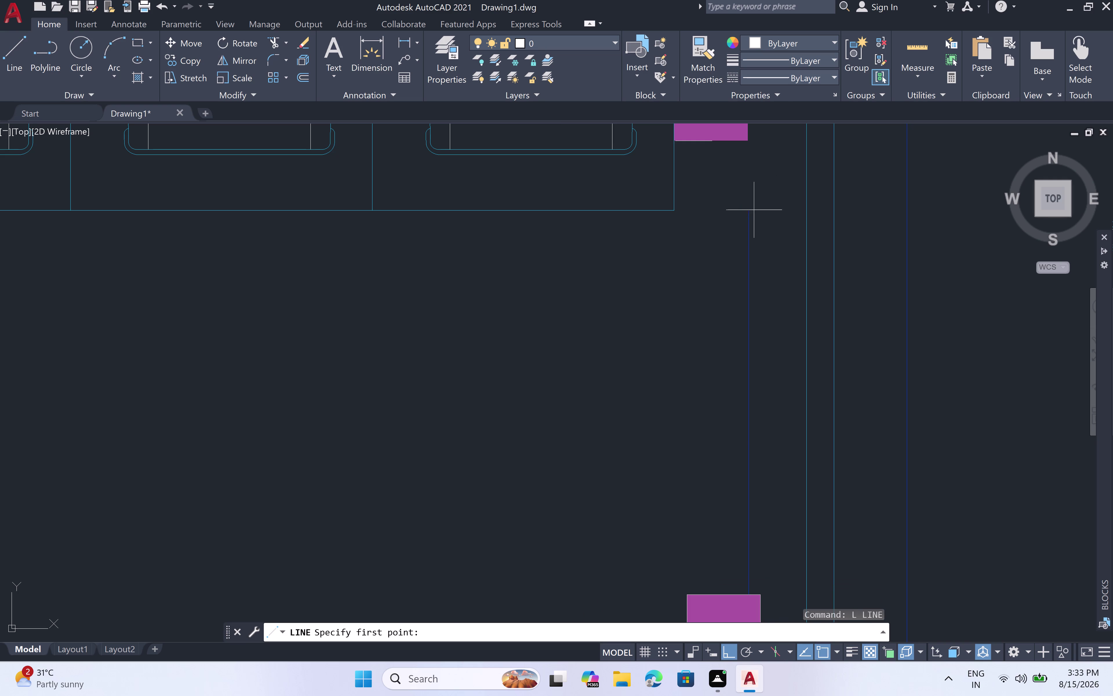
double_click(749, 208)
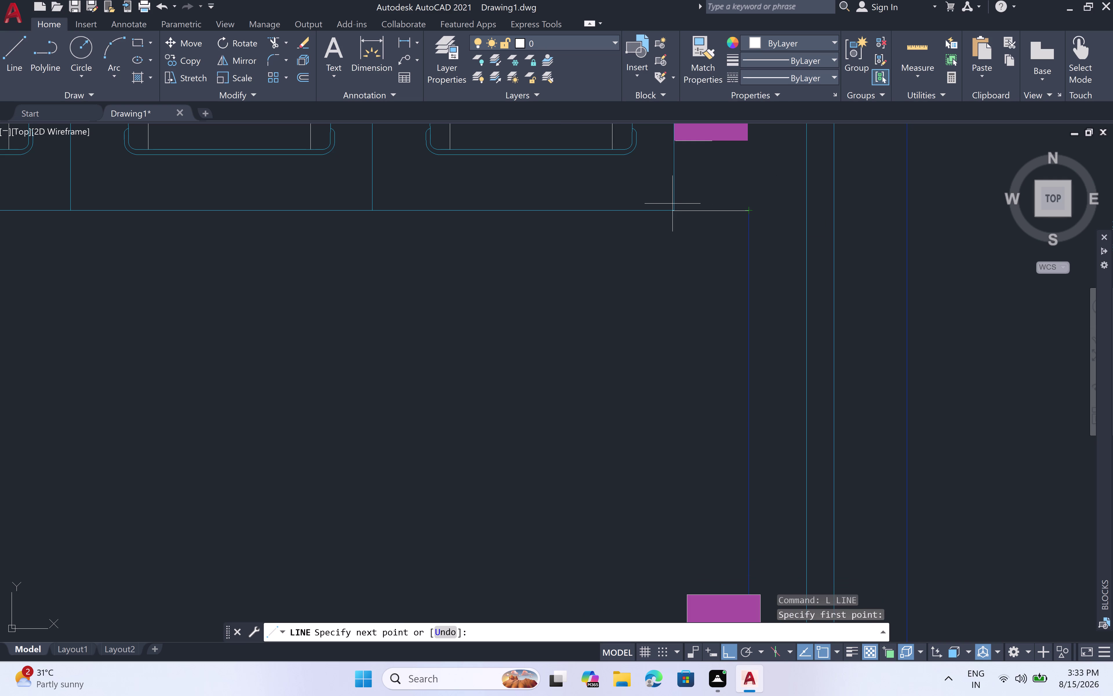
click(674, 202)
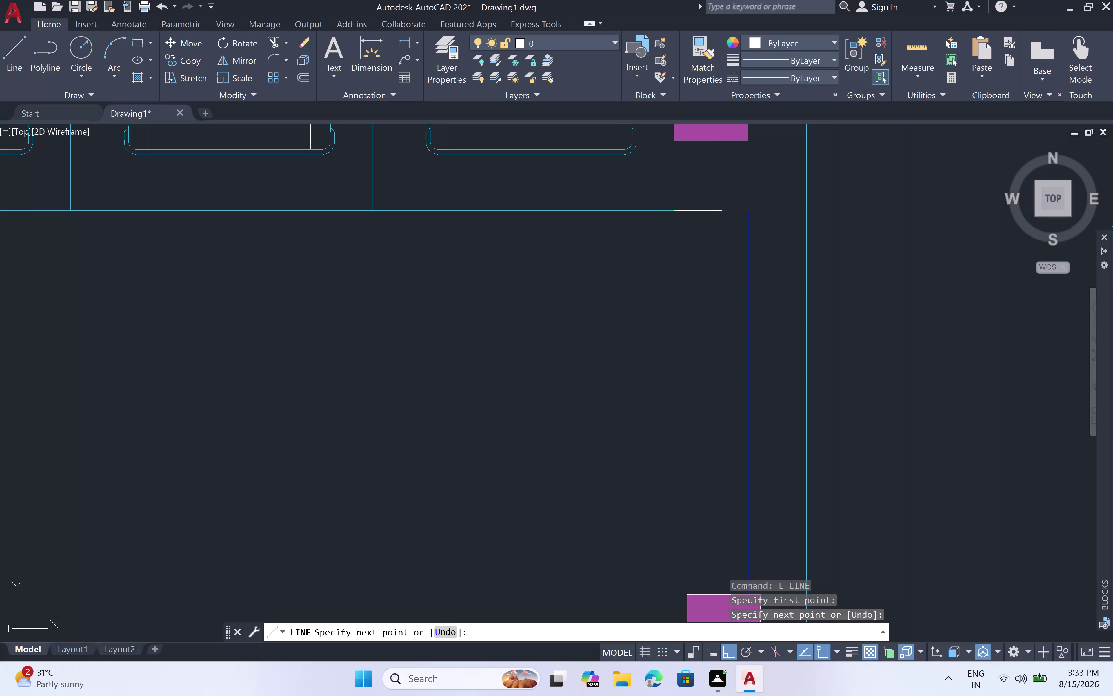
click(612, 41)
click(606, 78)
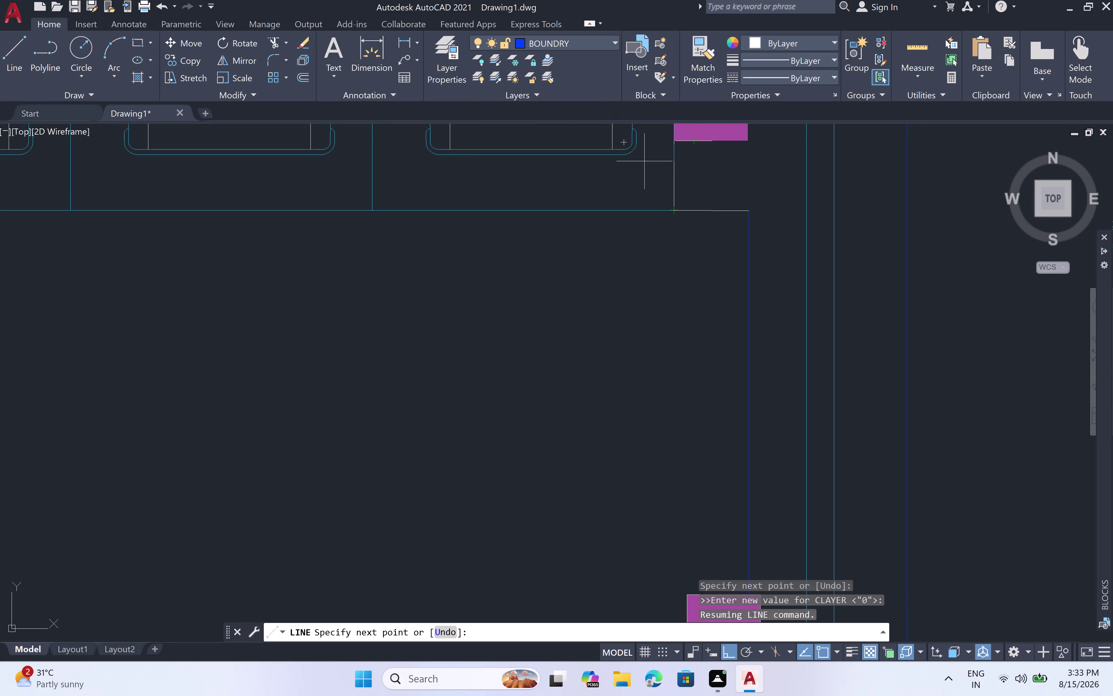
click(672, 206)
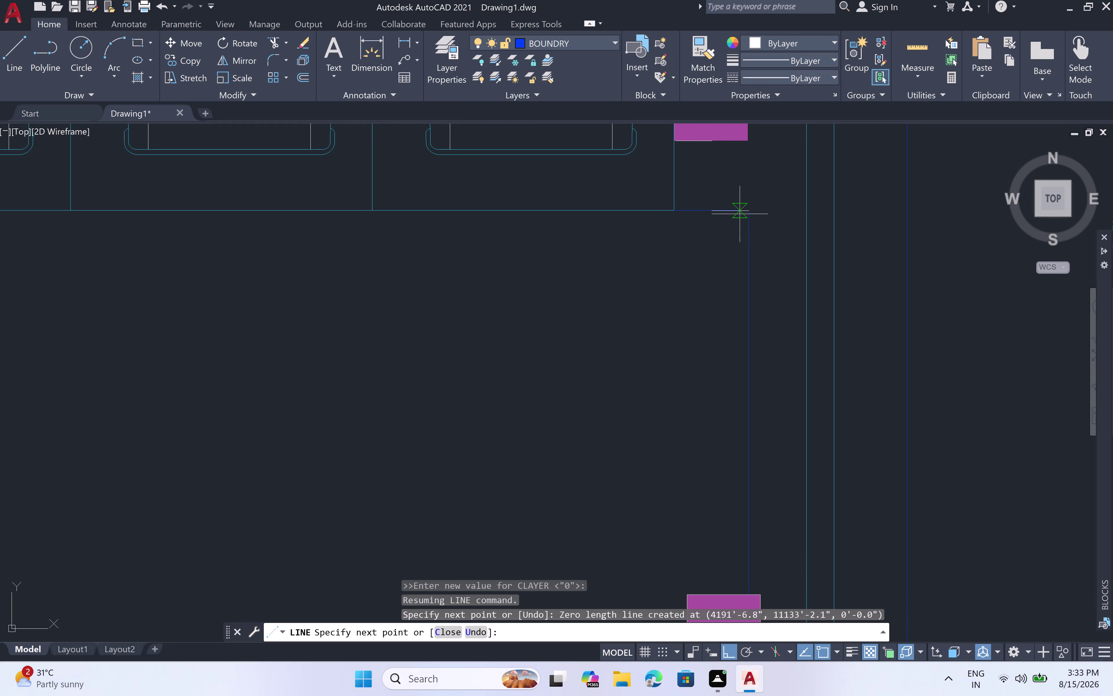
click(744, 211)
key(Escape)
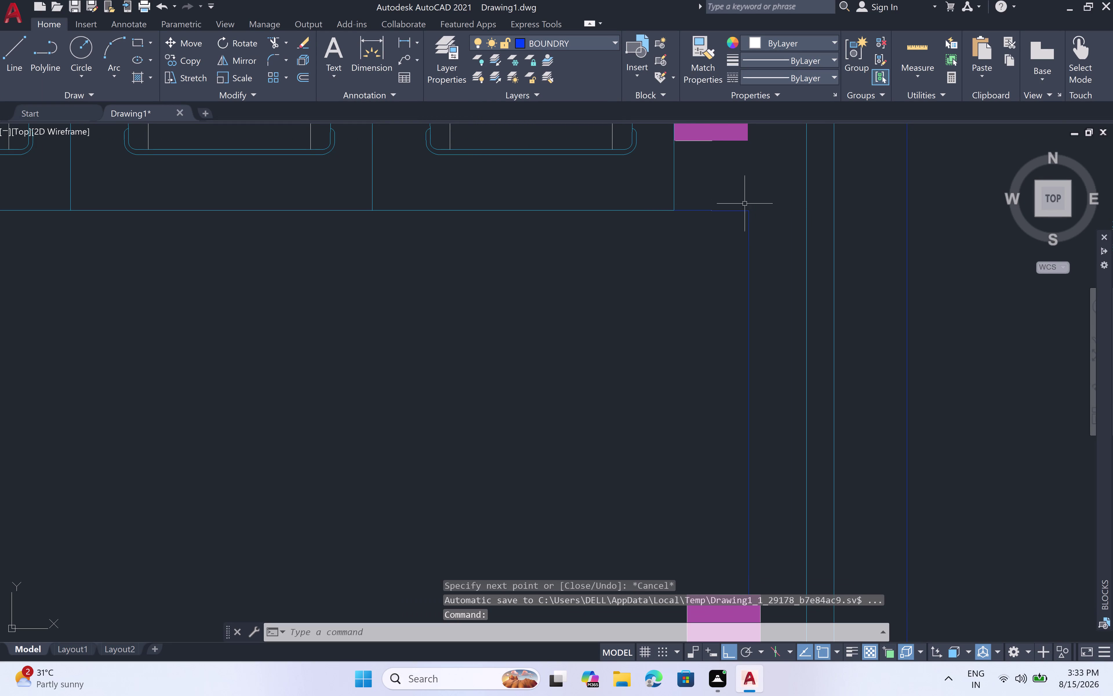
scroll(up, 3)
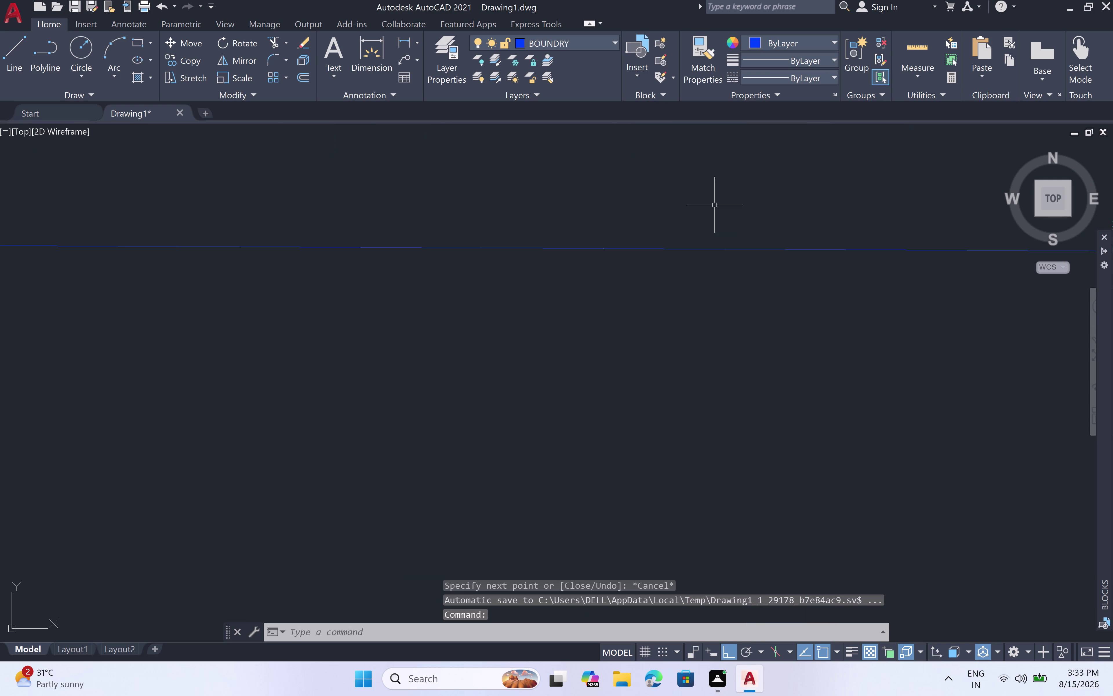
scroll(up, 3)
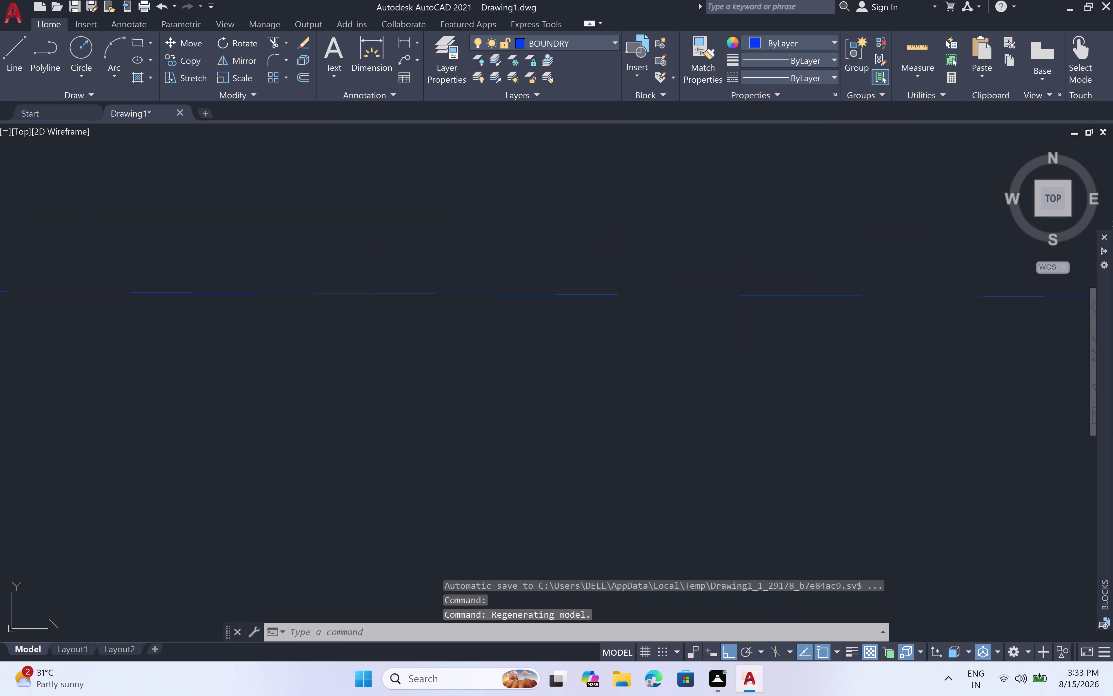
scroll(down, 3)
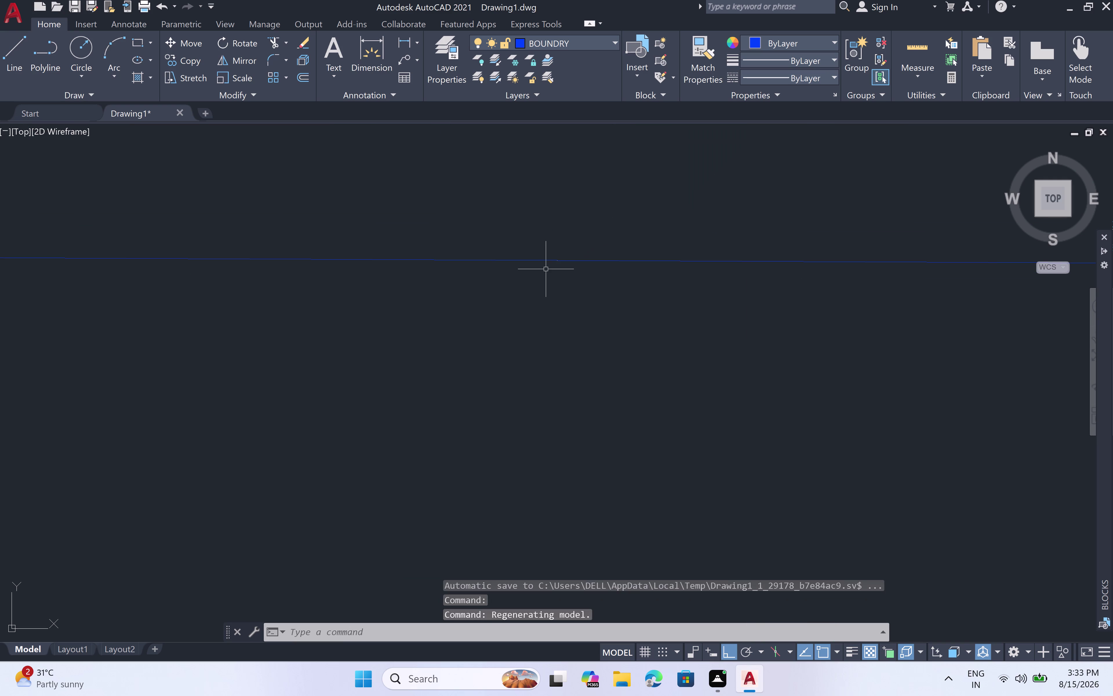
scroll(up, 3)
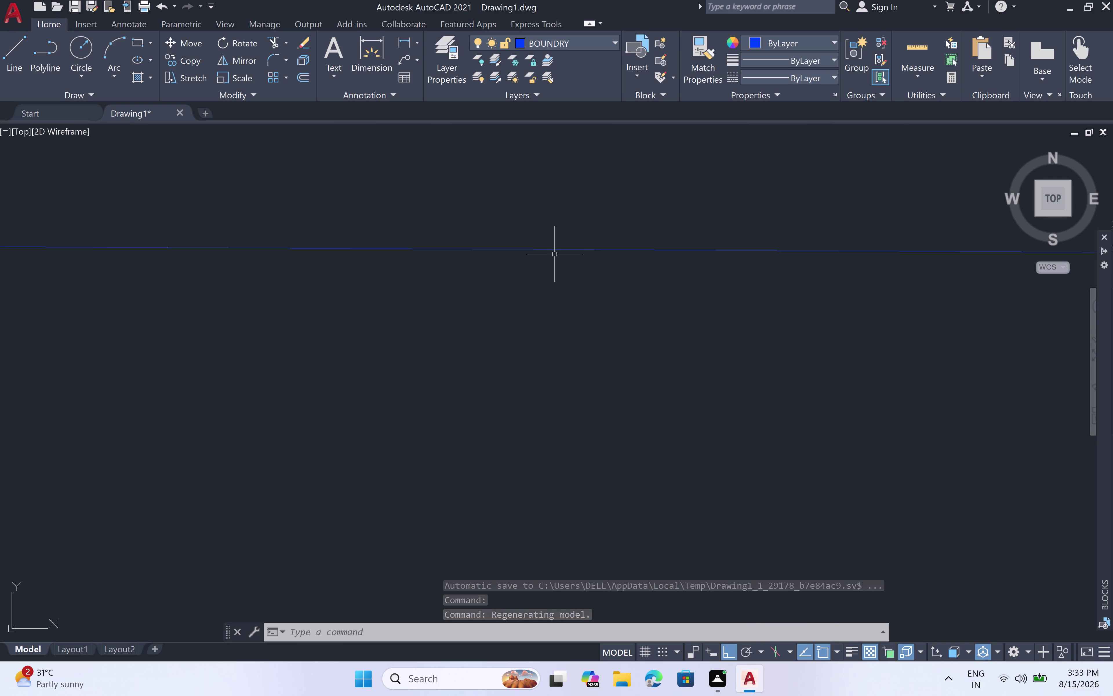
scroll(down, 3)
scroll(down, 3)
scroll(down, 3)
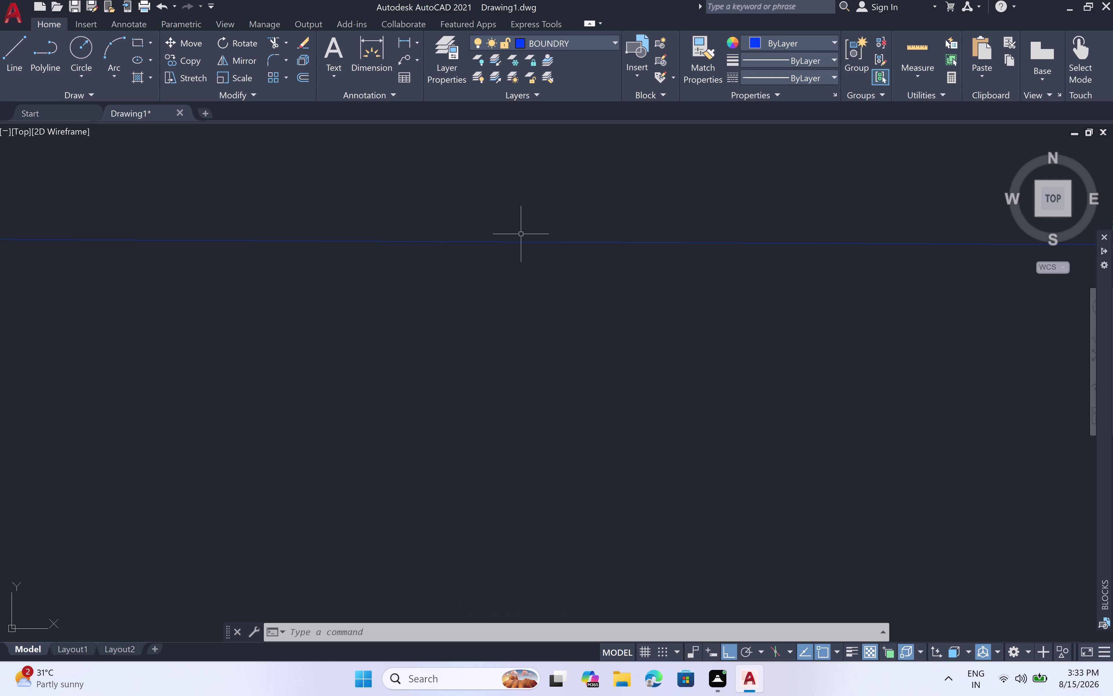
scroll(down, 3)
scroll(down, 3)
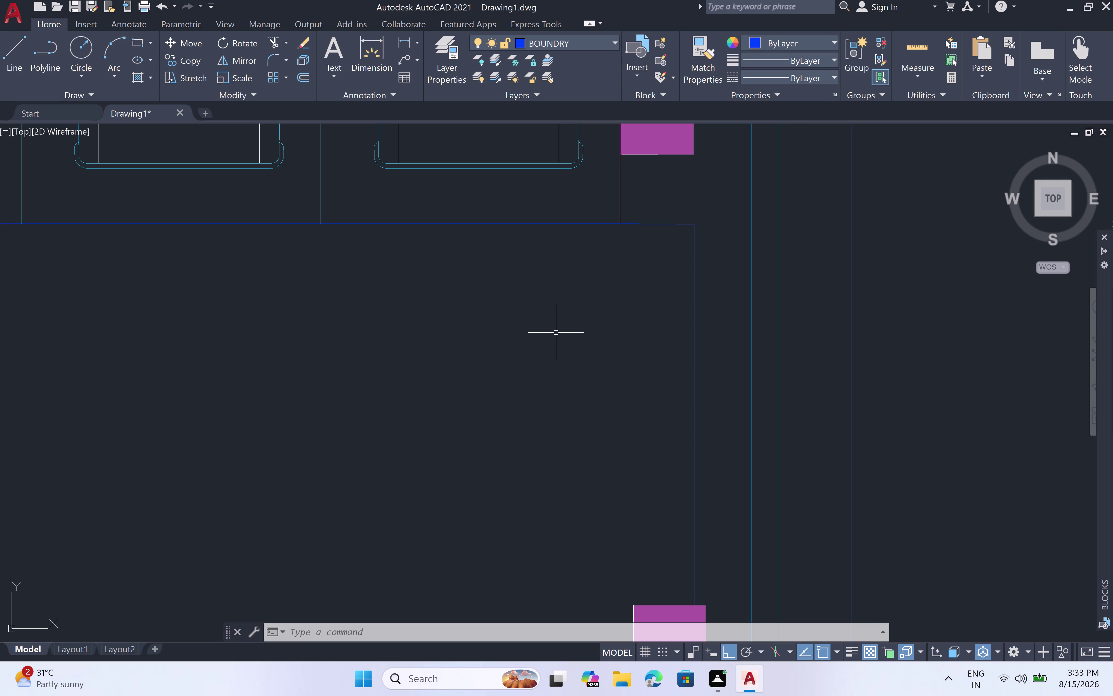
scroll(down, 3)
scroll(down, 3)
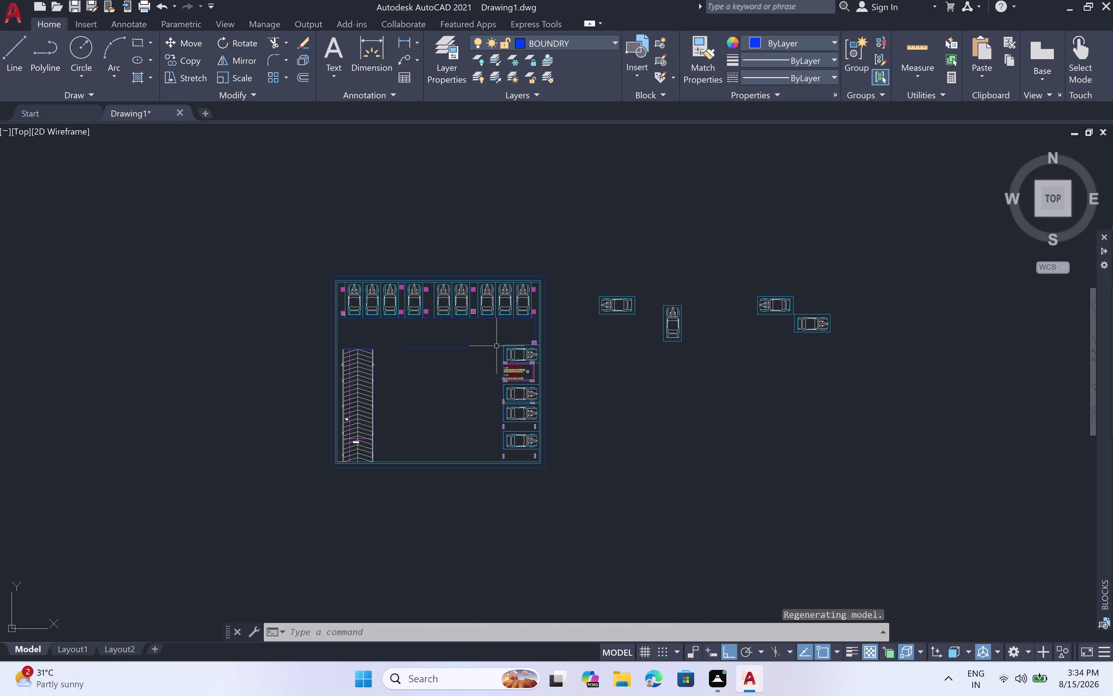
middle_drag(448, 365, 551, 302)
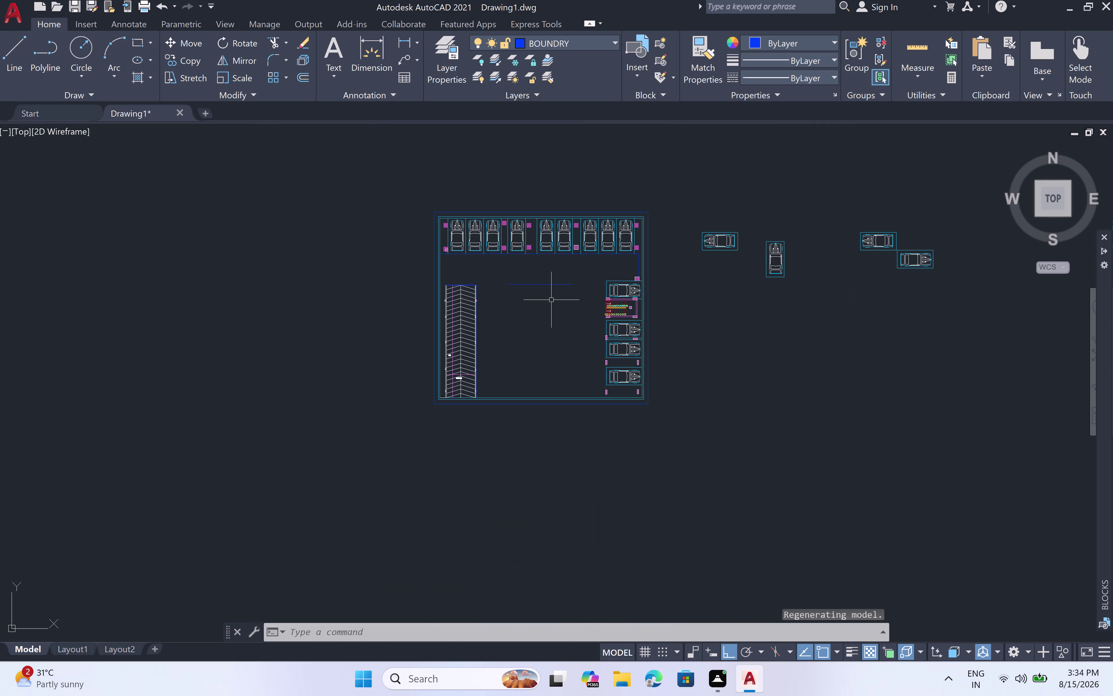
scroll(up, 3)
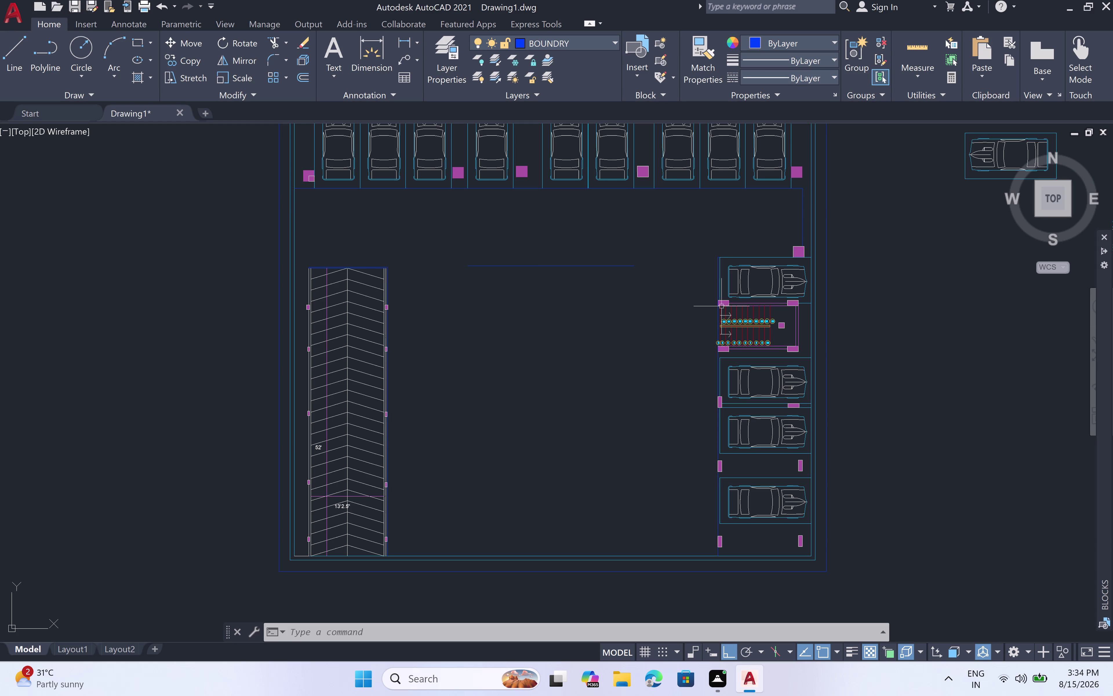
scroll(up, 3)
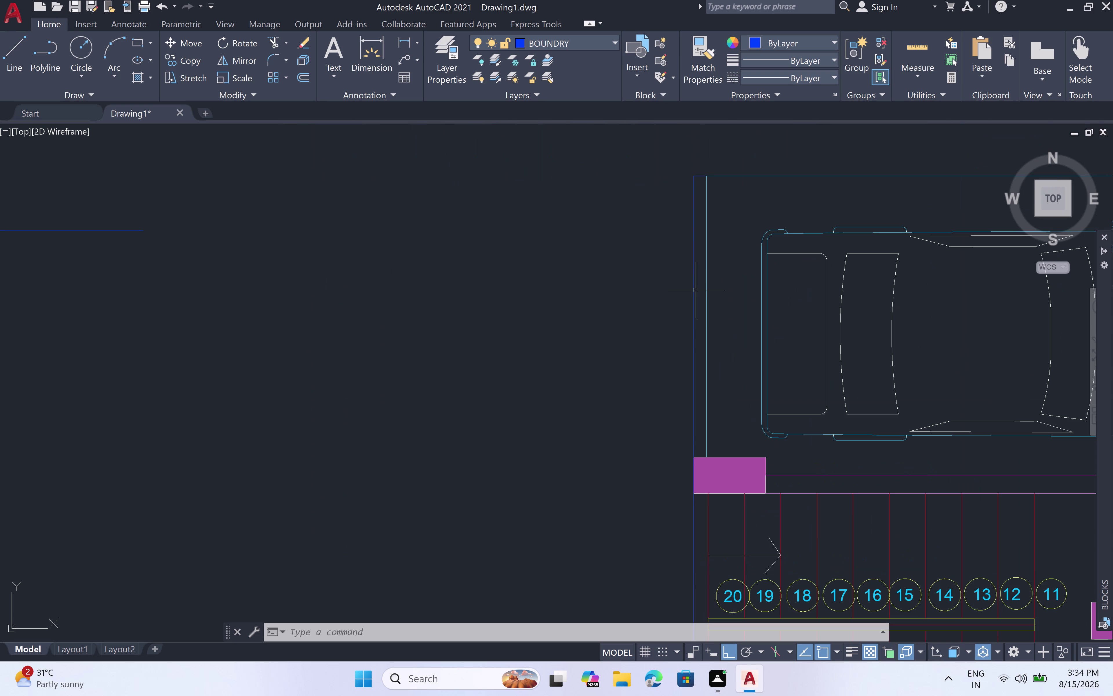
click(695, 291)
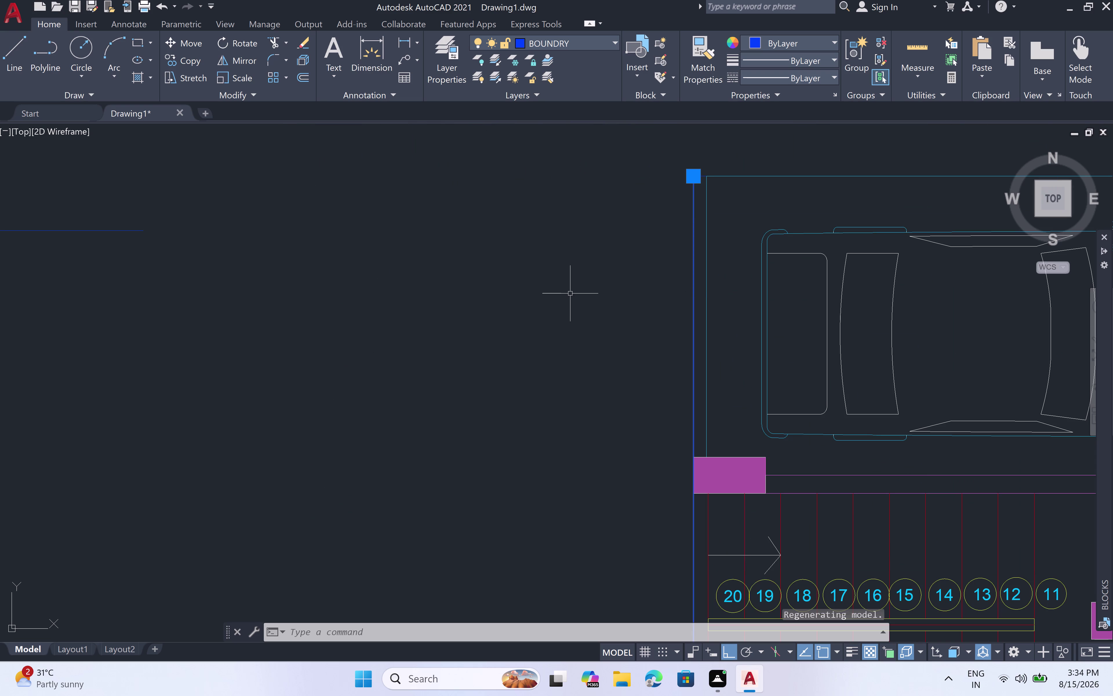
key(o)
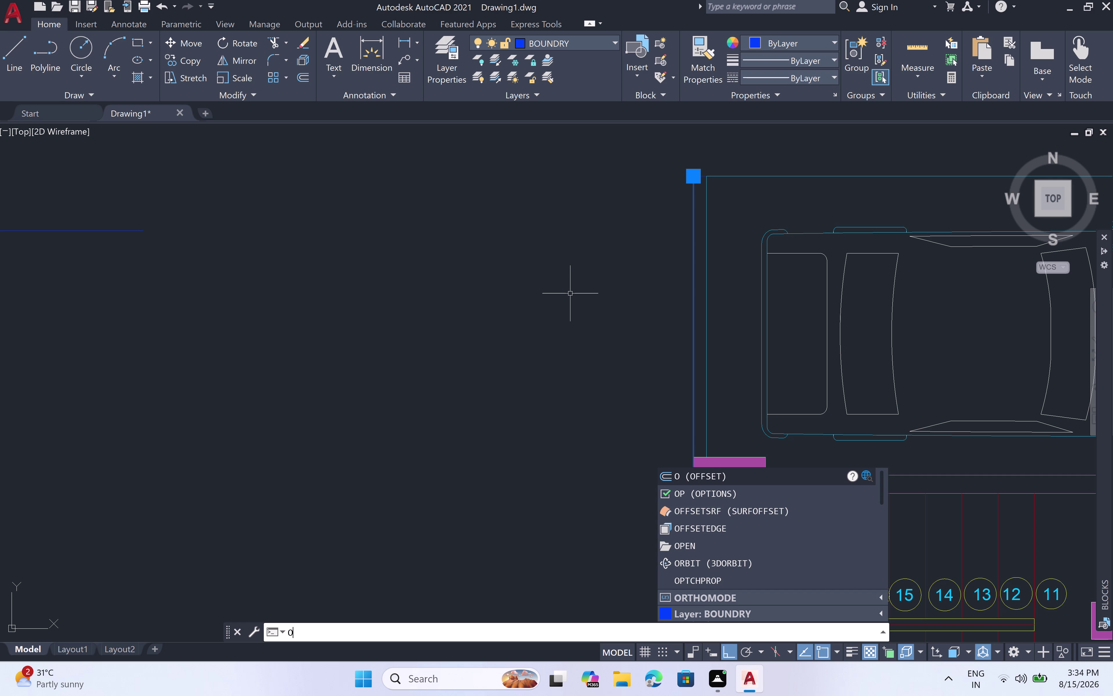
Offset the vertical boundary line 12' toward the ramp.
text(FF)
key(space)
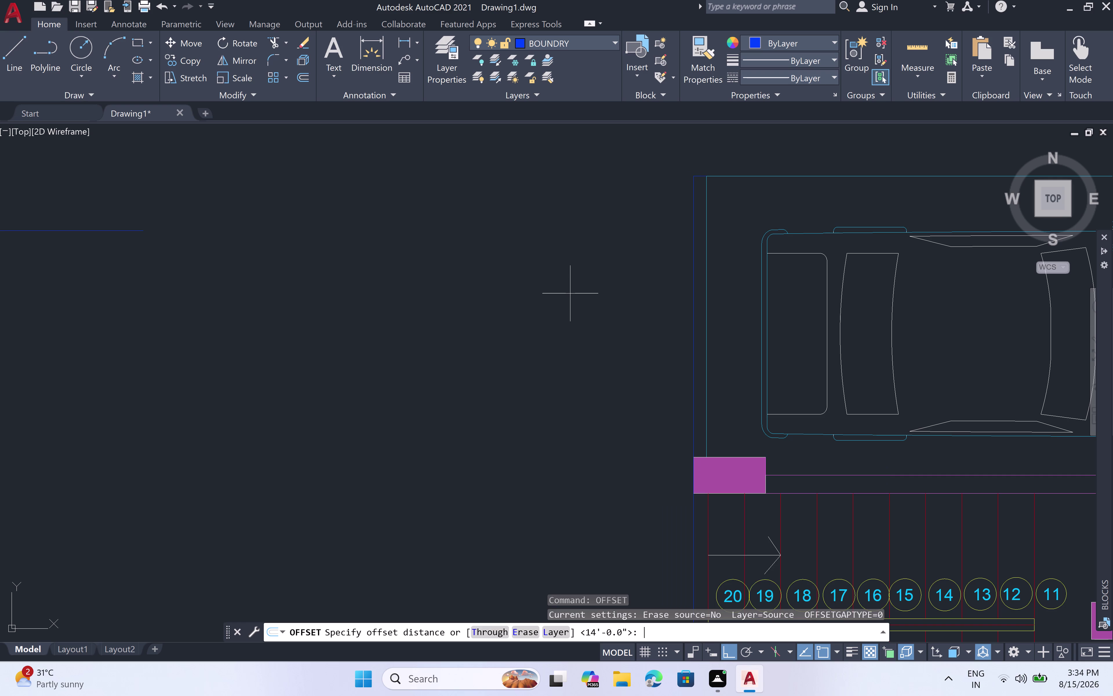
text(12')
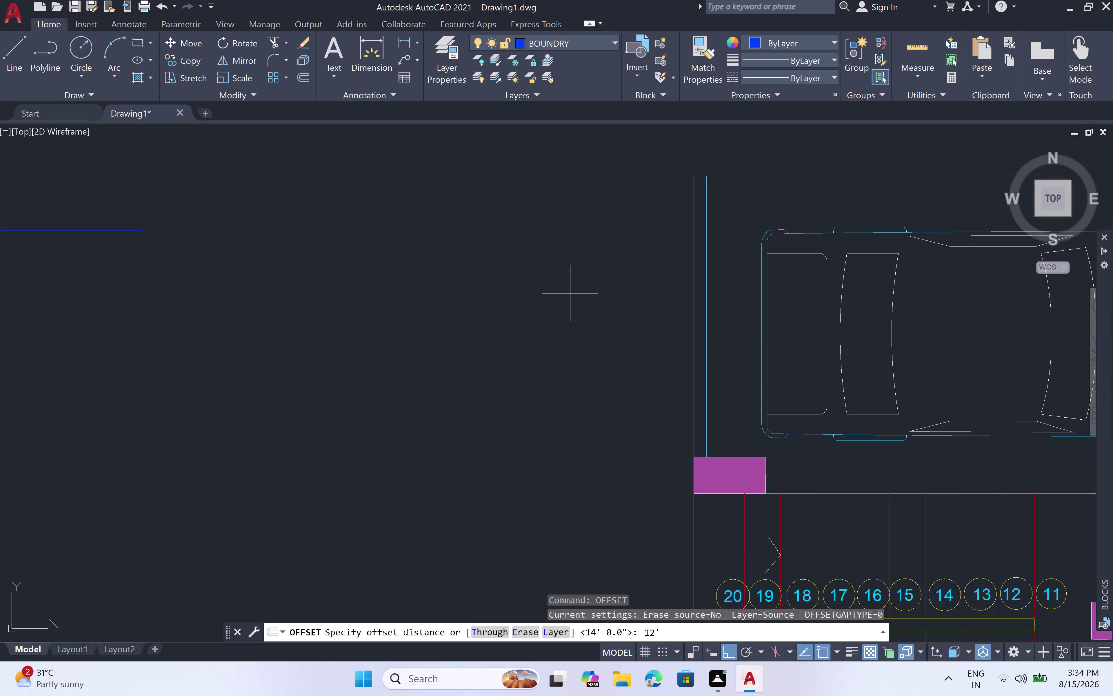
double_click(571, 293)
key(space)
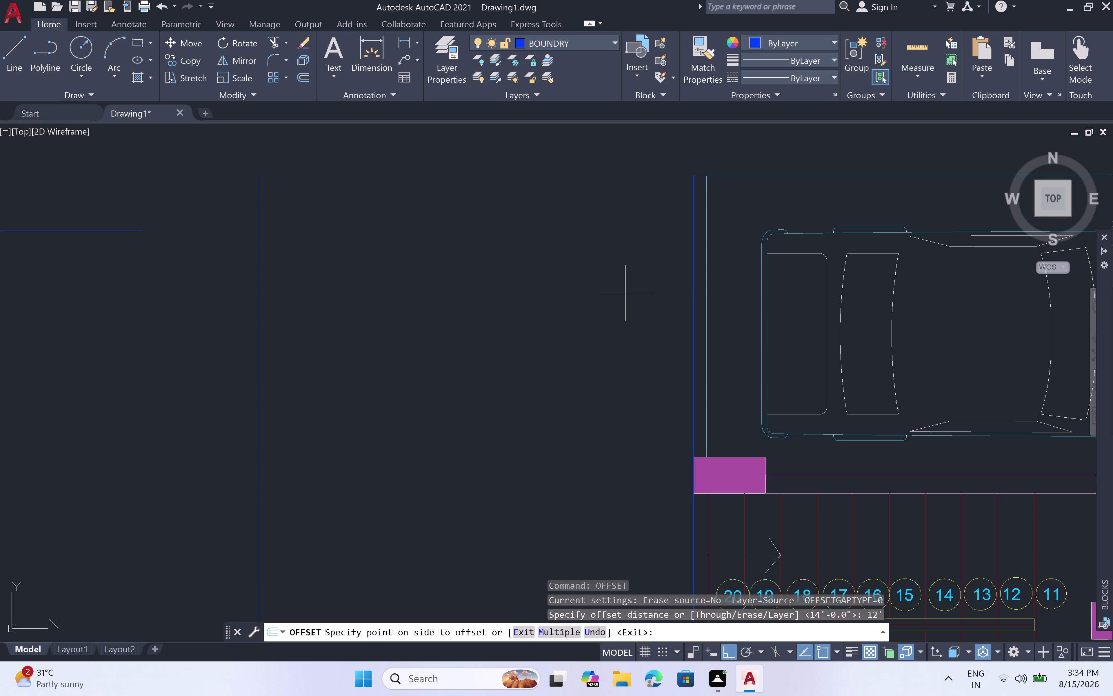
scroll(down, 3)
middle_drag(552, 321, 583, 202)
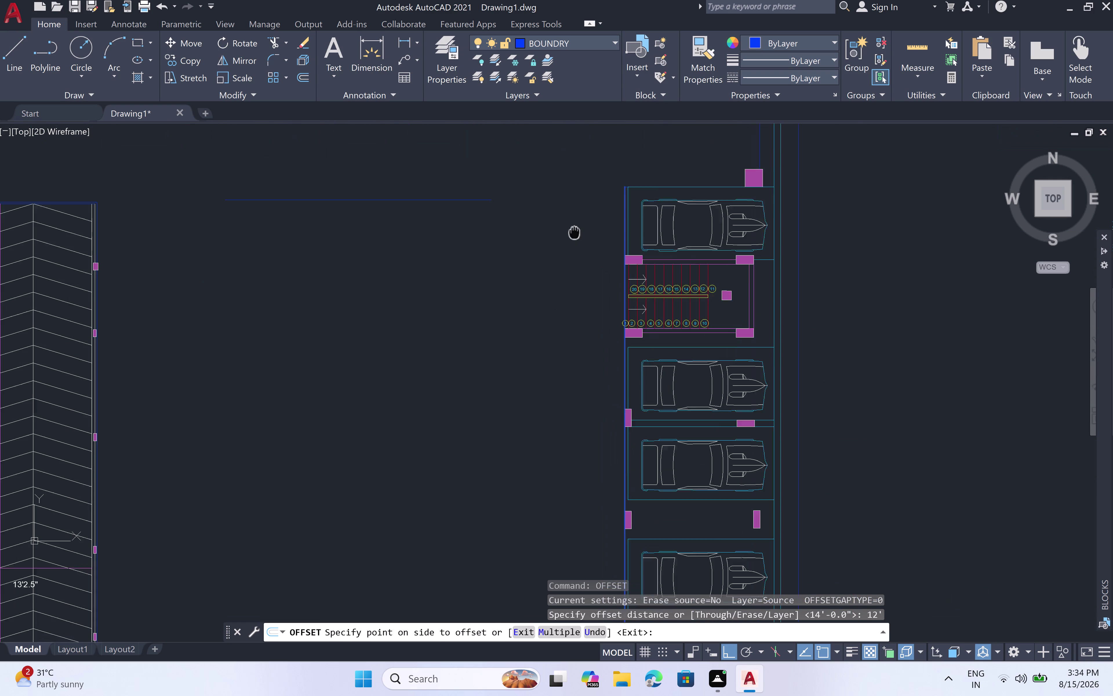
middle_drag(583, 202, 587, 164)
double_click(560, 172)
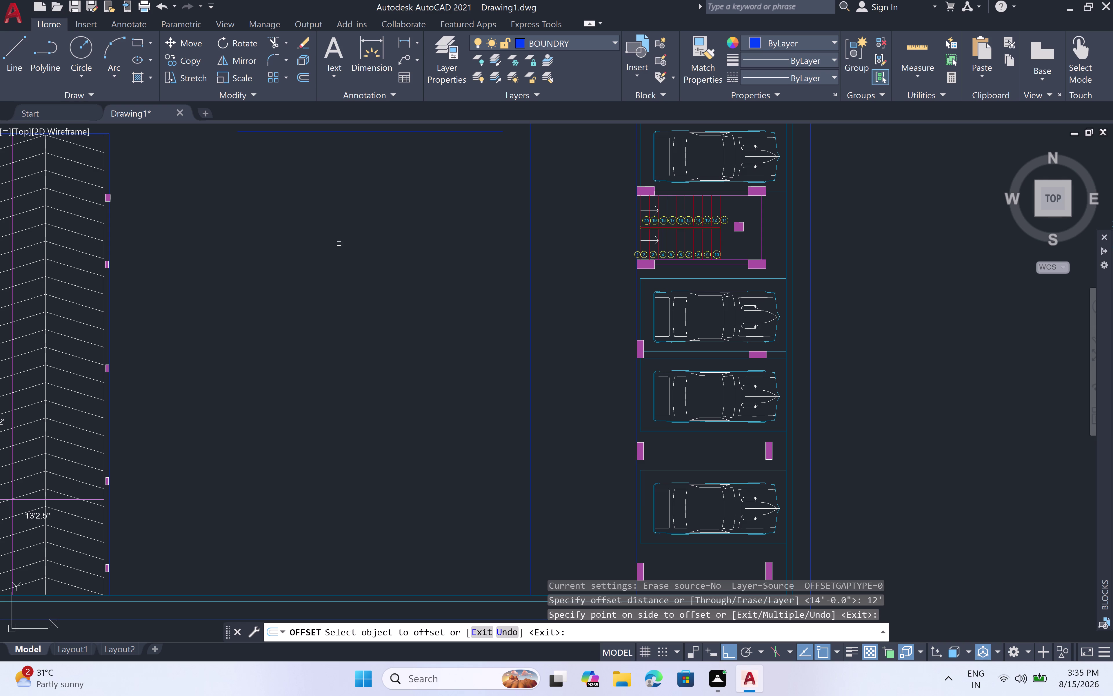
Offset the new line and another line by a further 12' each.
scroll(down, 3)
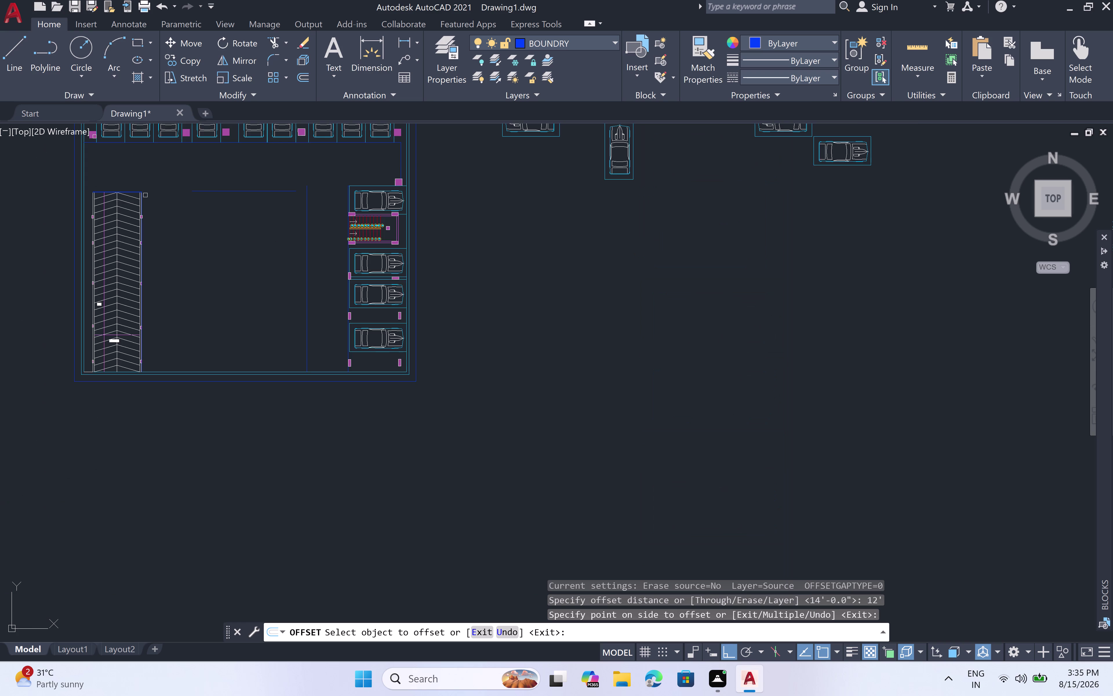
scroll(up, 3)
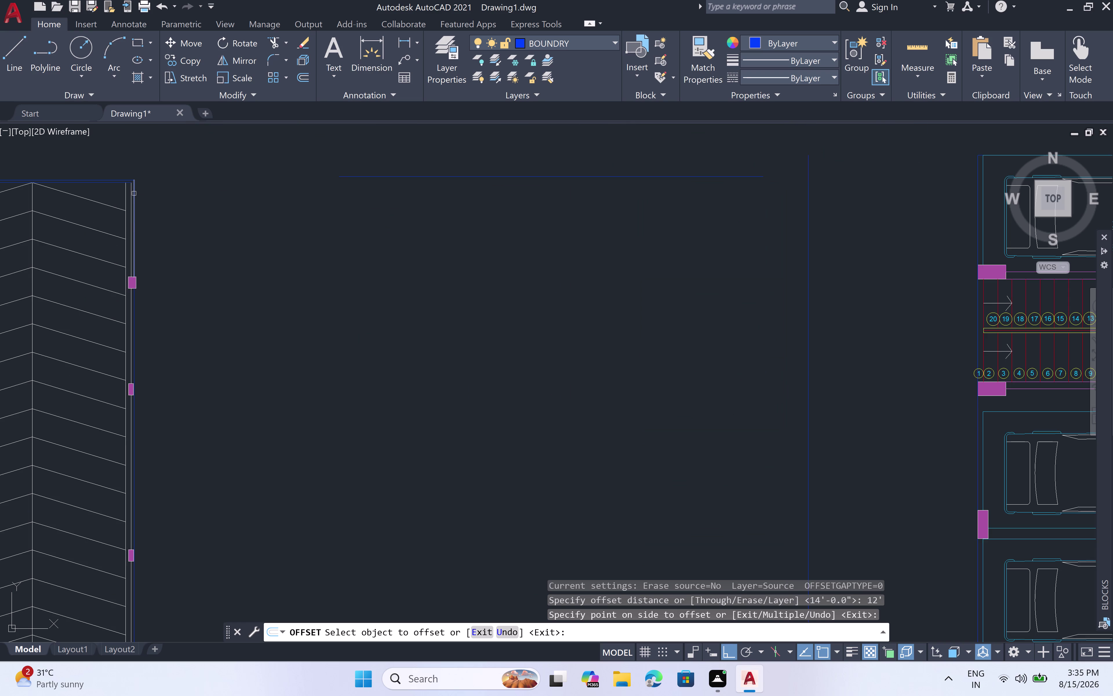
click(133, 194)
click(192, 198)
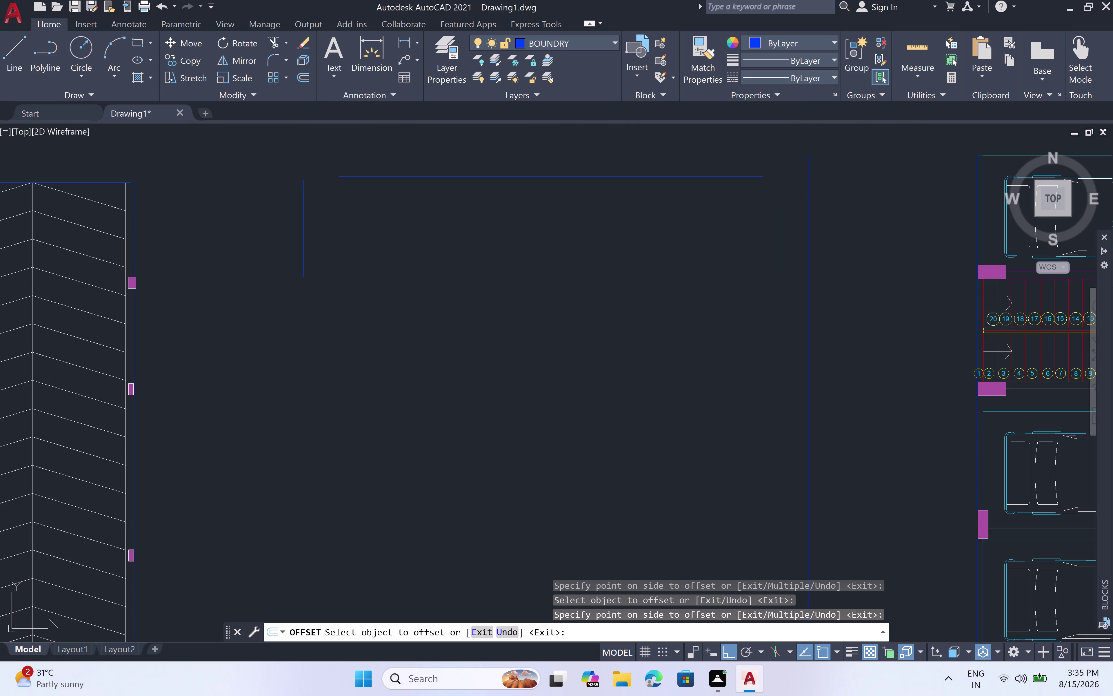
click(135, 312)
click(230, 316)
scroll(up, 3)
key(Escape)
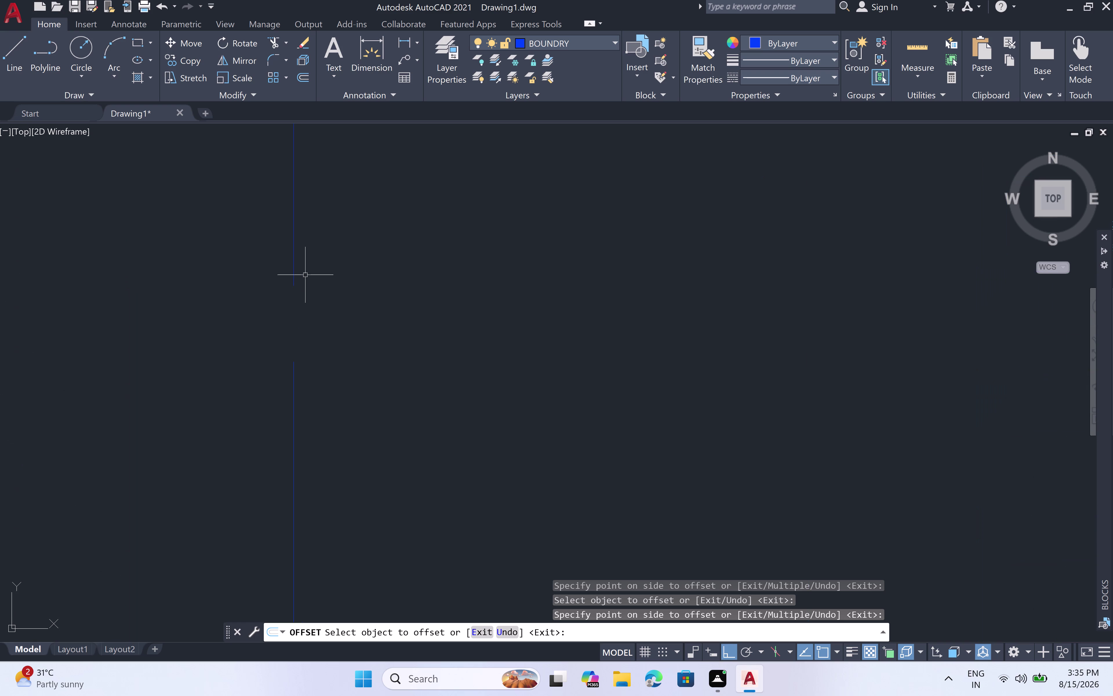
Extend both ends of the top horizontal line to the new vertical lines.
text(EX)
key(space)
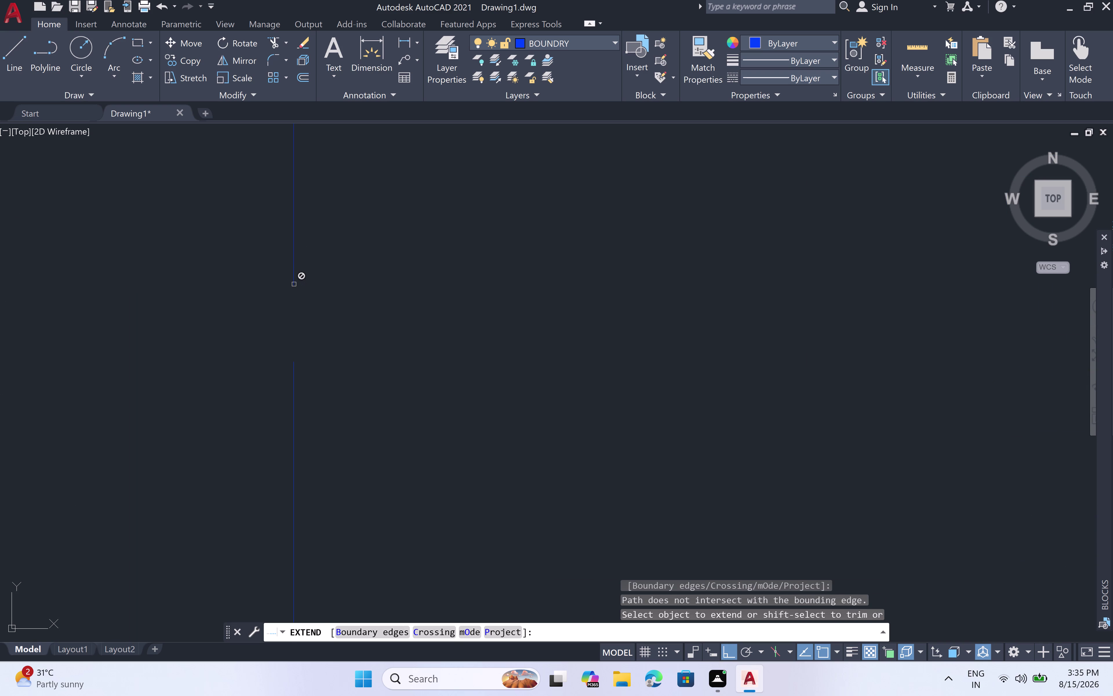
scroll(down, 3)
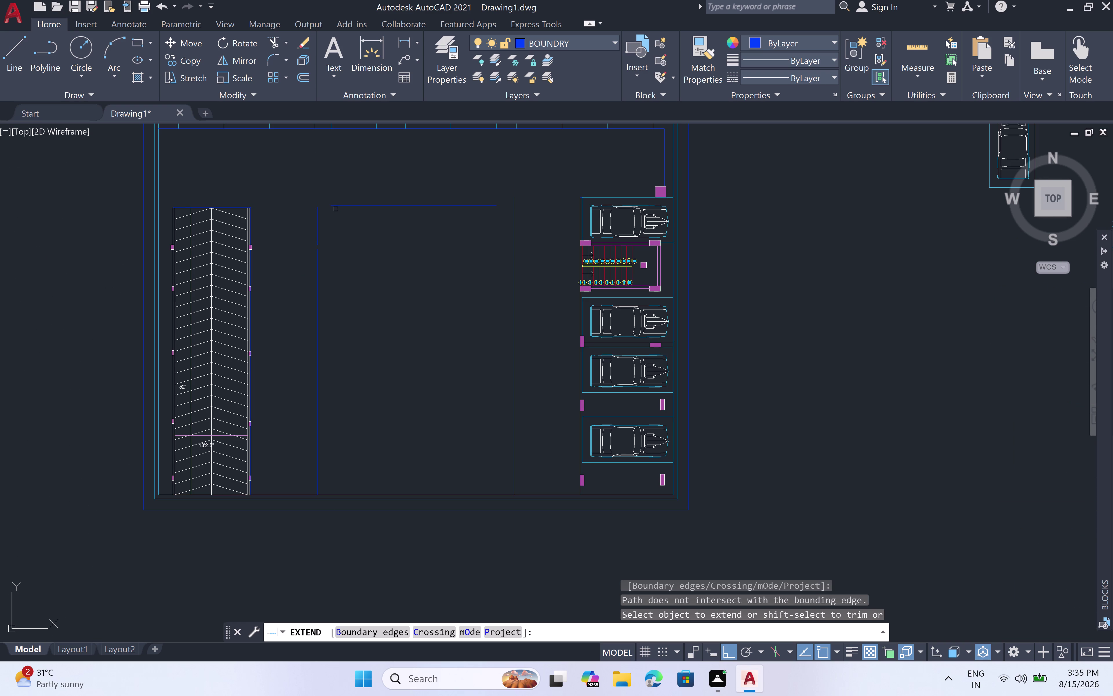
scroll(up, 3)
scroll(up, 3)
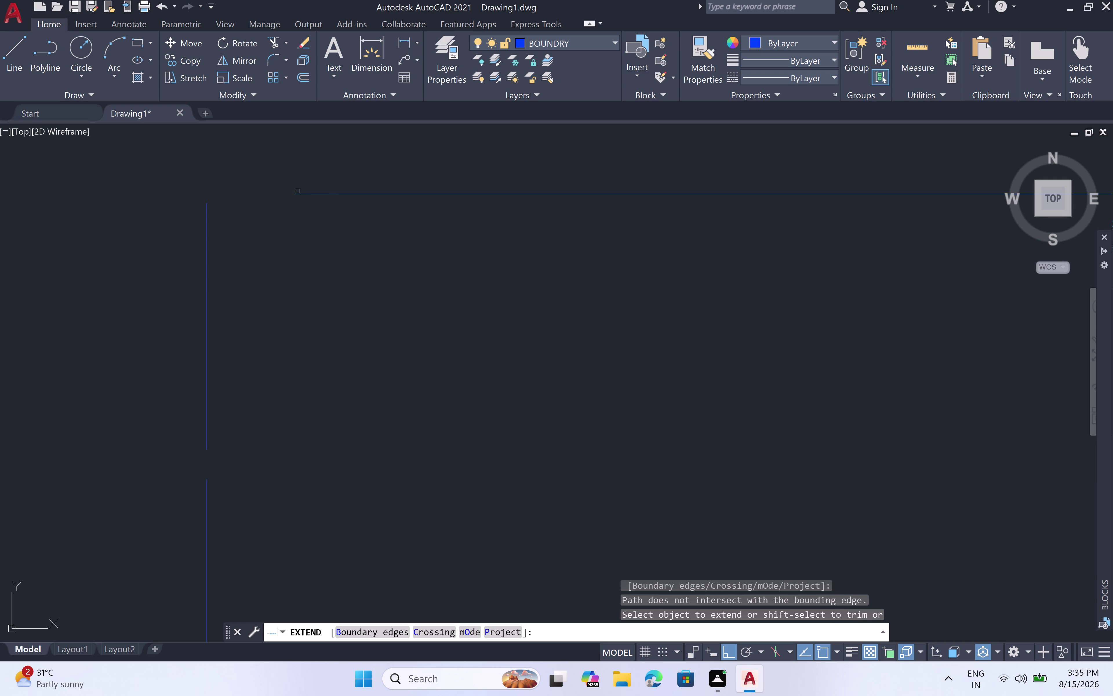
scroll(down, 3)
scroll(down, 3)
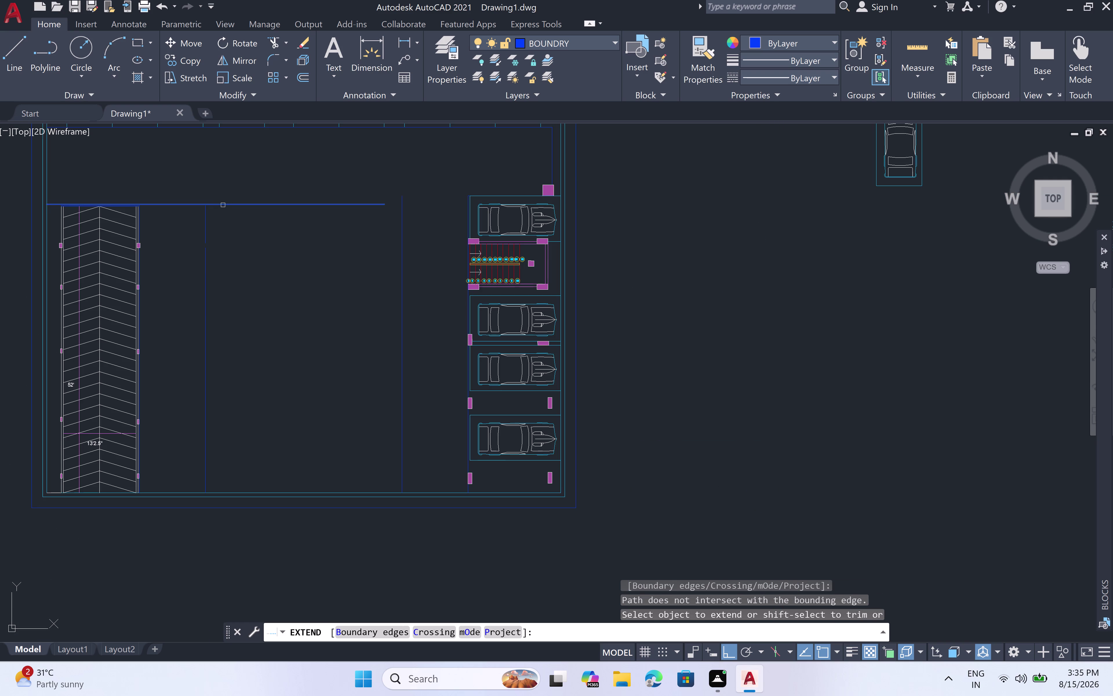
click(223, 205)
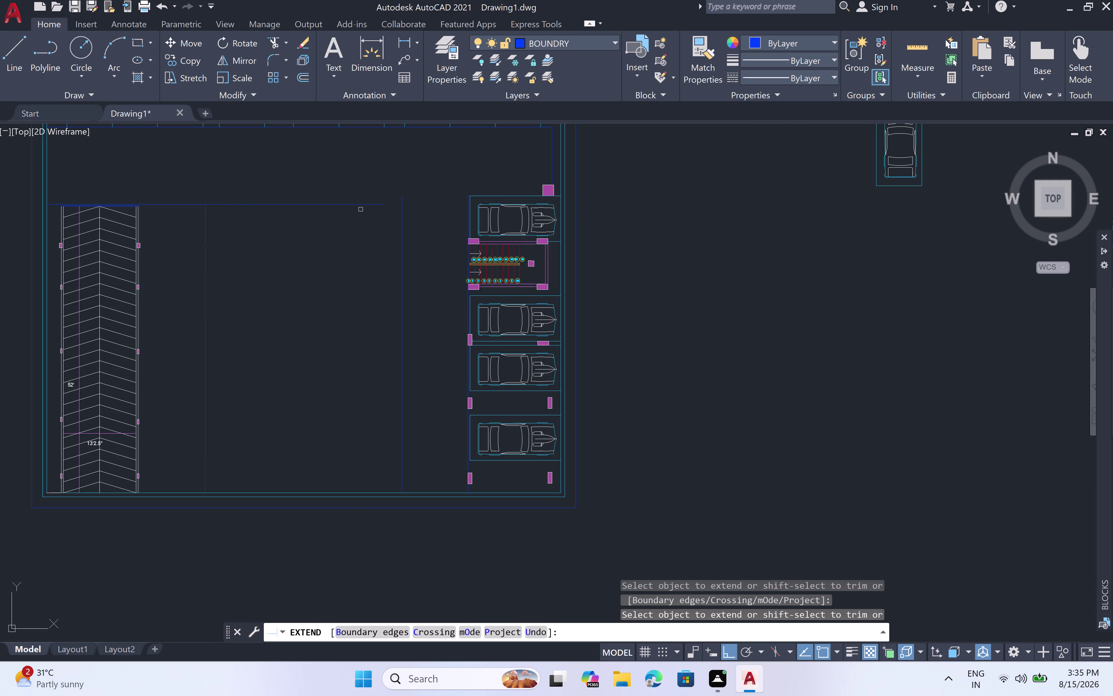
click(372, 202)
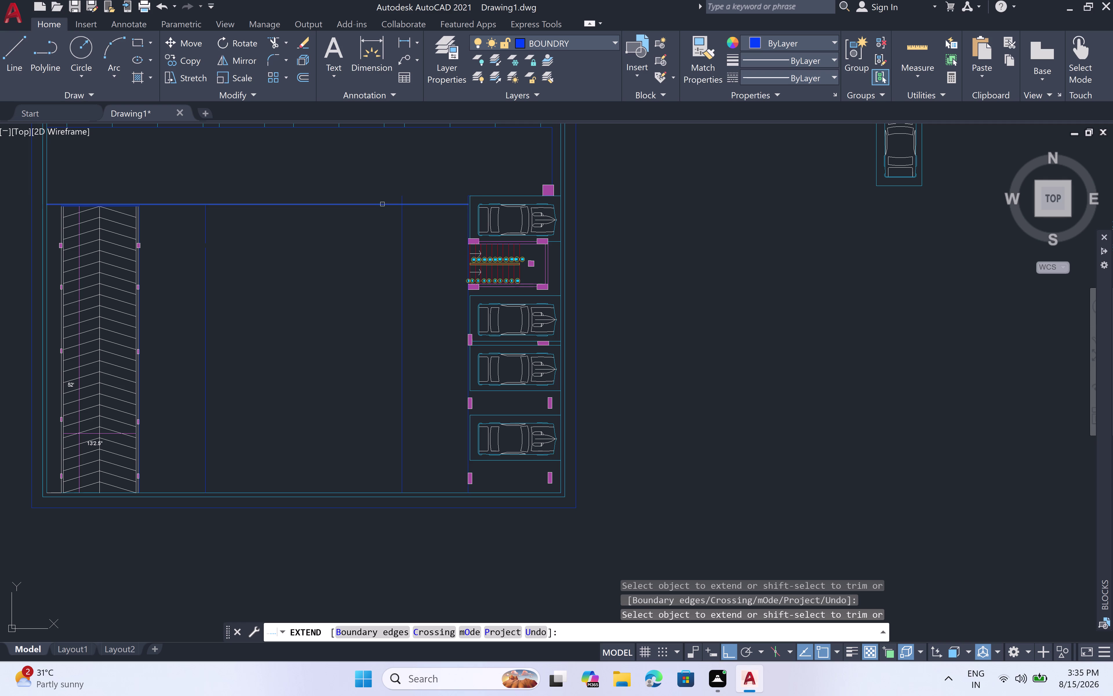
key(Escape)
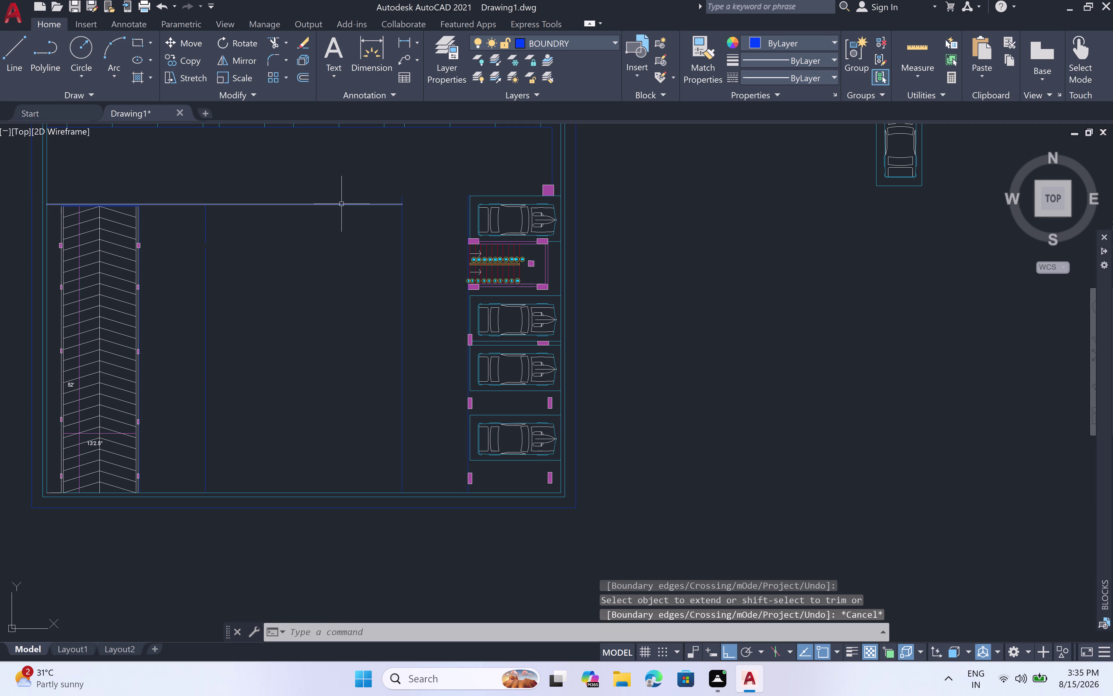
click(344, 203)
key(Escape)
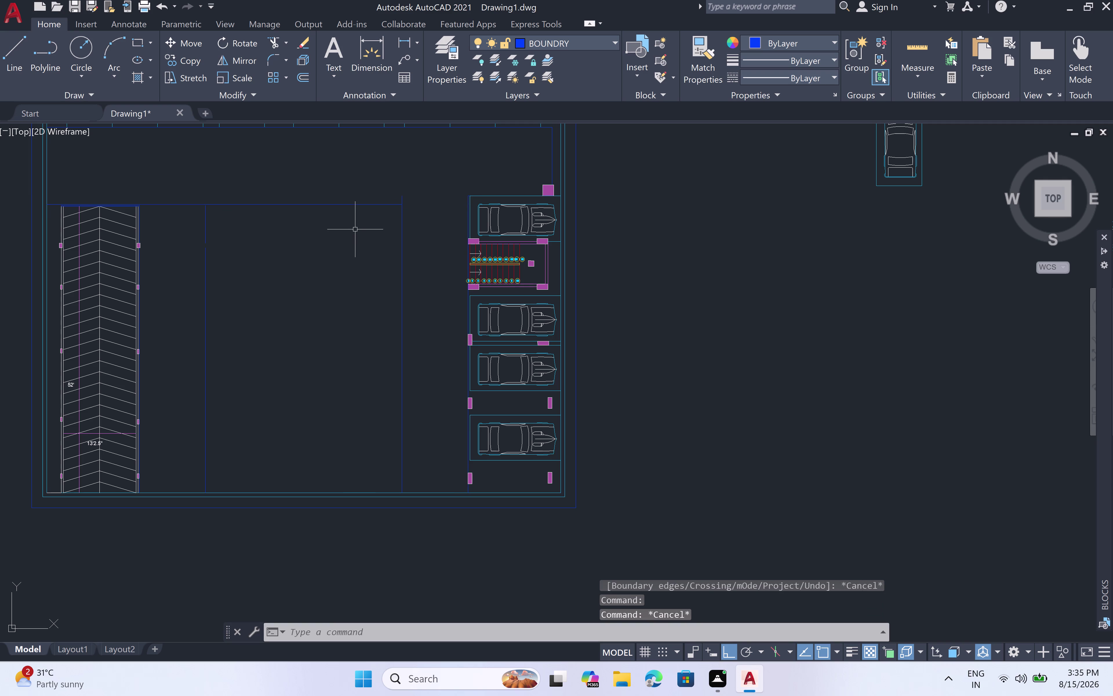
Trim off the excess end of the top horizontal line beside the ramp with a fence.
key(t)
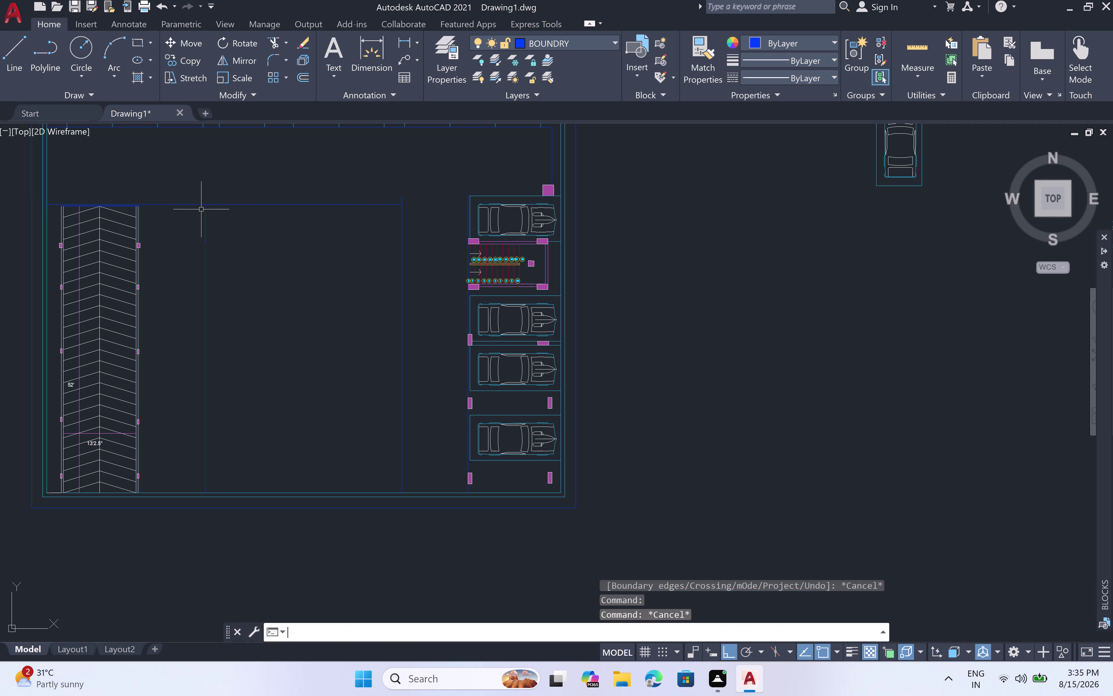
key(r)
key(space)
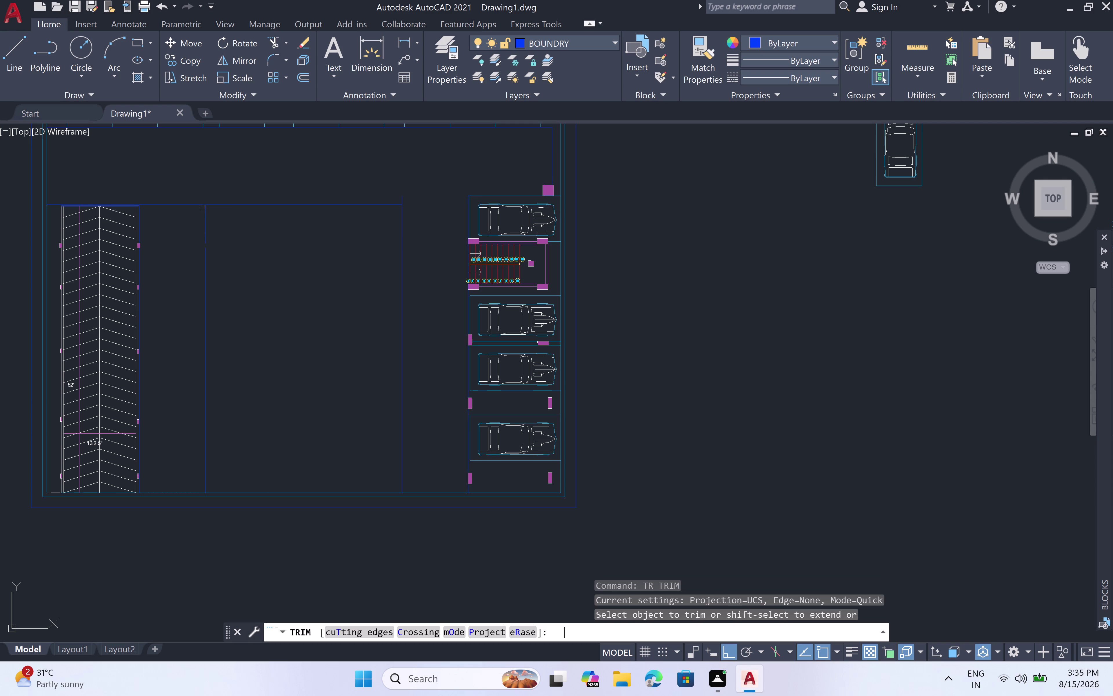
scroll(up, 3)
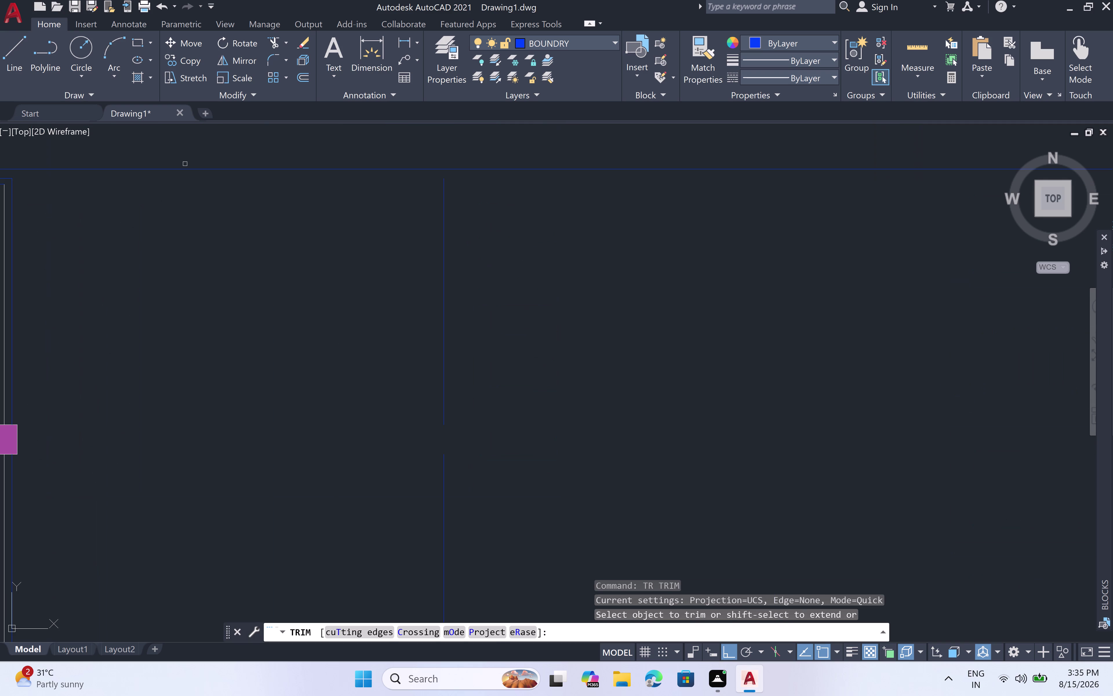
double_click(188, 161)
click(184, 195)
scroll(down, 3)
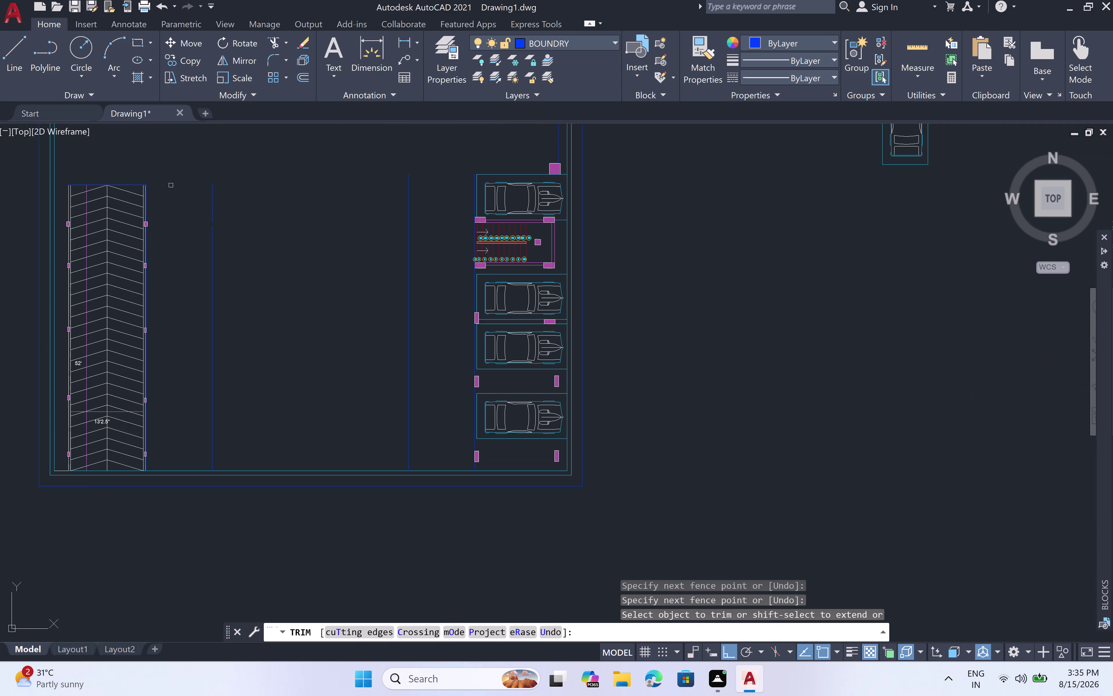
scroll(up, 3)
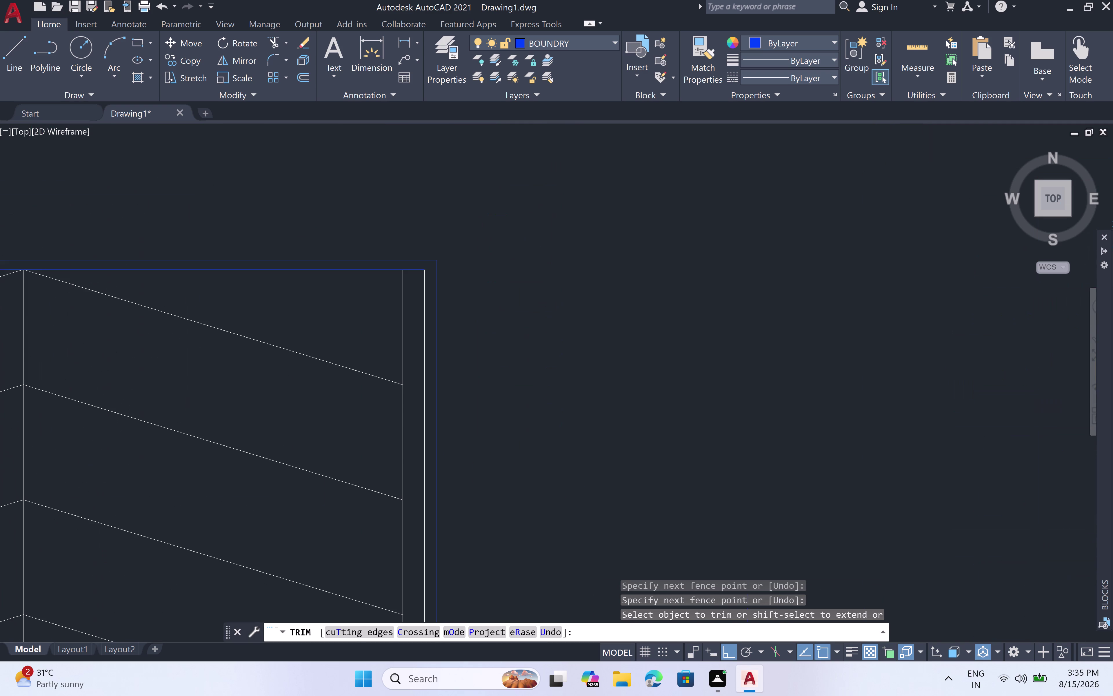
scroll(down, 3)
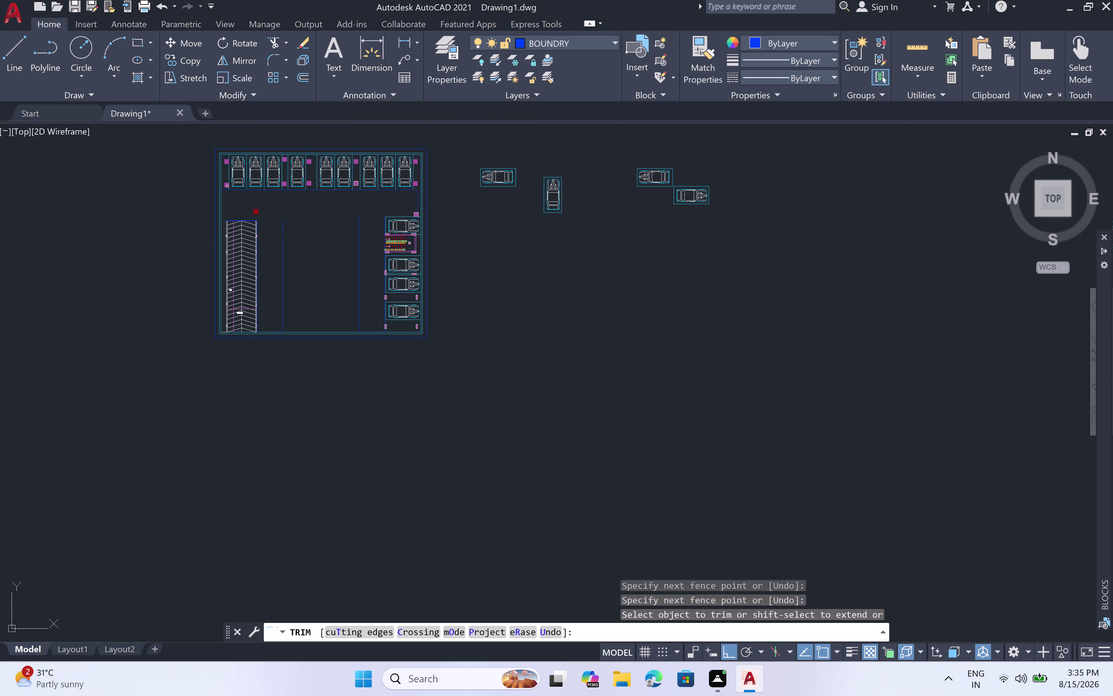
scroll(up, 3)
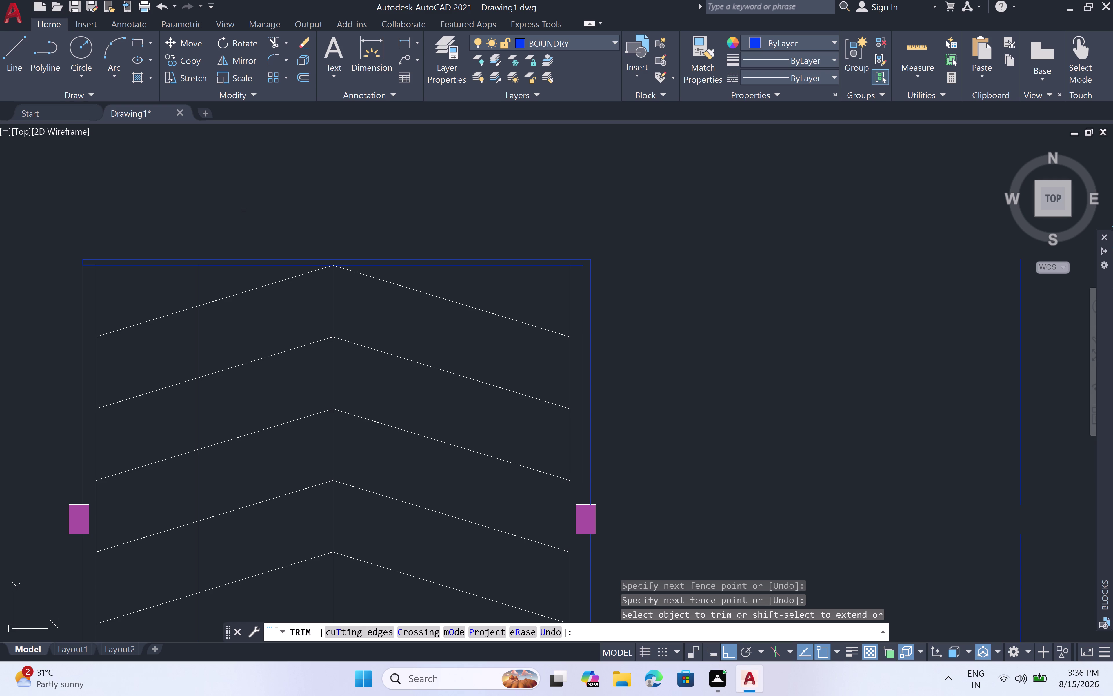
scroll(down, 3)
scroll(down, 3)
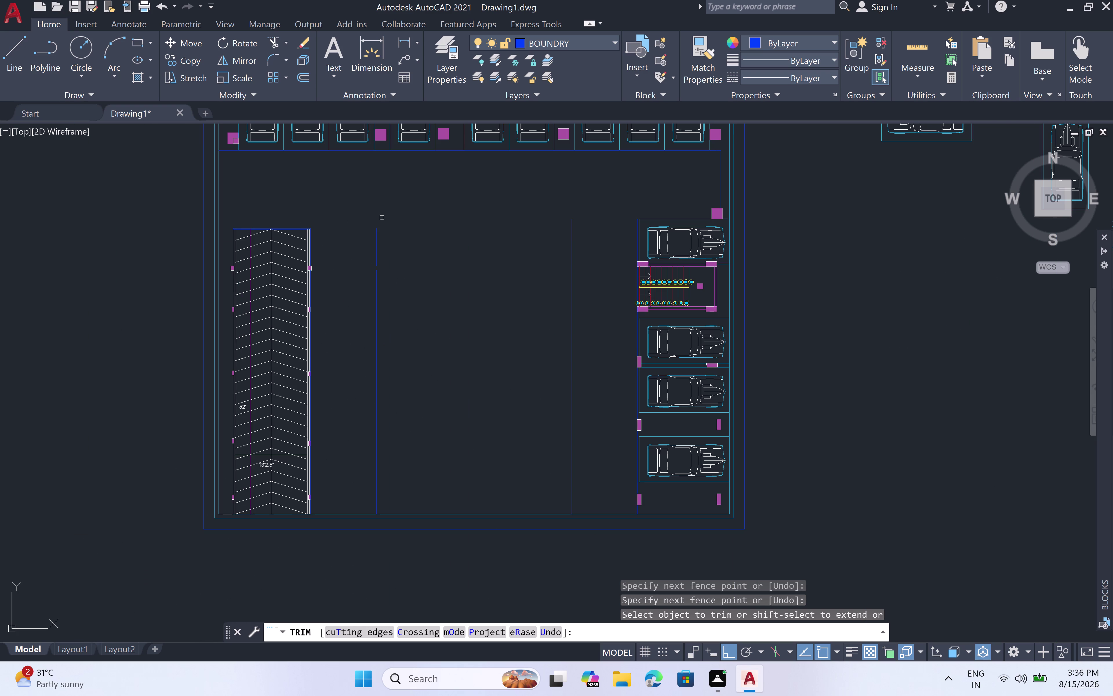
key(Escape)
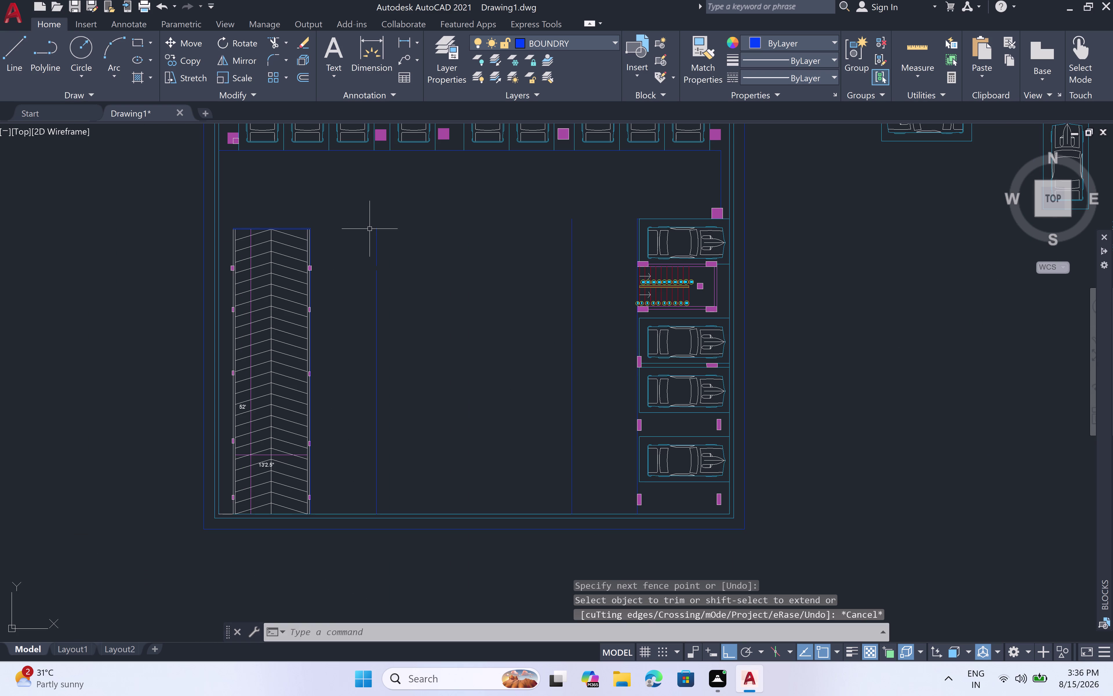
Draw a line joining the top-left and top-right ends of the lift box.
key(l)
key(space)
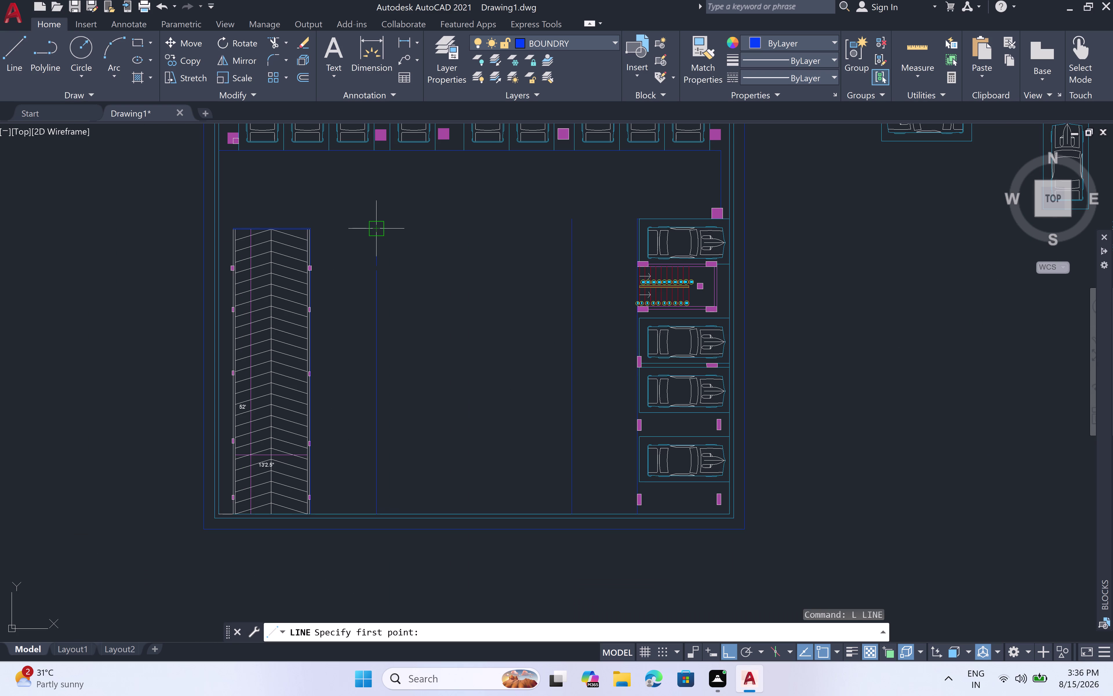
click(375, 233)
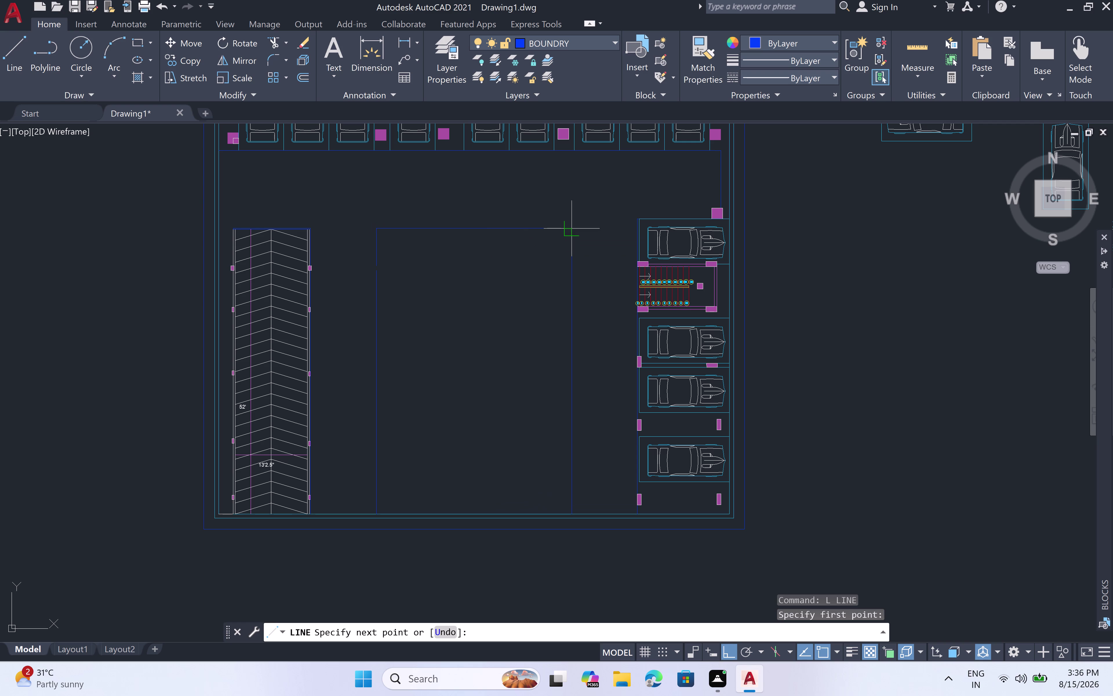
click(570, 231)
key(Escape)
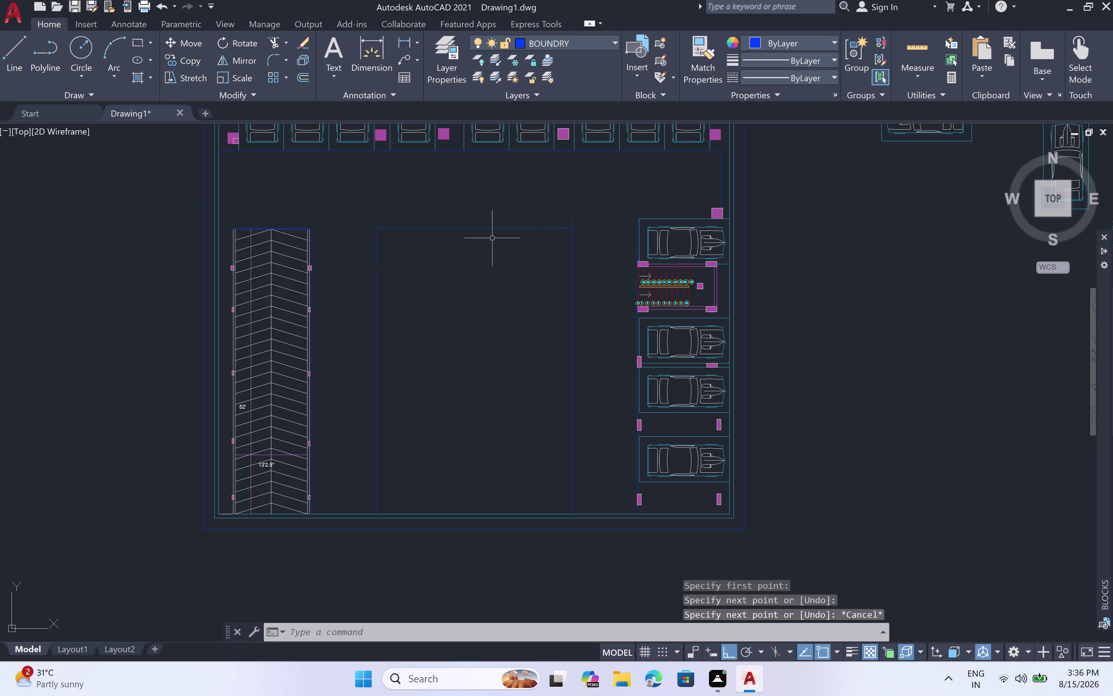
Begin another line down from the side line's top, then abandon it.
scroll(up, 3)
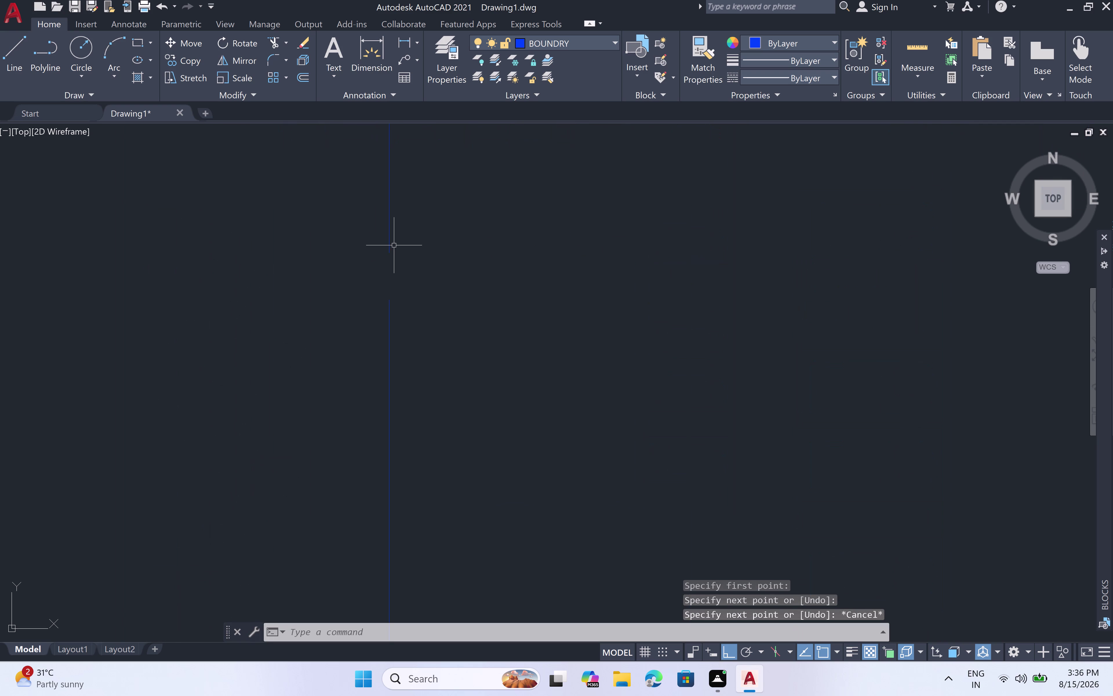
key(space)
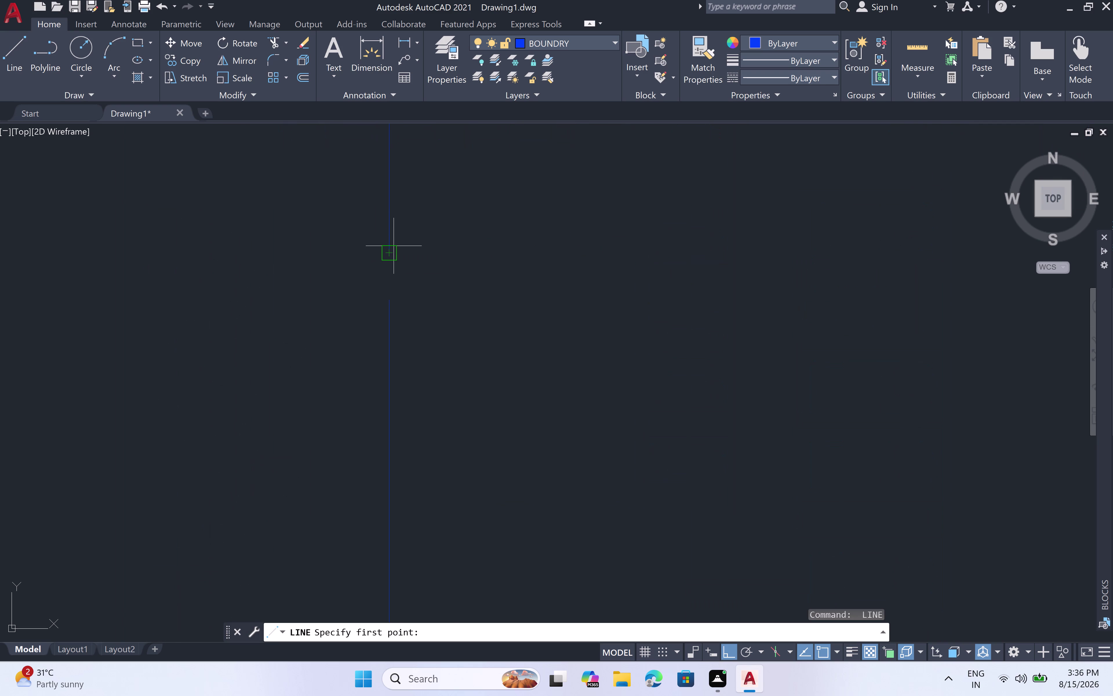
click(390, 251)
click(388, 300)
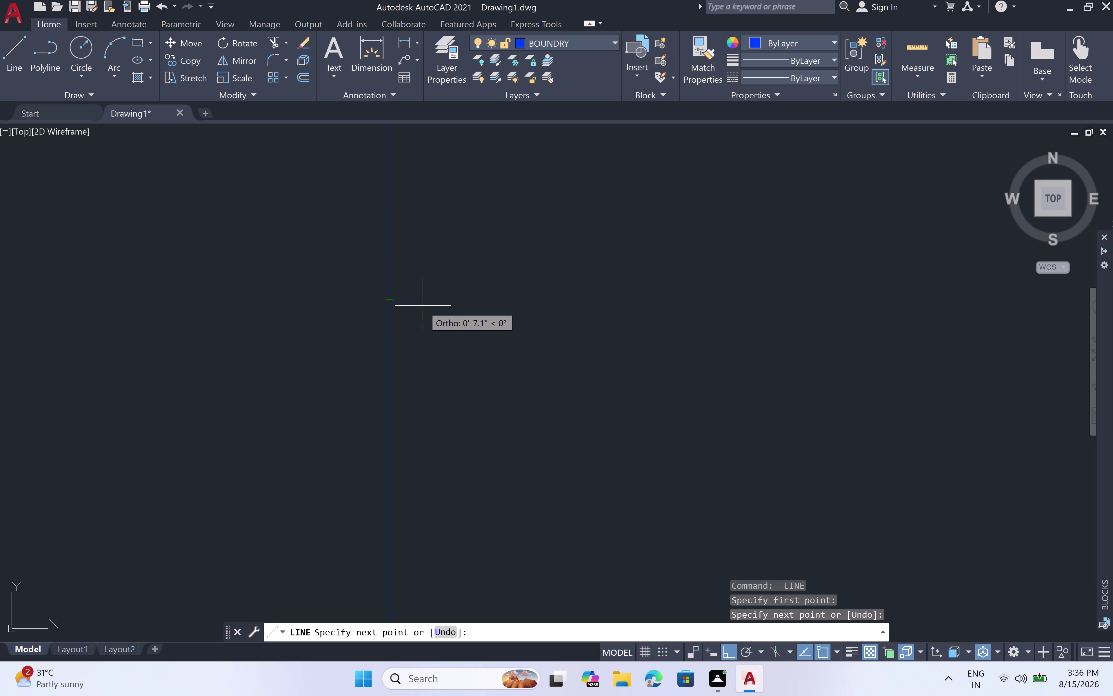
key(Escape)
scroll(down, 3)
scroll(down, 3)
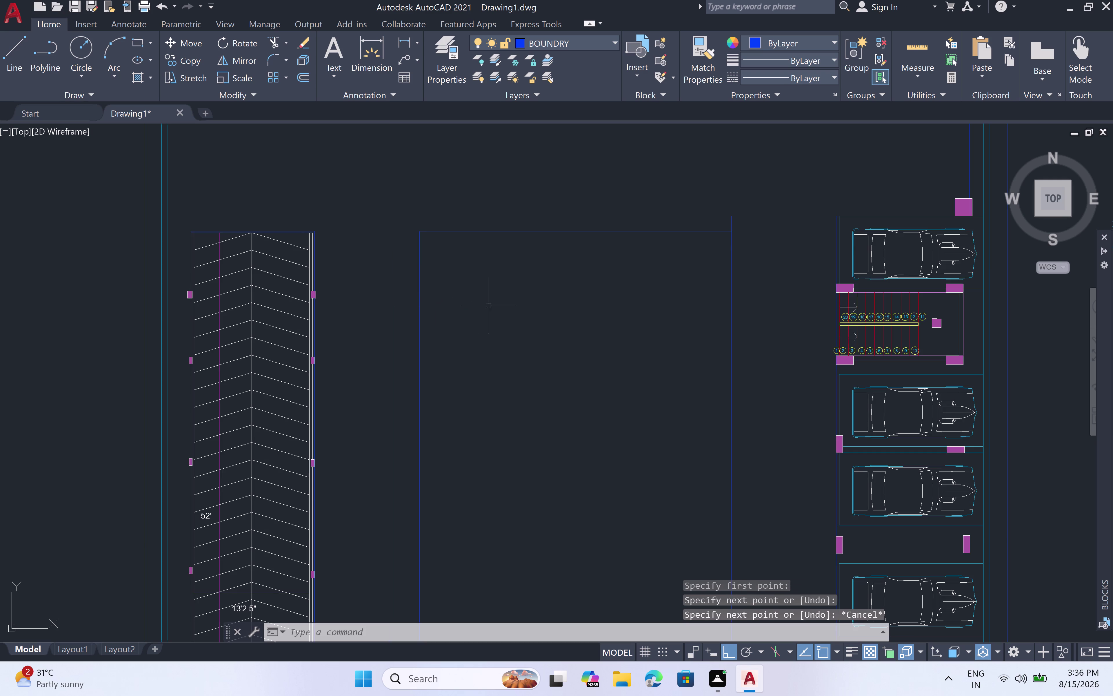
scroll(down, 3)
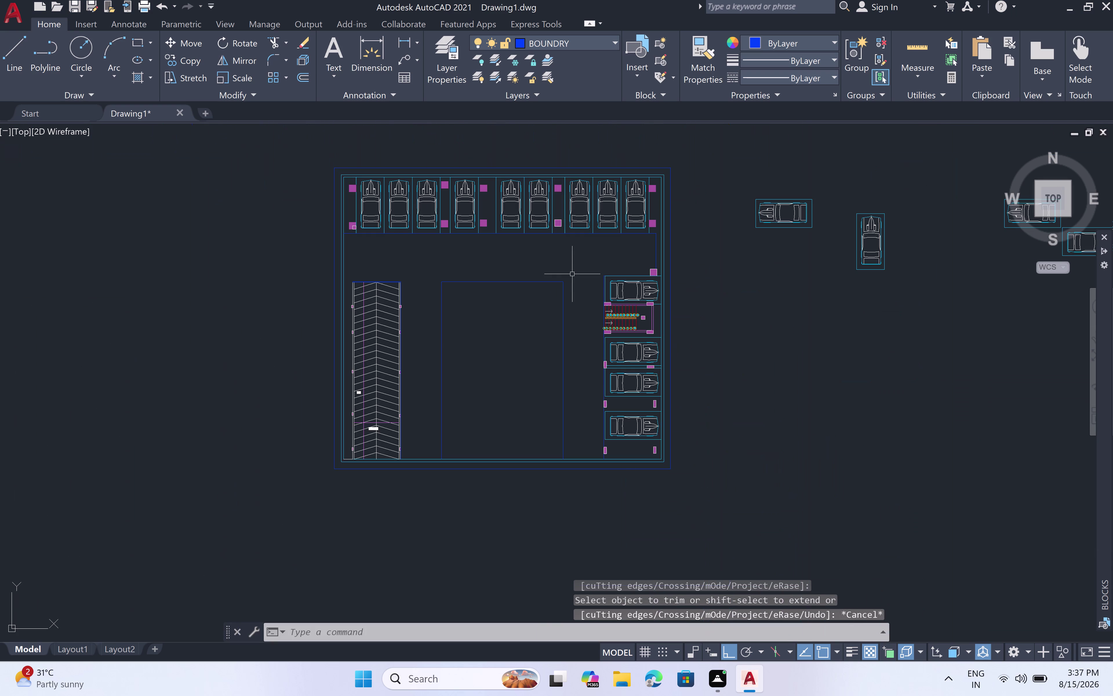
Trim the side-line stub above the lift box's top-right corner and pan the whole plan into view.
middle_drag(536, 319, 509, 293)
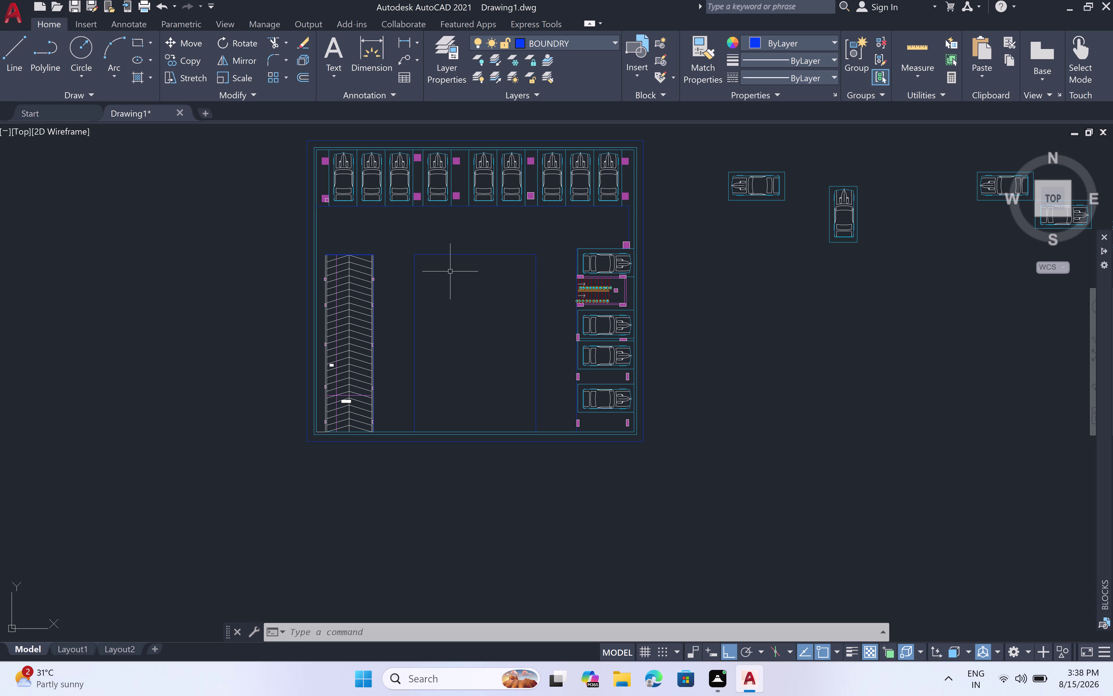
scroll(down, 3)
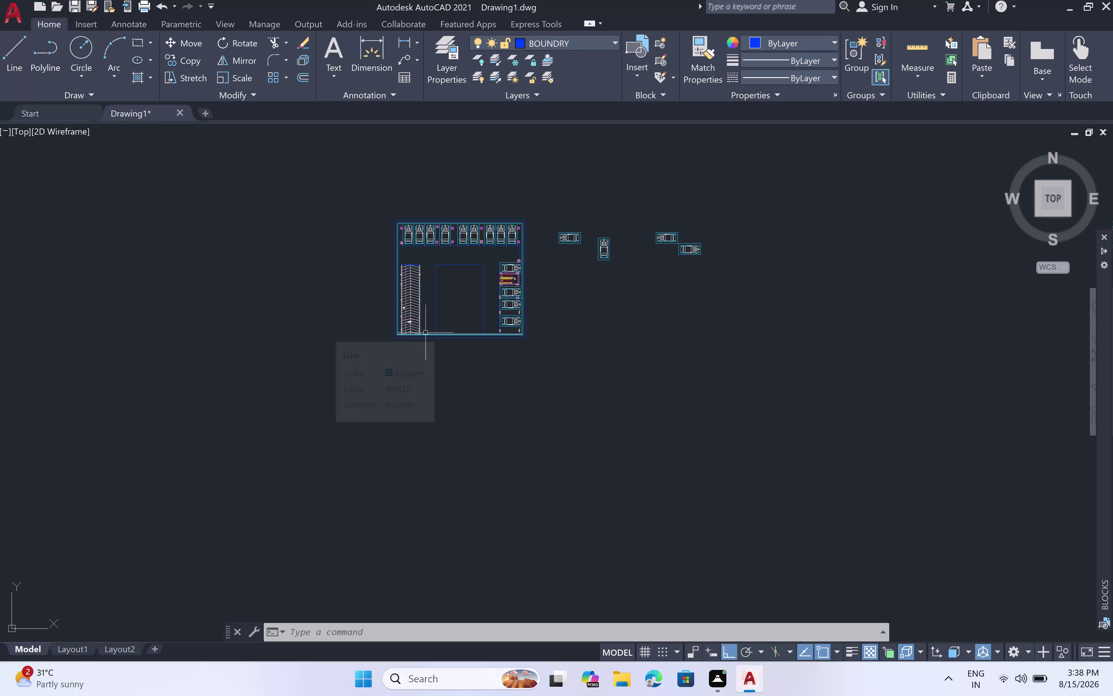
scroll(up, 3)
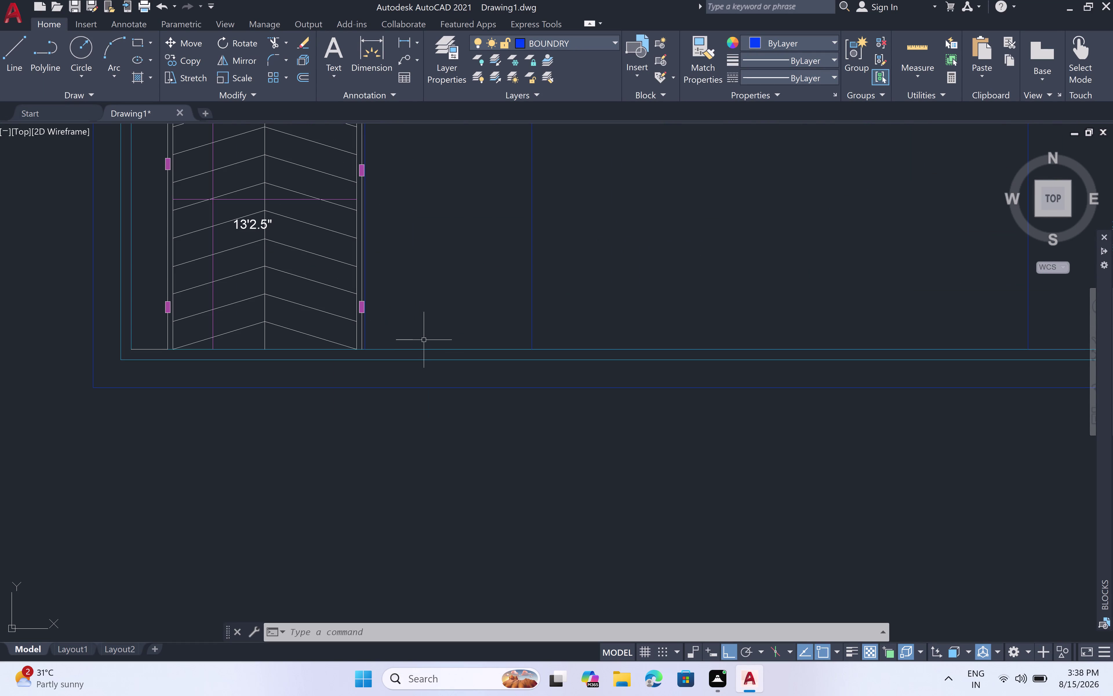
Try the offset command three times with 'off', which isn't recognised, then enter 'off' again.
key(o)
key(f)
key(f)
key(space)
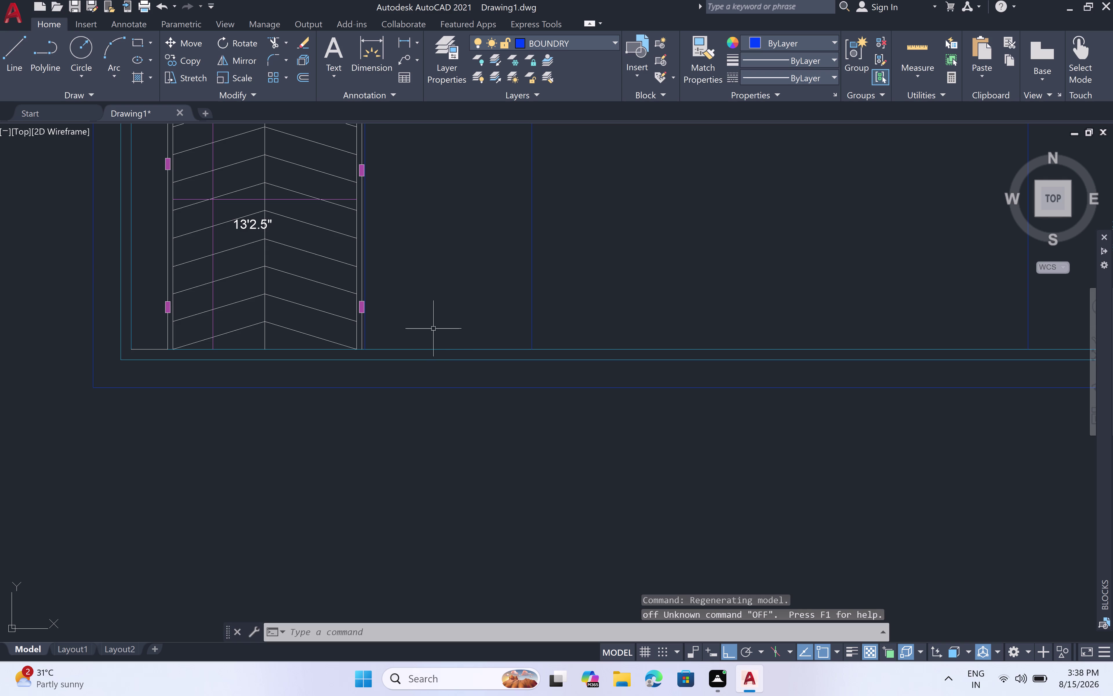
key(o)
key(f)
key(f)
key(space)
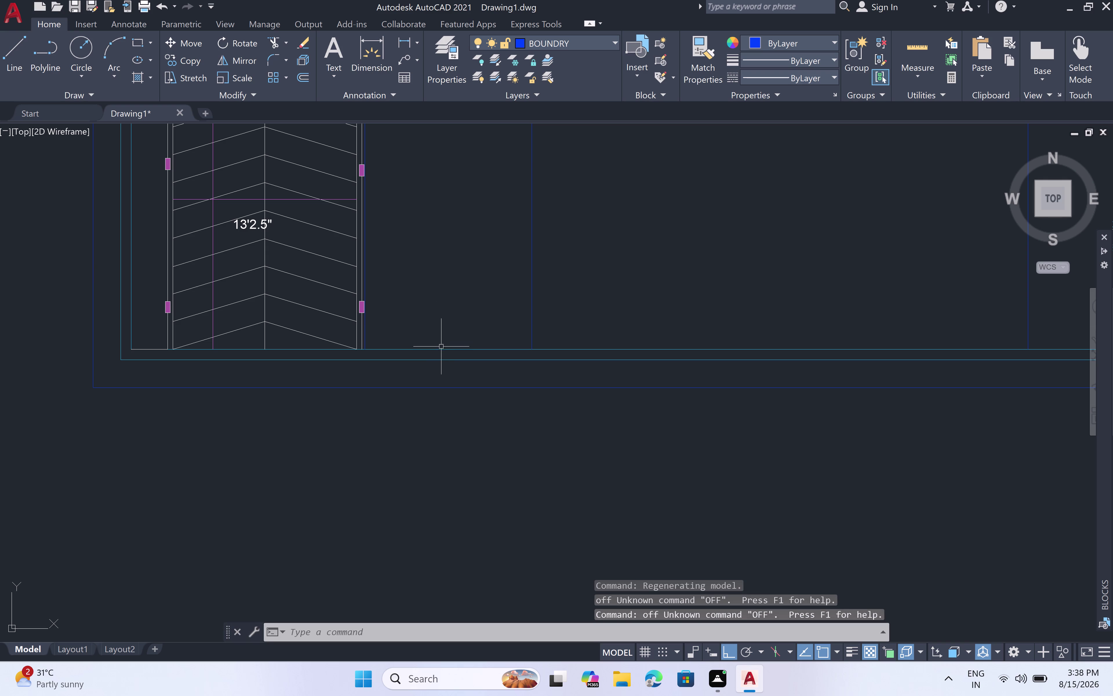
key(o)
key(f)
key(f)
key(space)
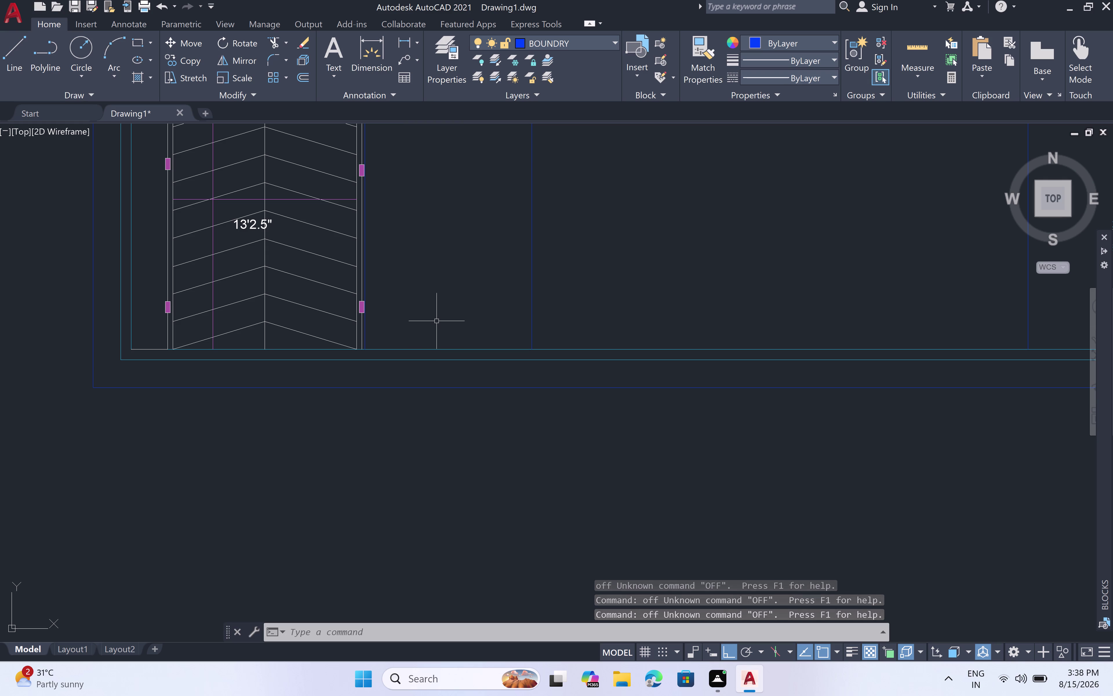
text(off)
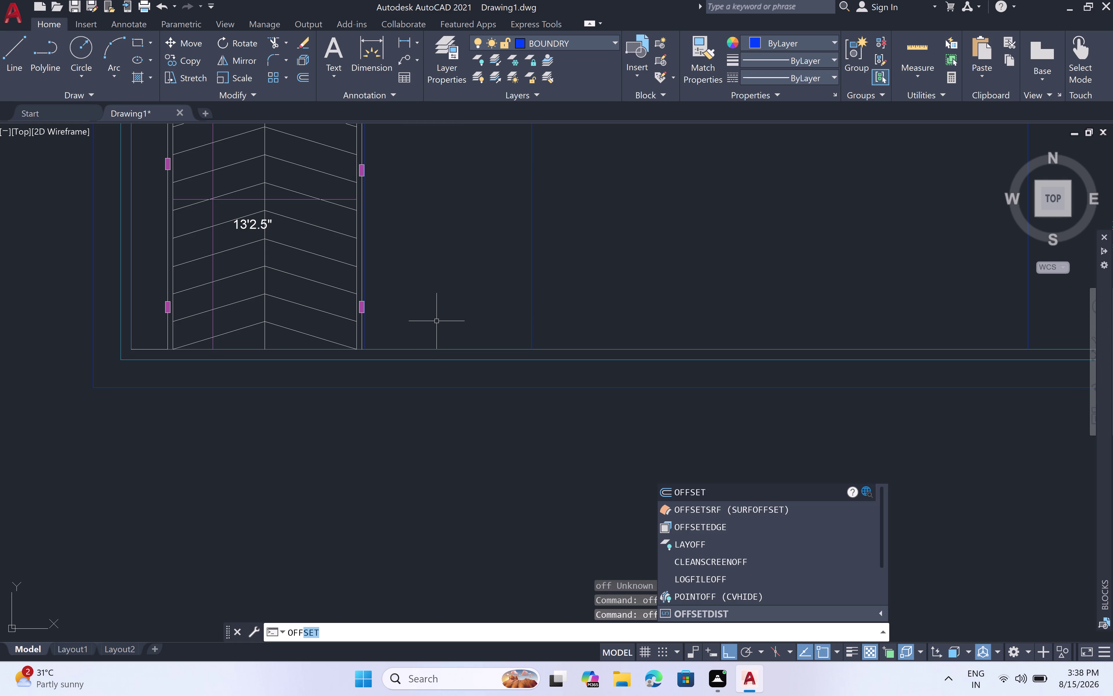
key(space)
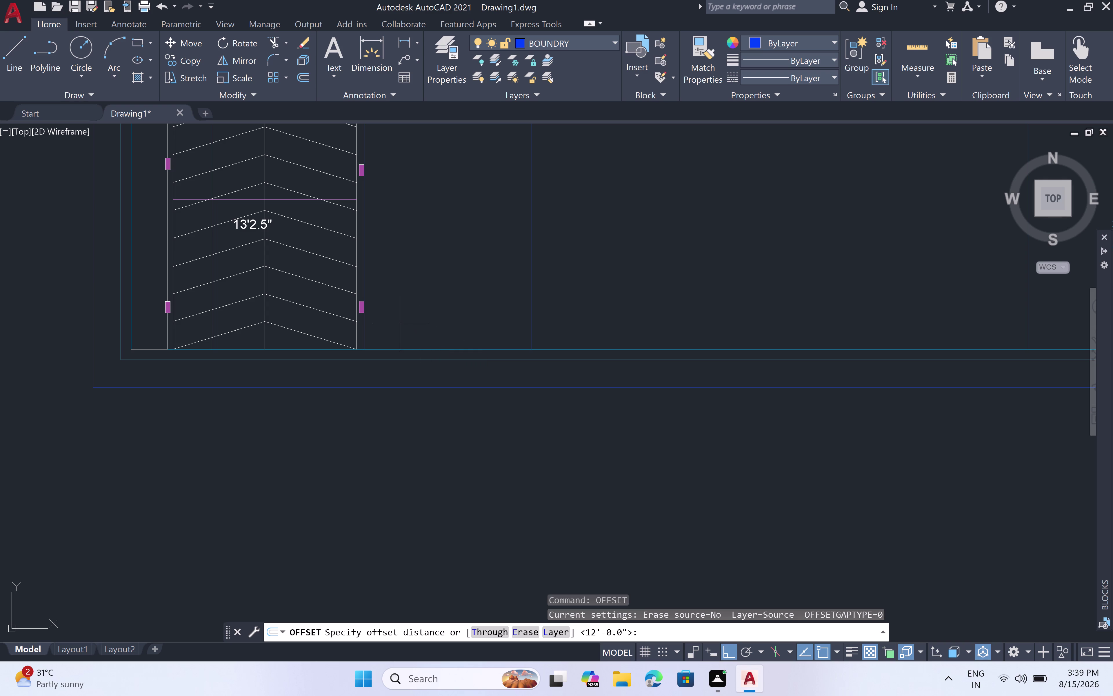
scroll(down, 3)
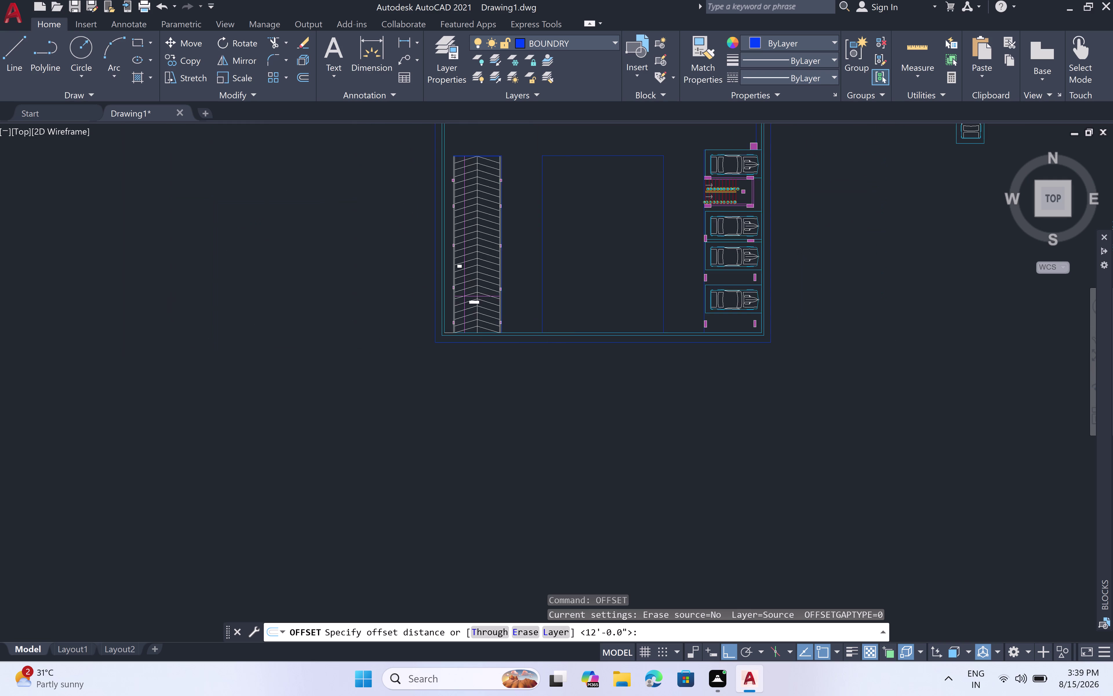
middle_drag(569, 243, 504, 299)
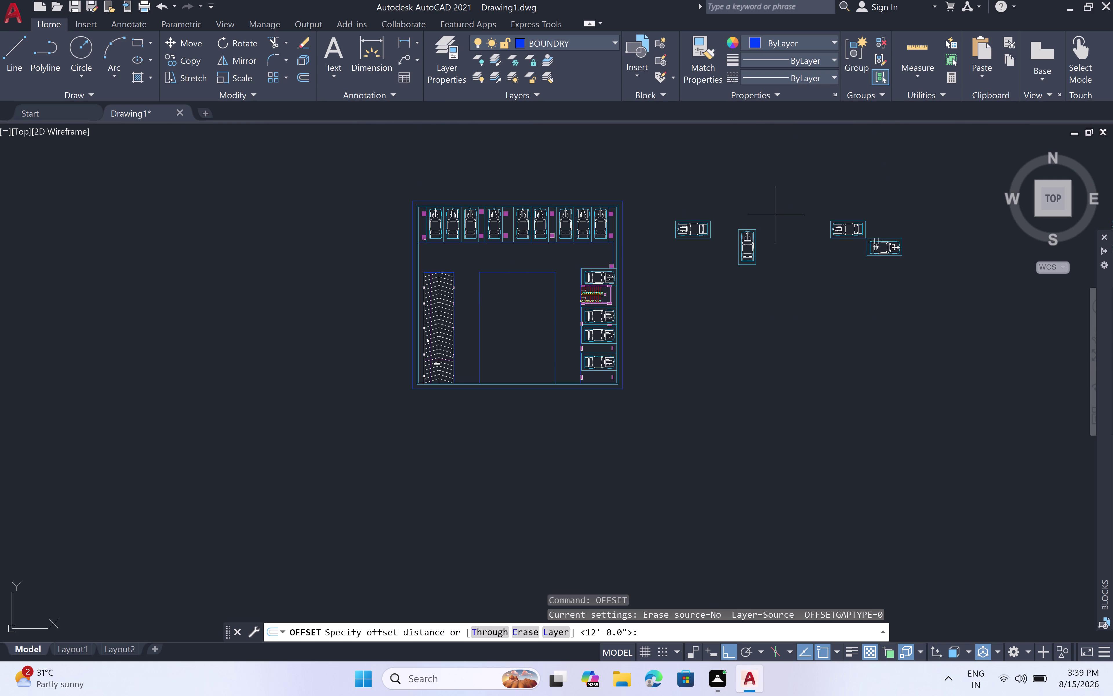
key(Escape)
Rotate the loose car block right of the plan 180 degrees about a point on the car.
double_click(765, 225)
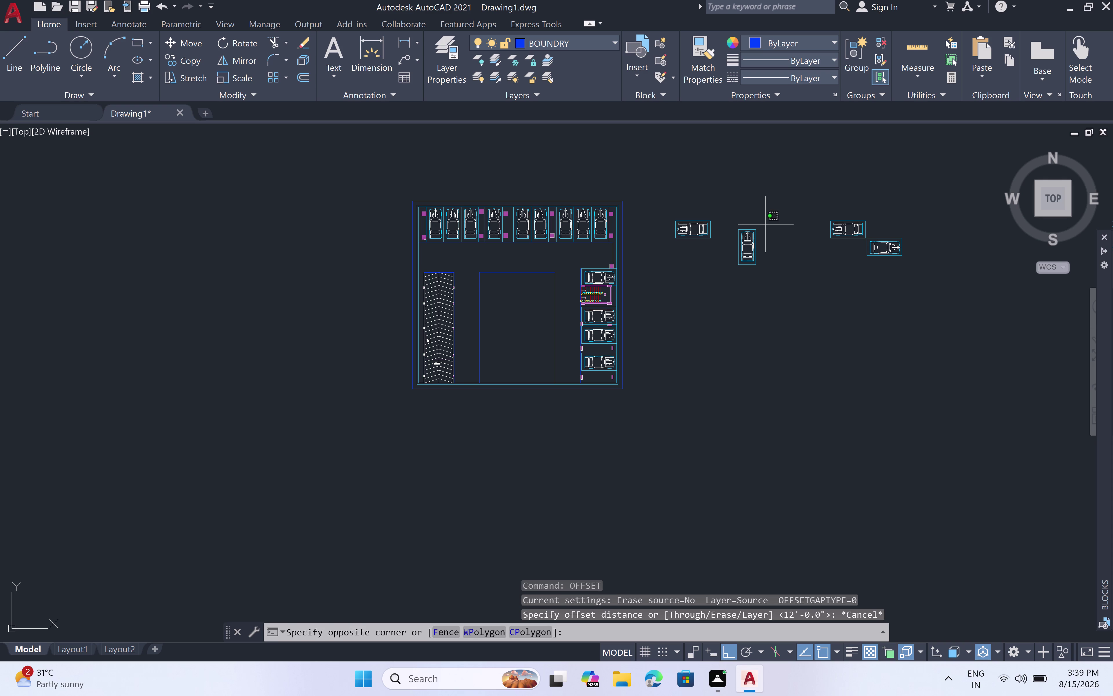
double_click(729, 272)
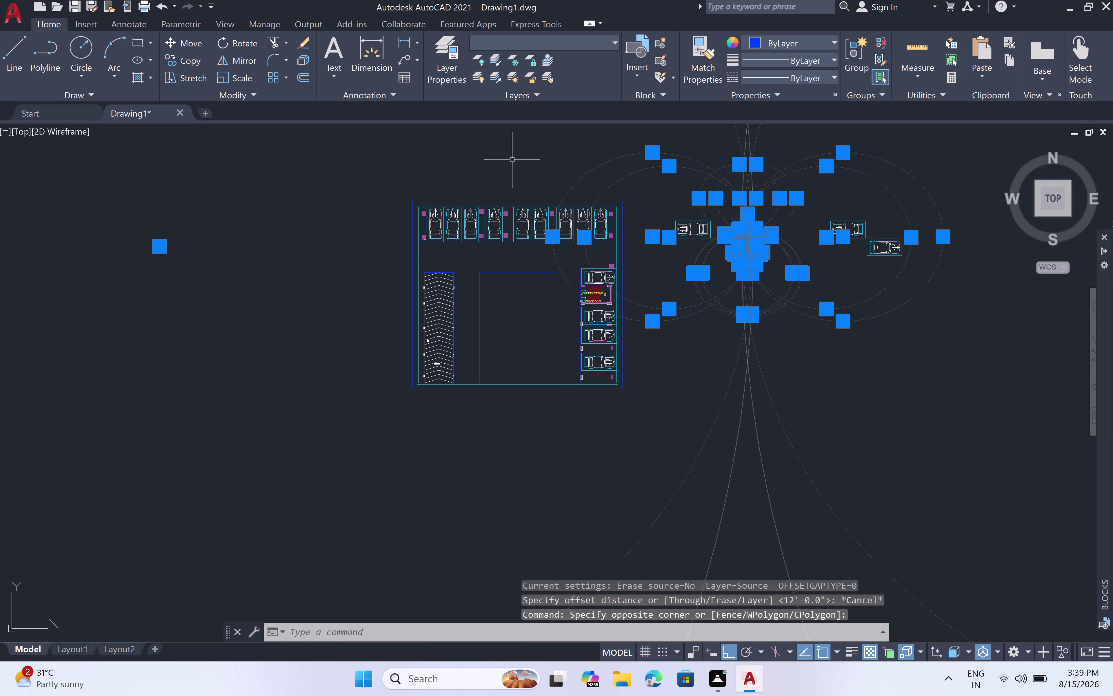
click(246, 40)
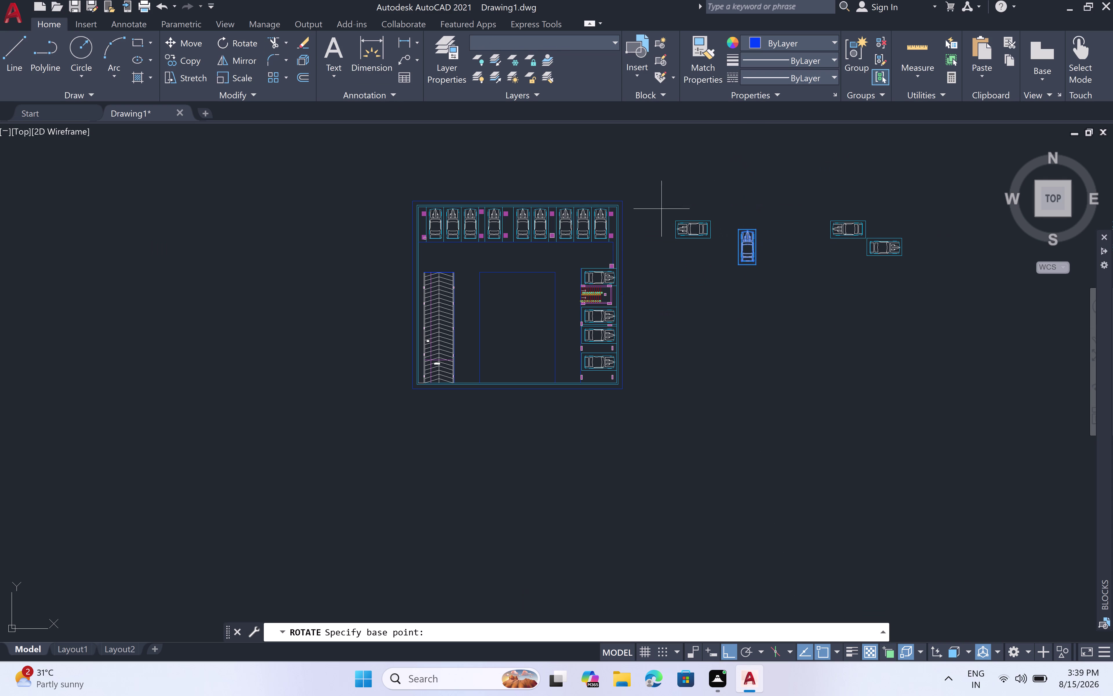
click(758, 259)
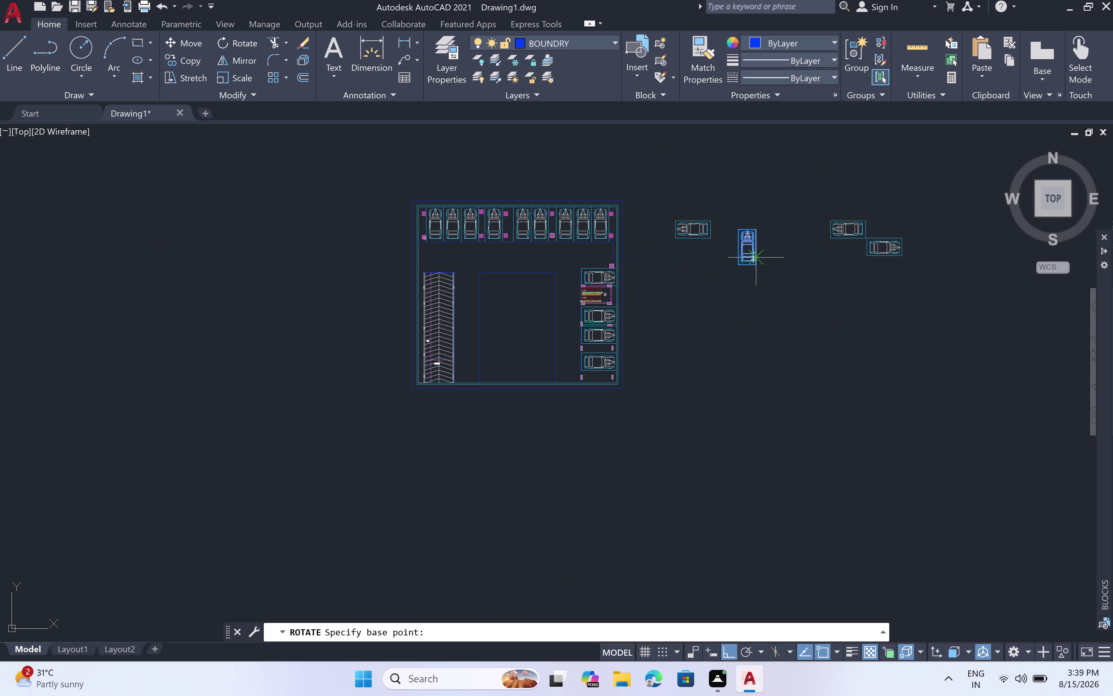
click(706, 297)
drag(714, 298, 718, 297)
click(797, 241)
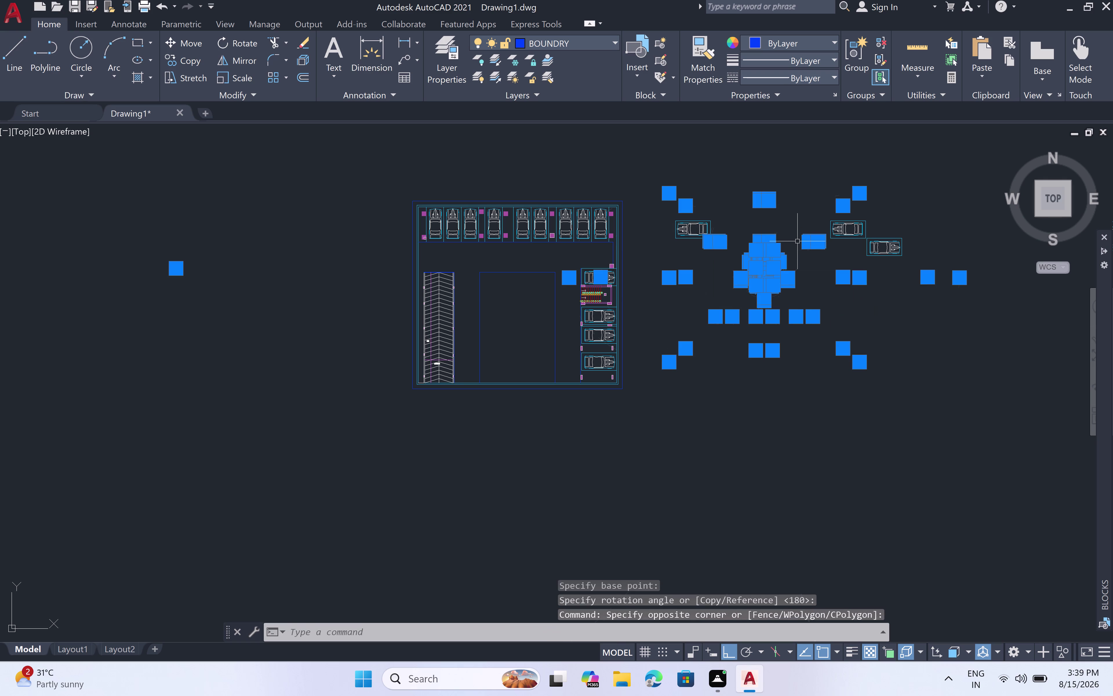
Clear the stray selection and start COPY for the rotated car.
key(c)
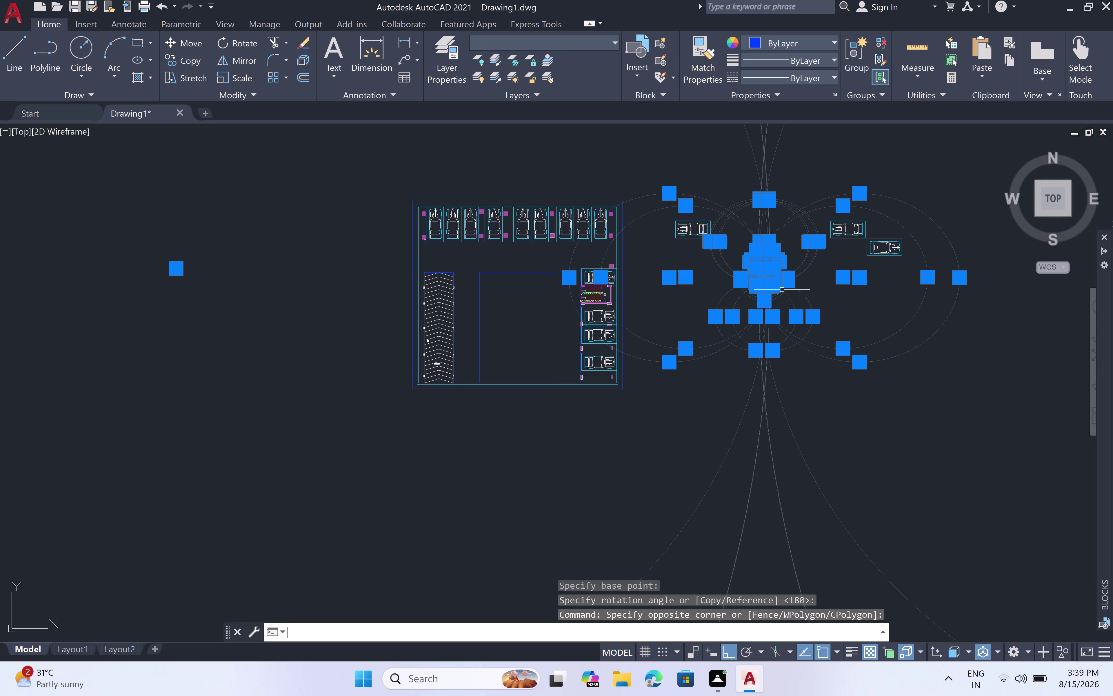
key(o)
key(space)
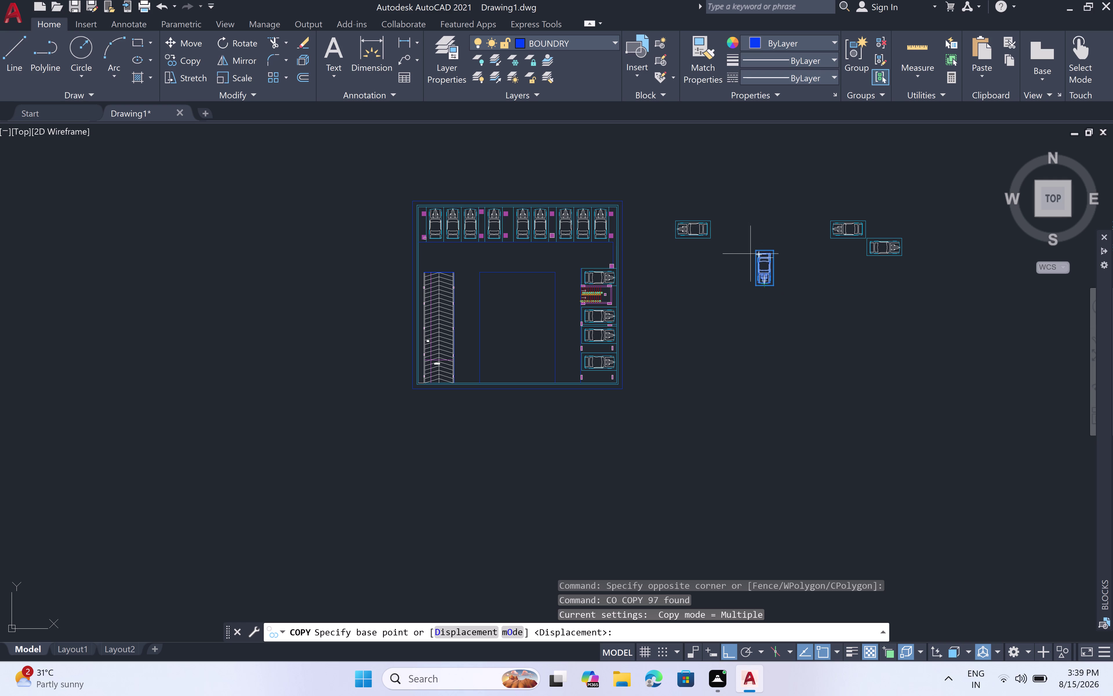
Copy the vertical car from its corner into the central rectangle's top-left, with Ortho off.
scroll(up, 3)
click(752, 245)
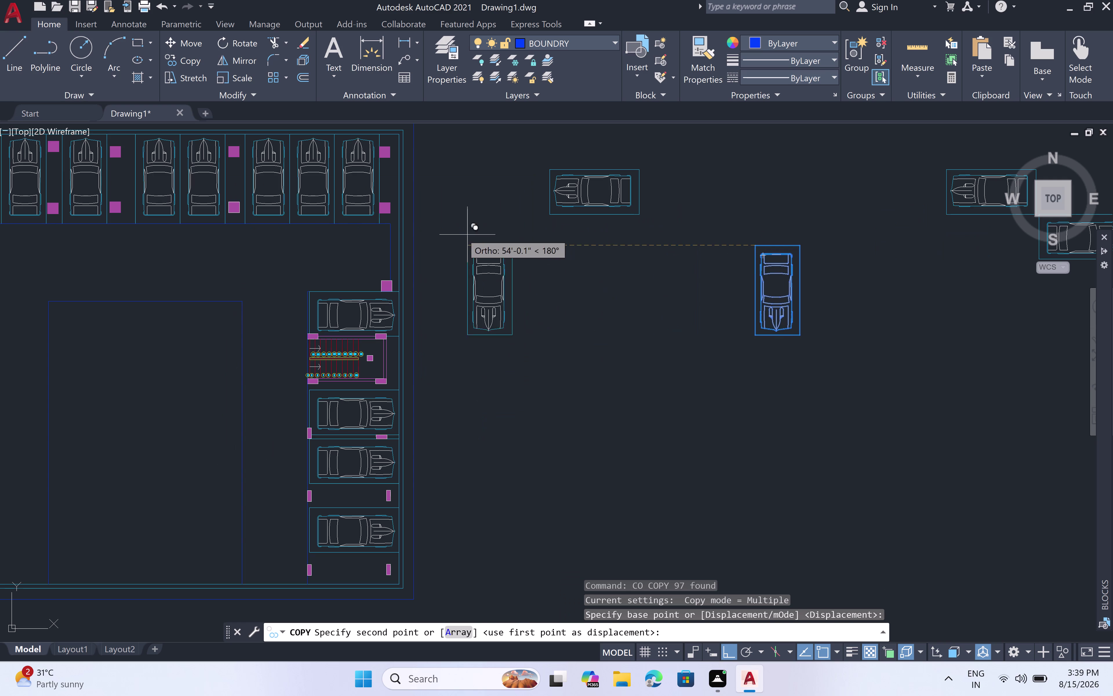
scroll(down, 3)
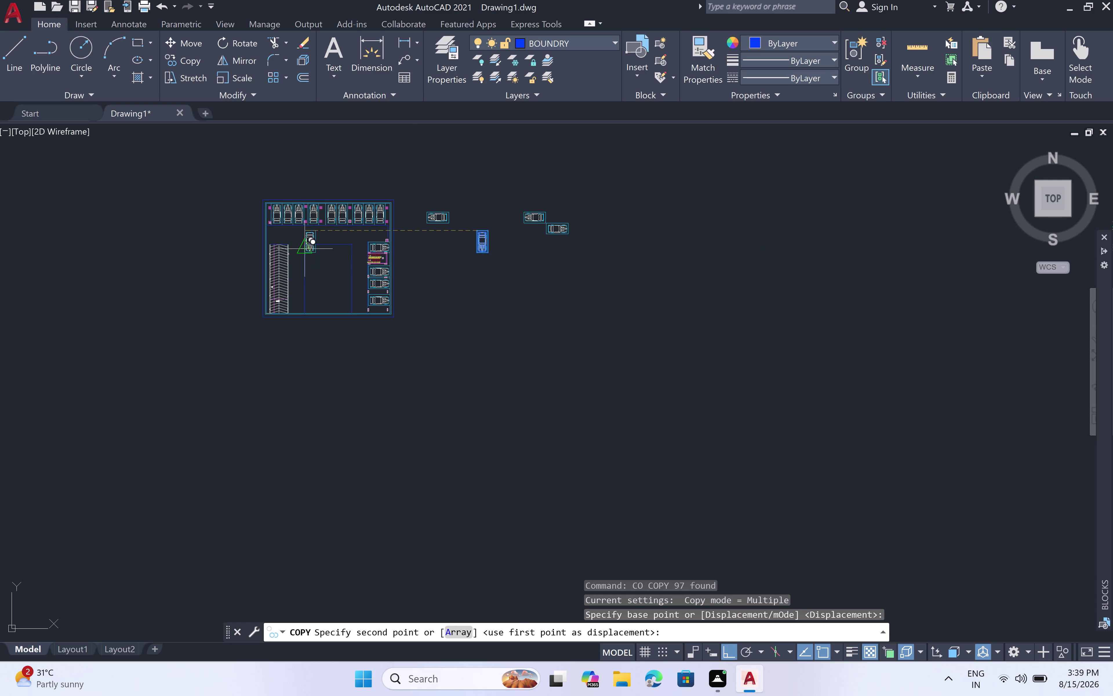
key(F8)
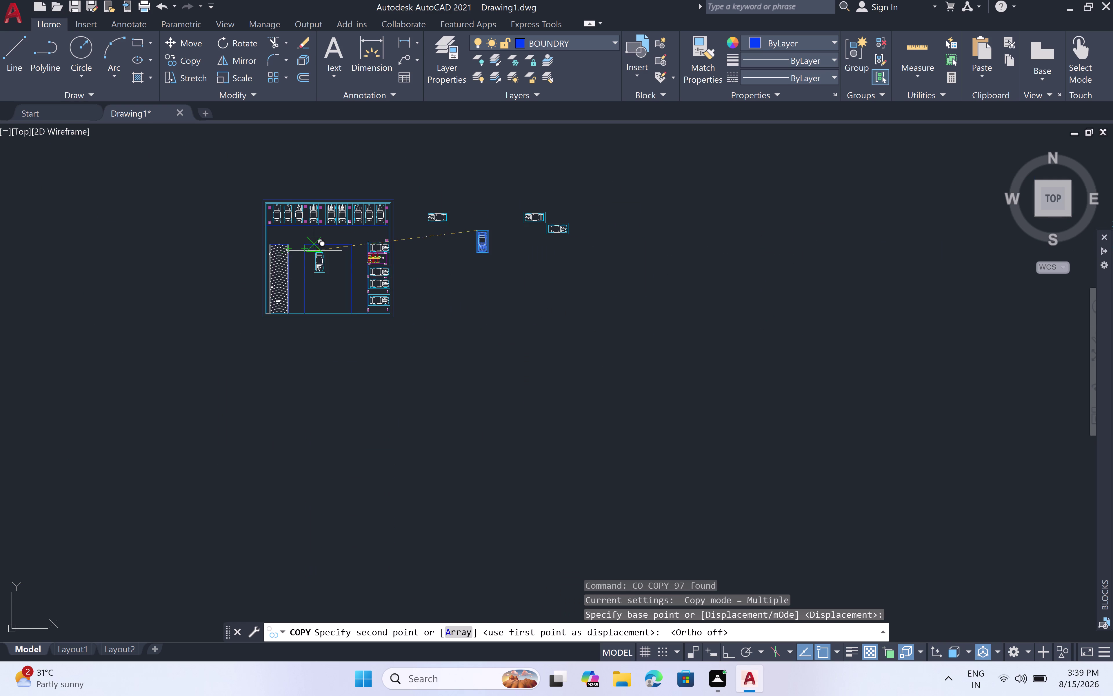
scroll(up, 3)
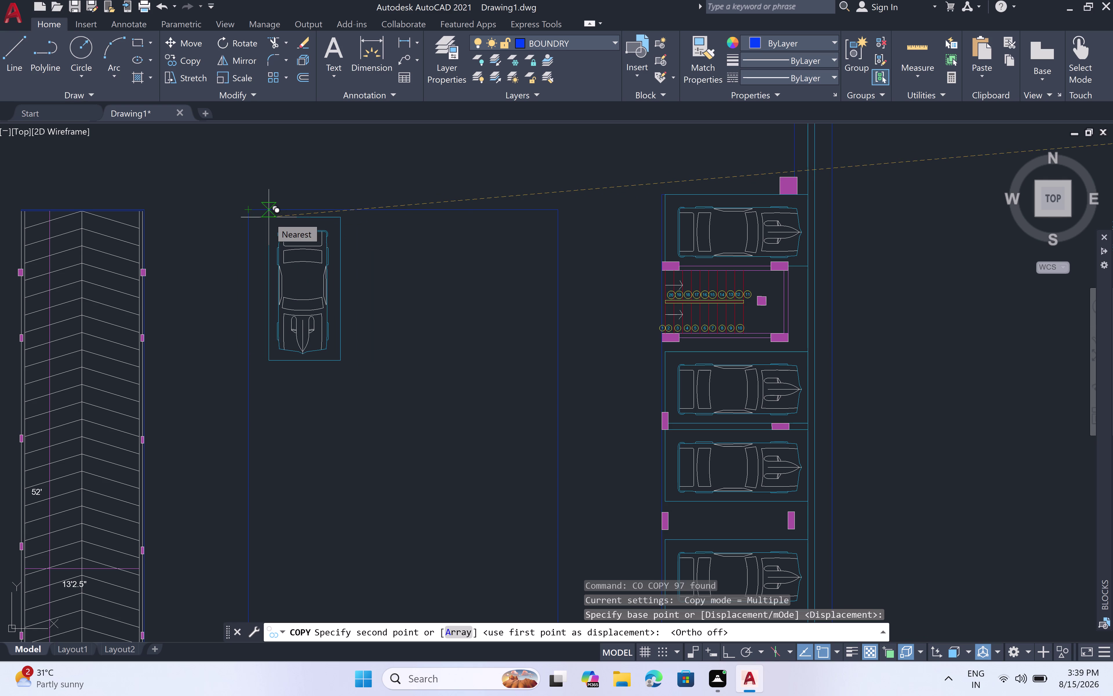
click(306, 233)
click(306, 233)
key(Escape)
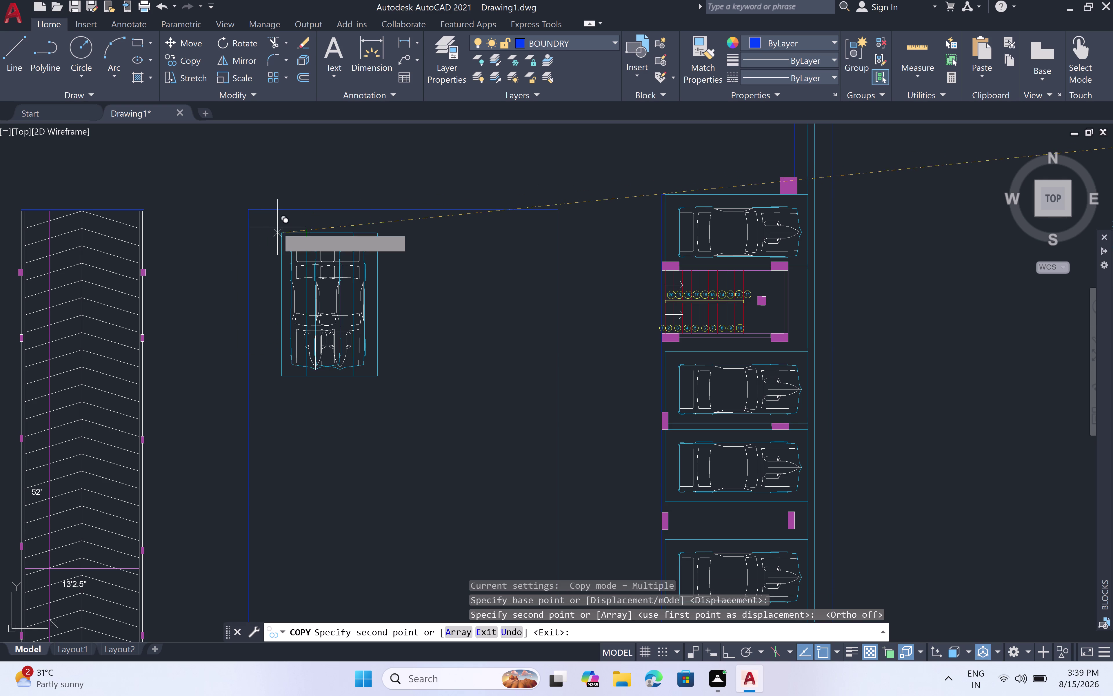
text(l)
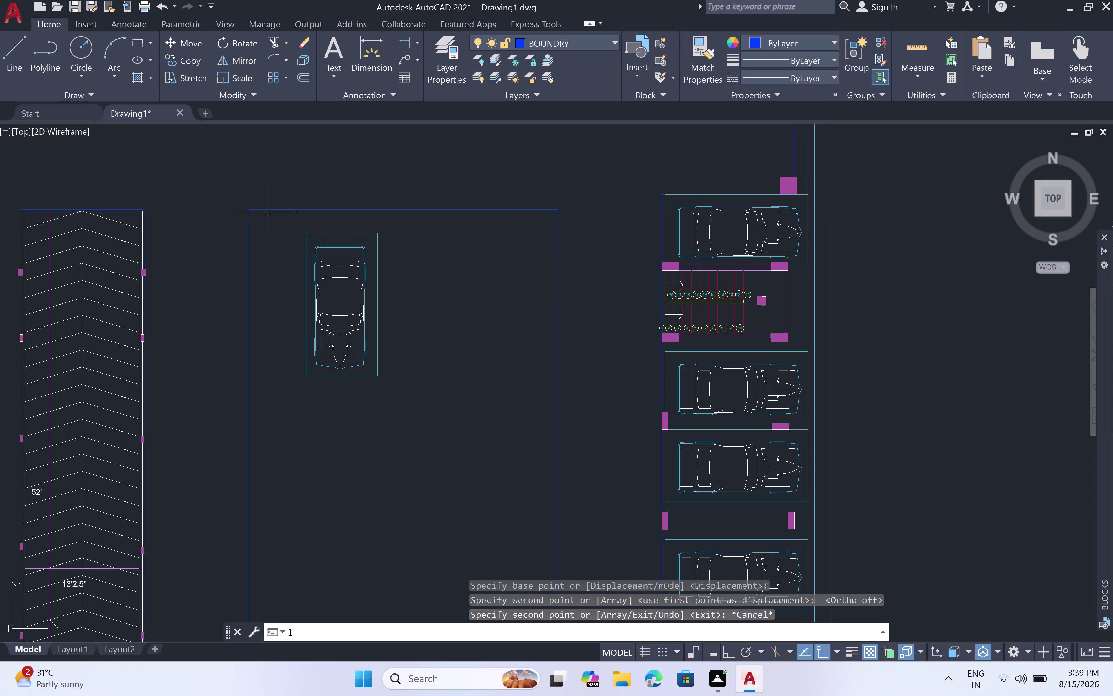
key(space)
Draw a line from the rectangle's top-left with Ortho on: 2' then 16'6" down.
click(251, 209)
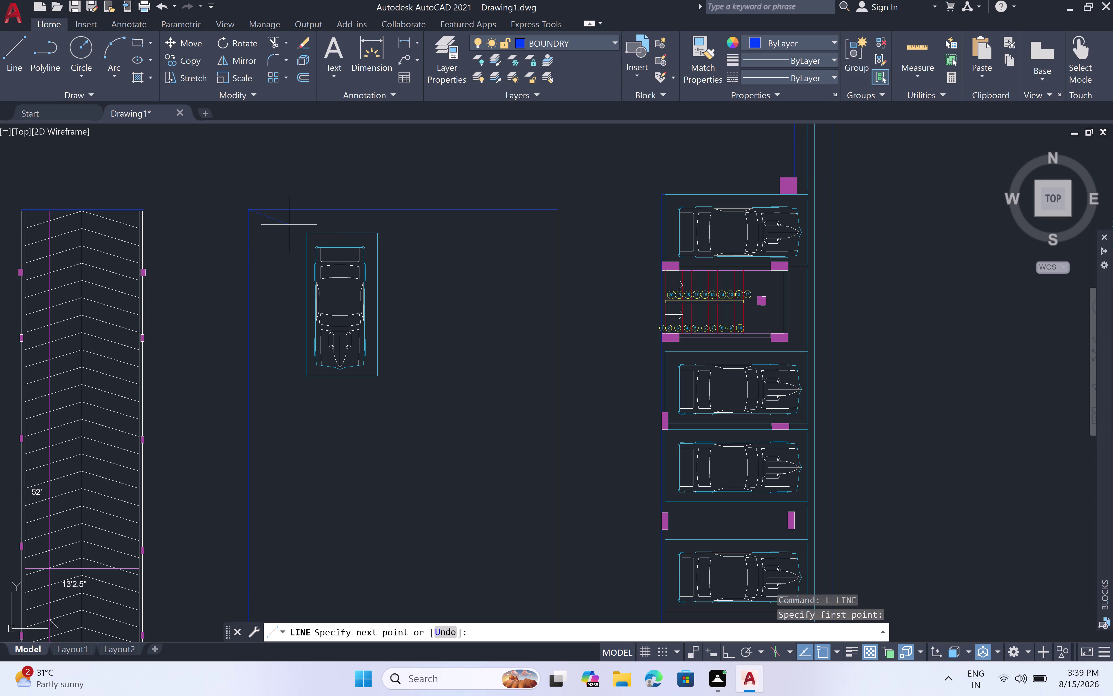
key(F8)
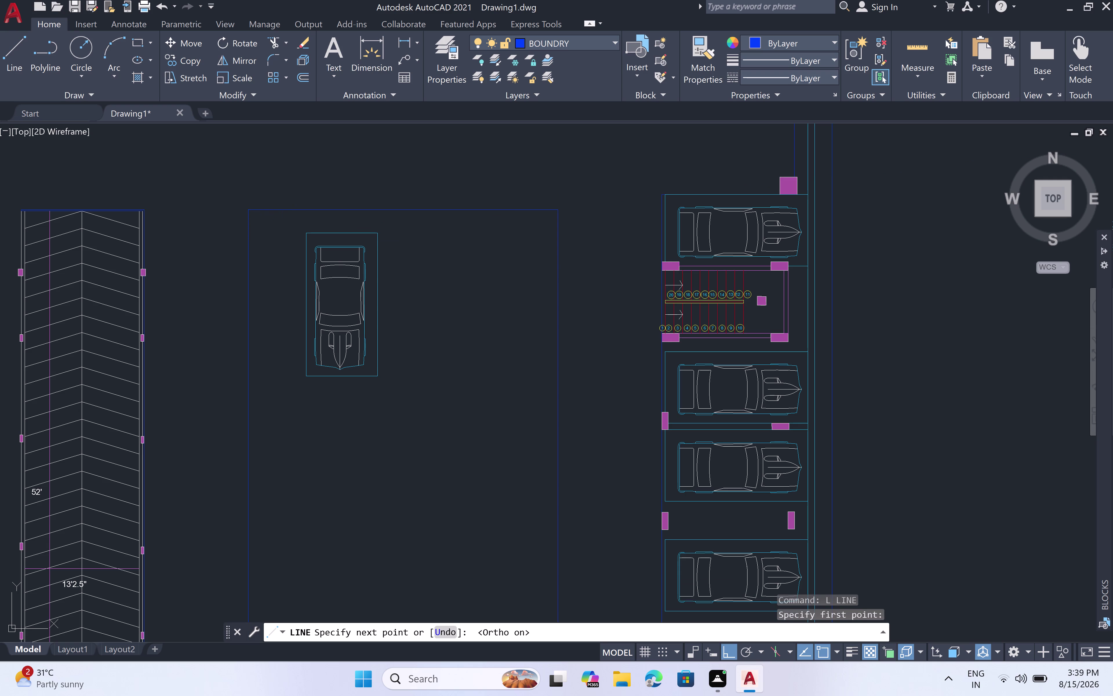
key(2)
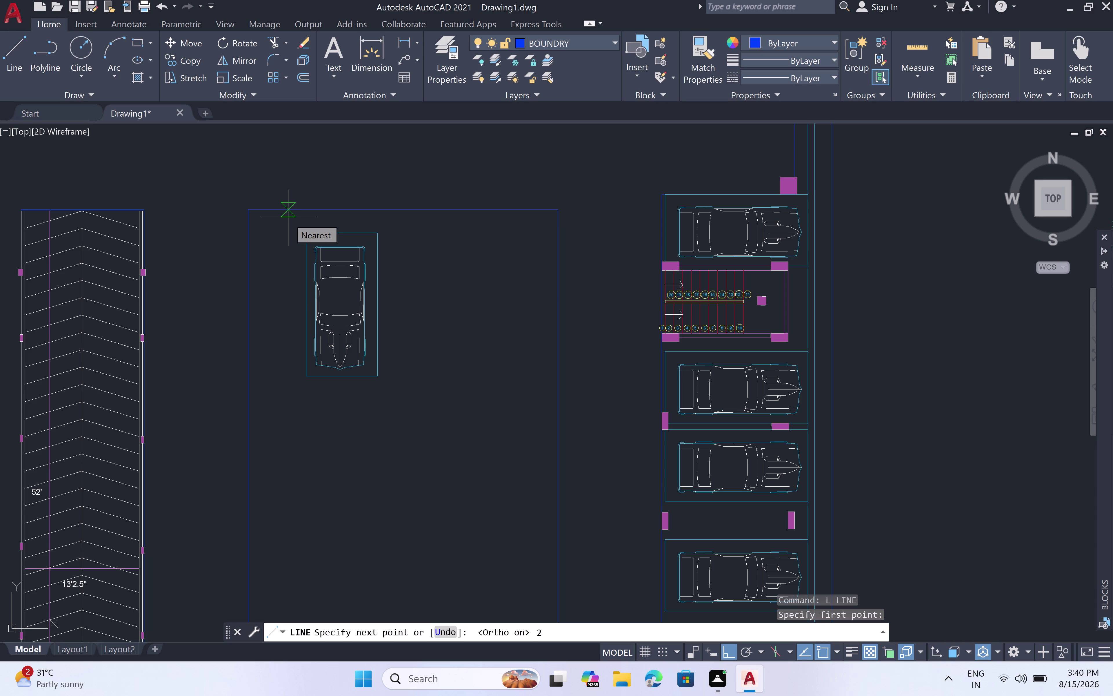
text(')
key(space)
key(1)
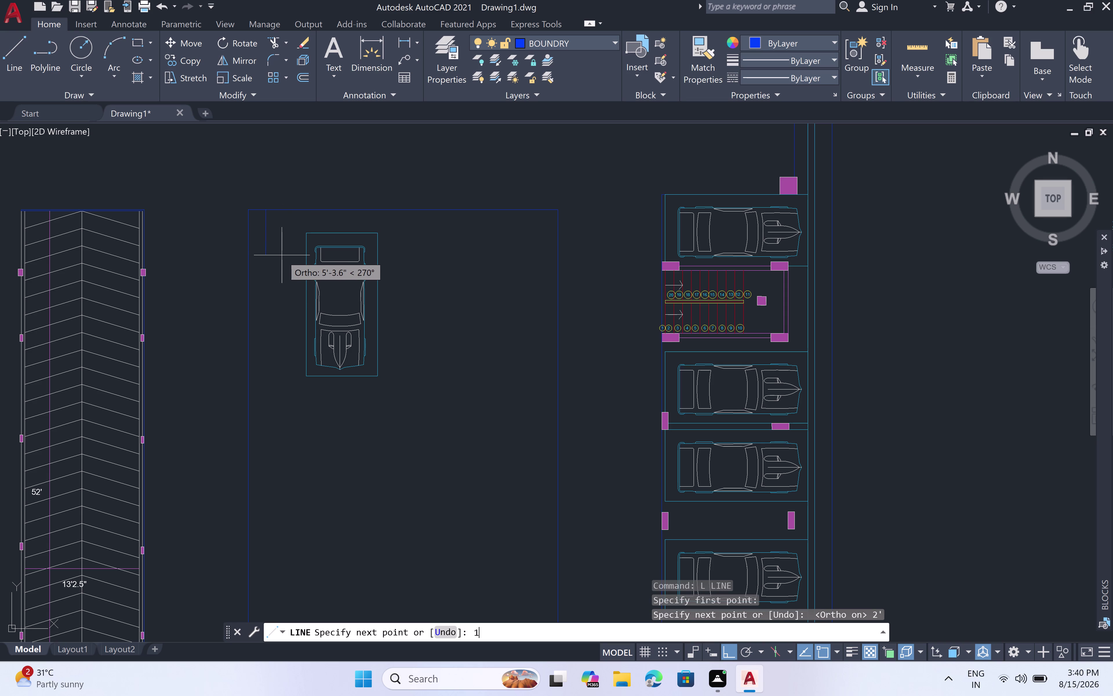
key(6)
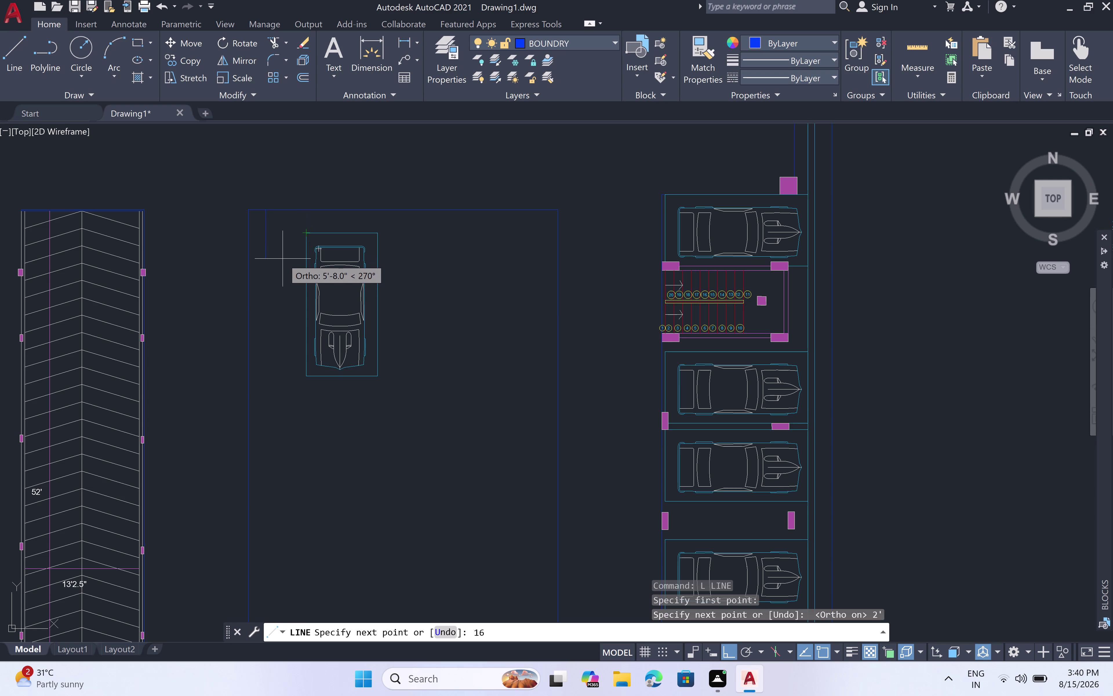
key(apostrophe)
key(6)
key(shift+quotedbl)
key(space)
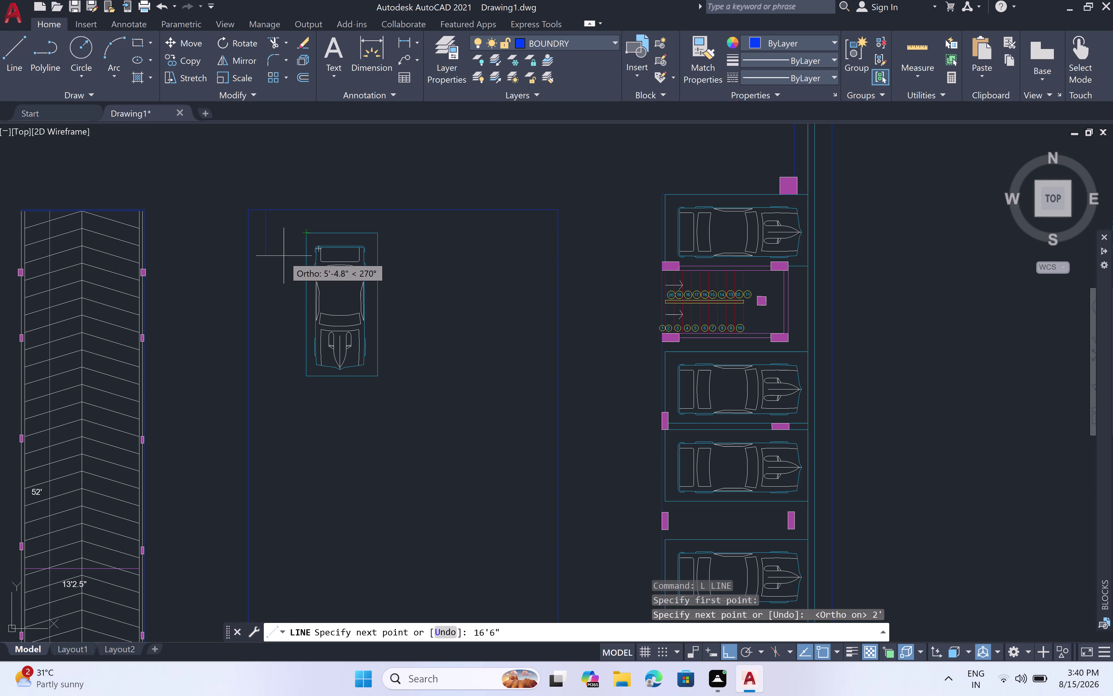
click(288, 285)
key(Escape)
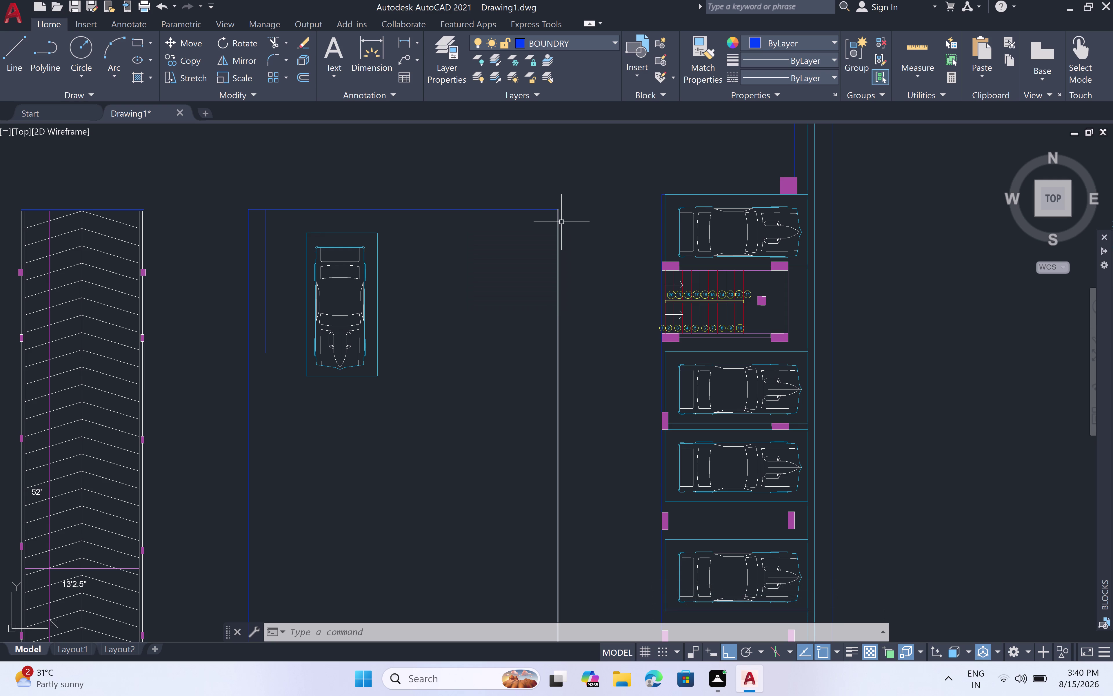
Start a line at the rectangle's top-right corner with a 2' first segment.
text(l)
key(space)
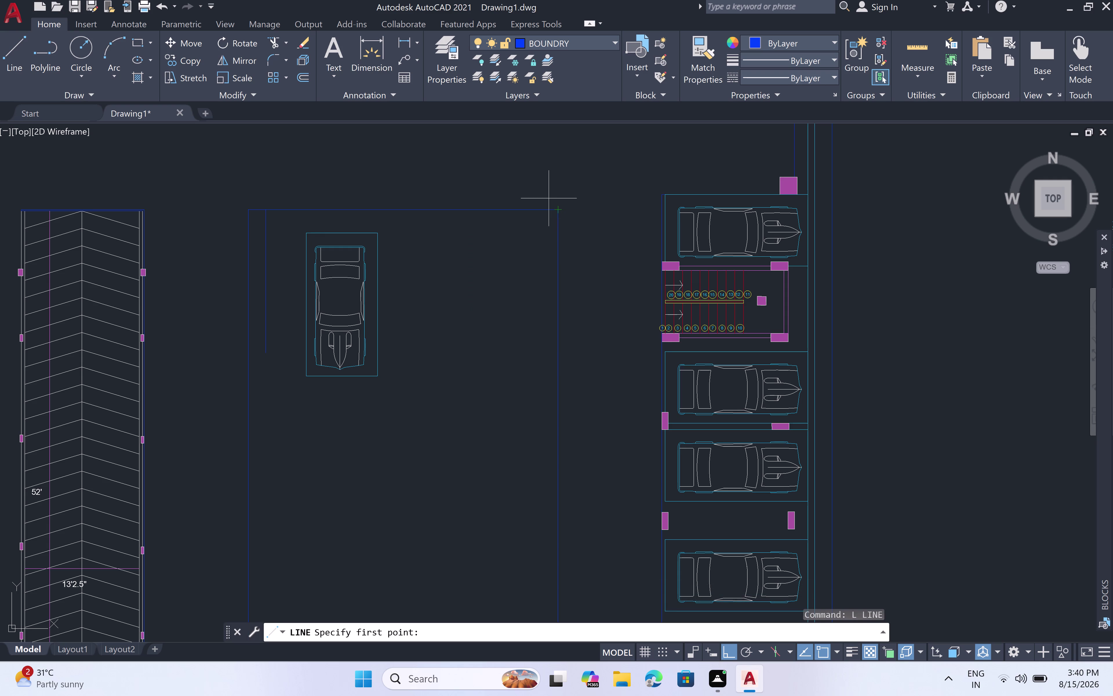
click(554, 213)
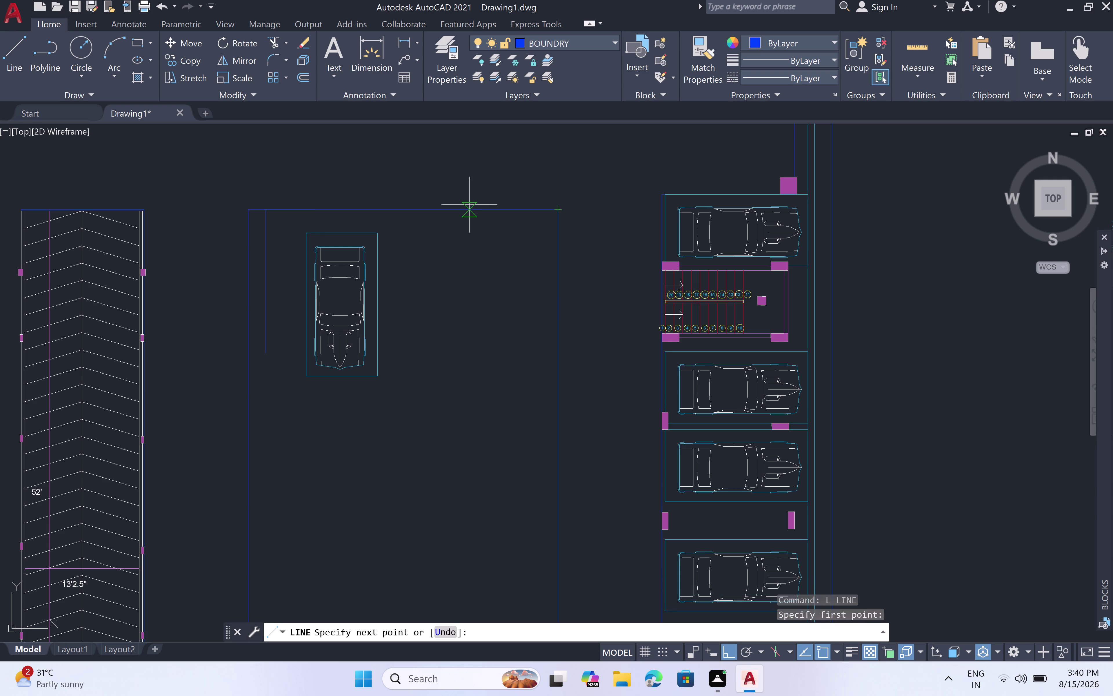
key(2)
text(')
key(space)
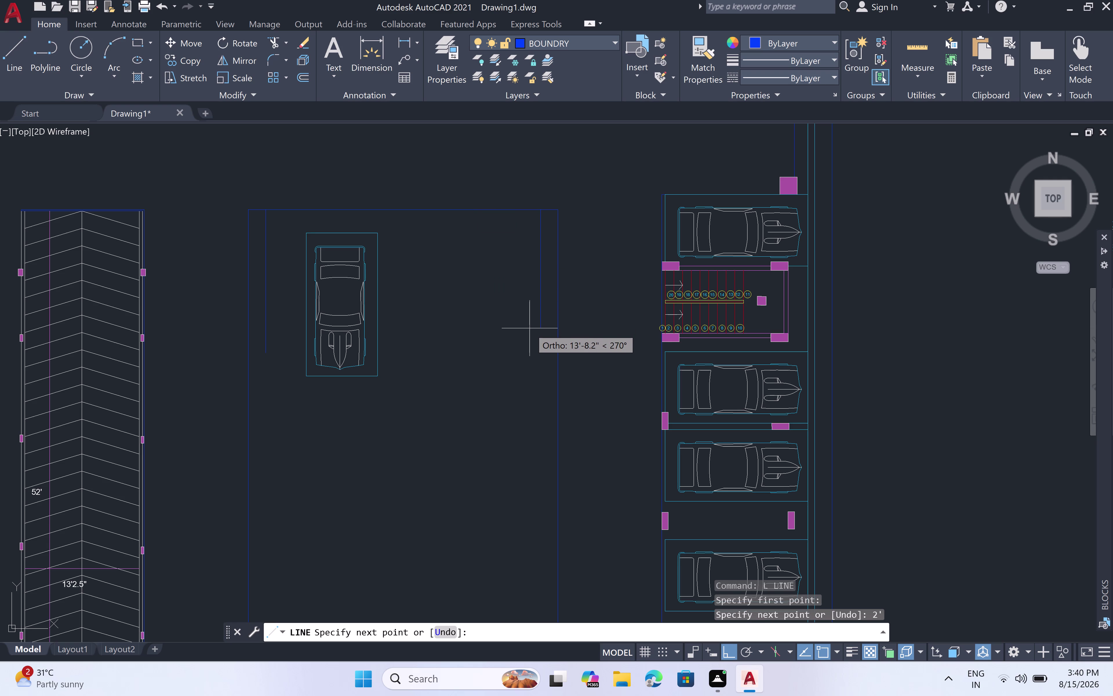
Finish the right-side line with a 16'6" segment and end the command.
key(1)
text(6)
text('6")
key(space)
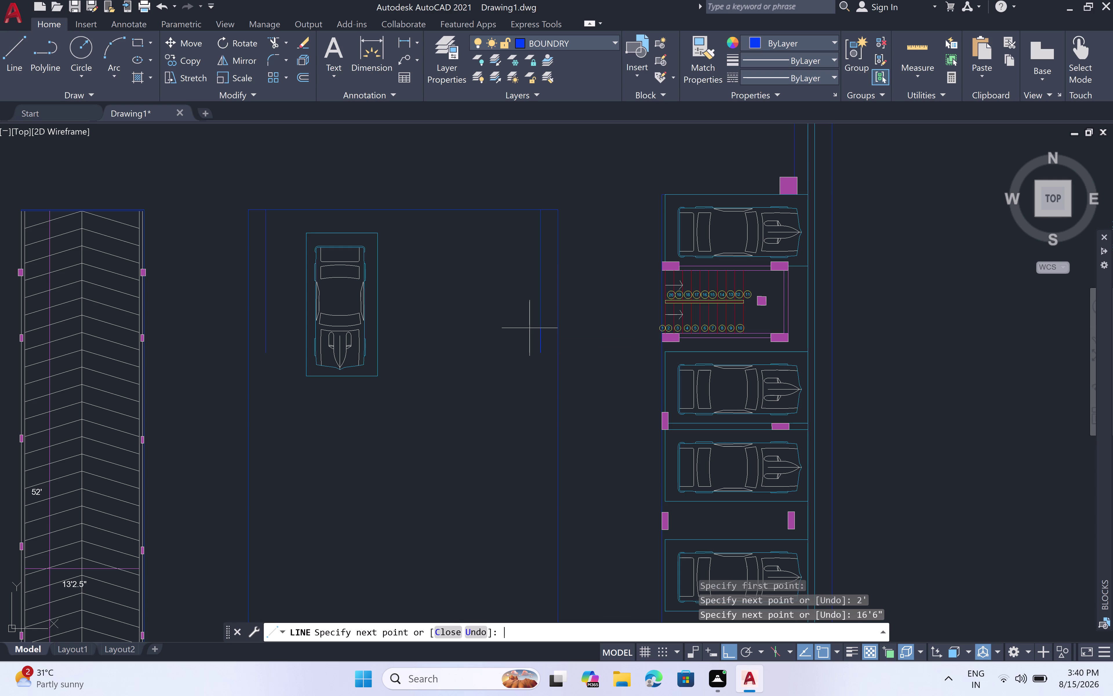
scroll(up, 3)
key(Escape)
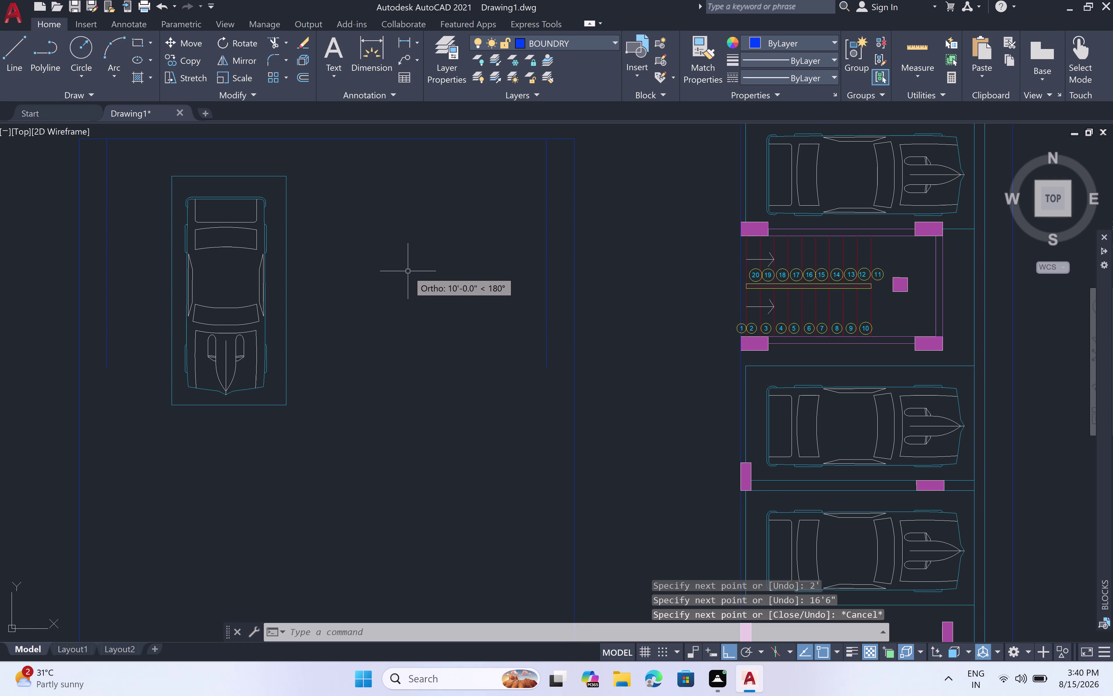
scroll(down, 3)
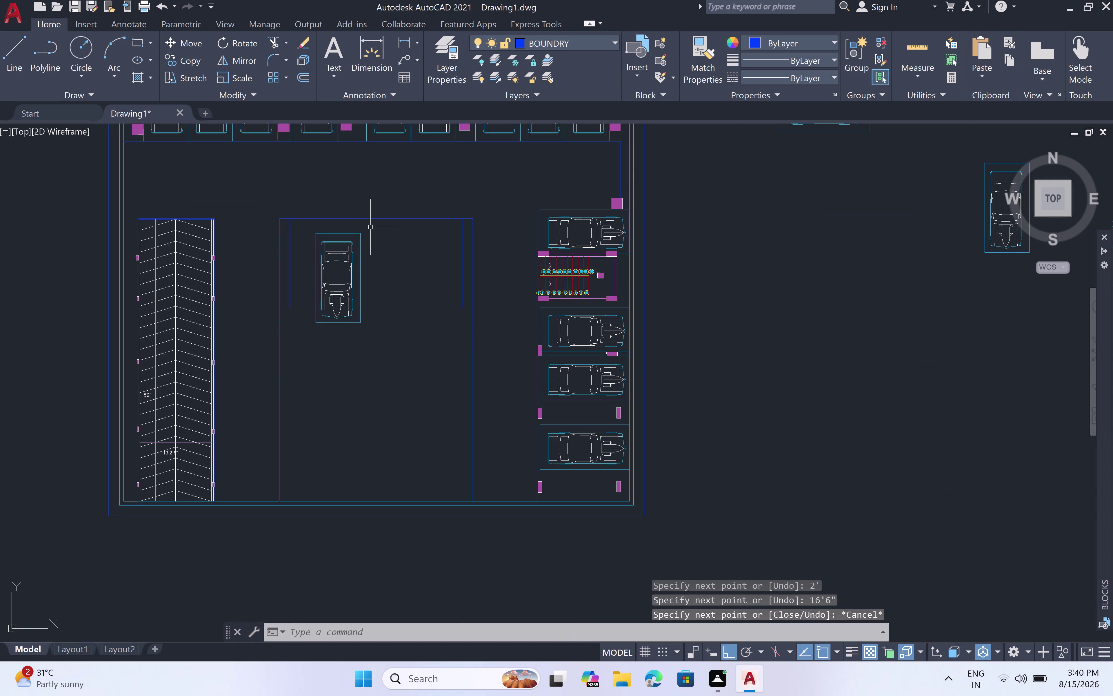
Copy the car from the central box to the right of the plan, then cancel.
click(370, 227)
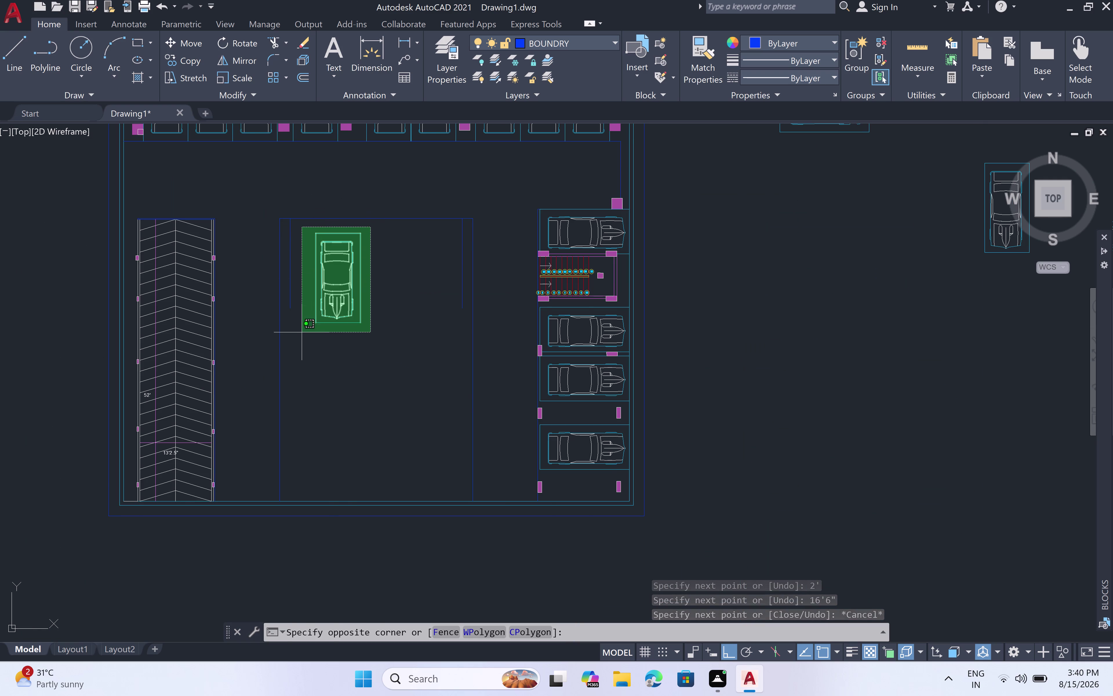
double_click(302, 334)
text(c)
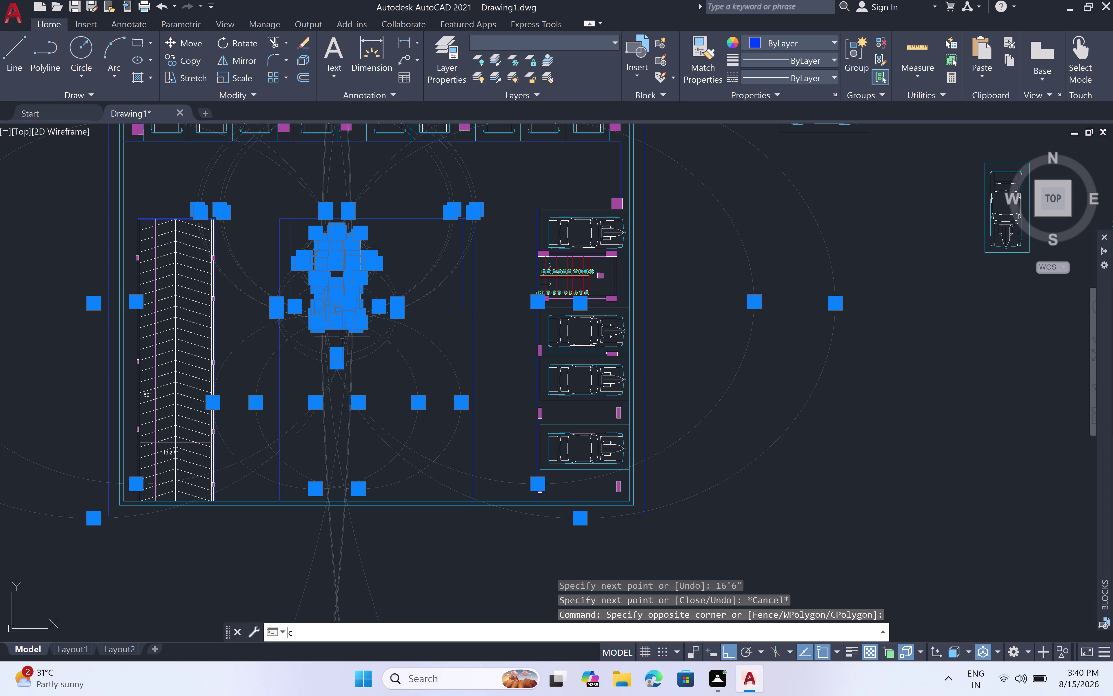
text(o)
key(space)
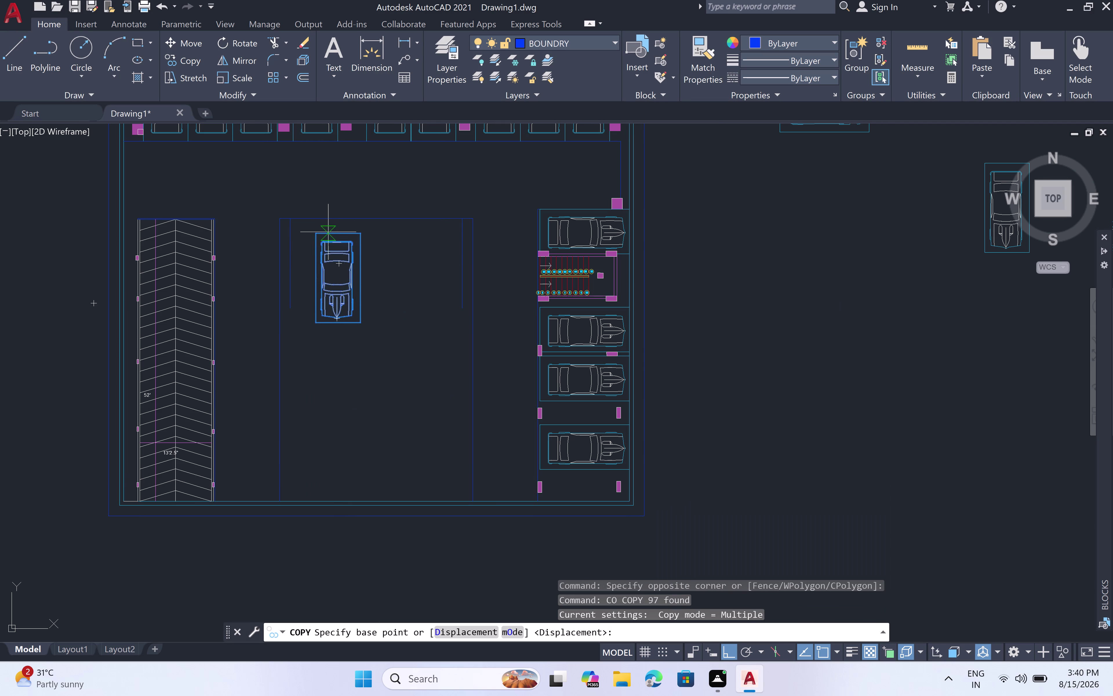
scroll(up, 3)
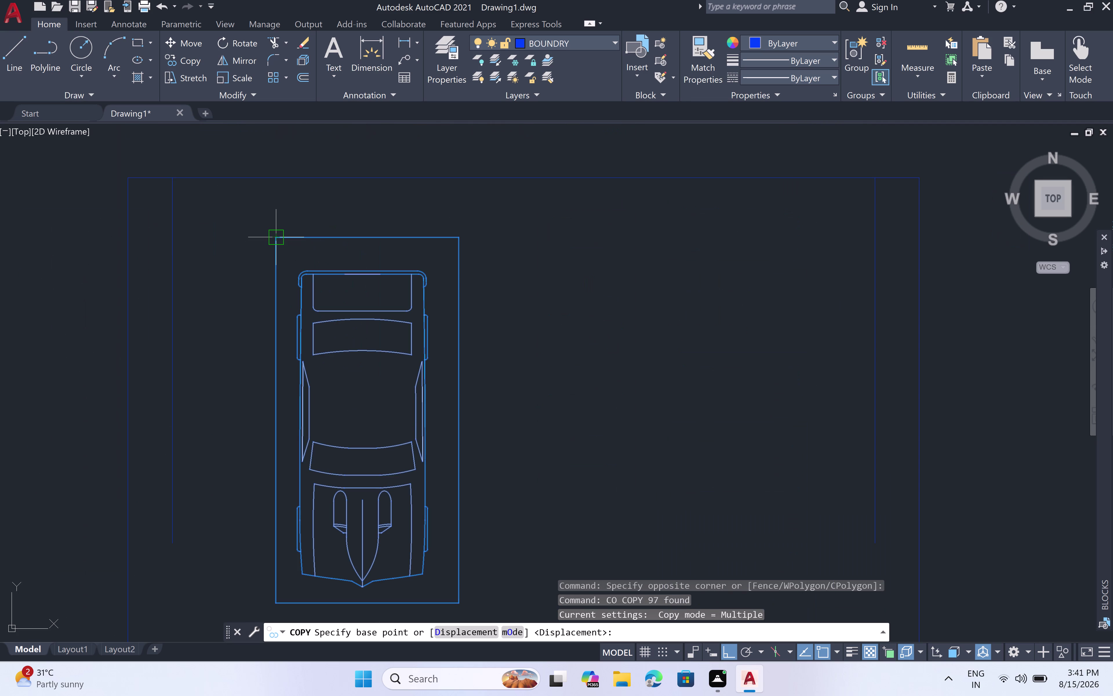
click(276, 242)
double_click(174, 177)
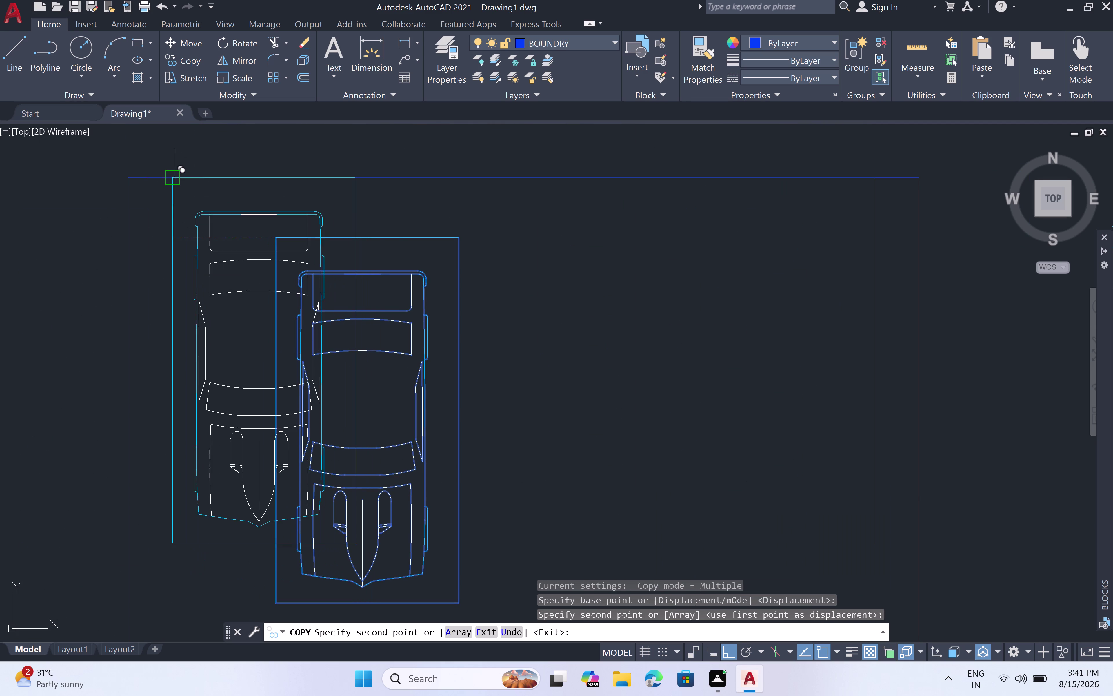
scroll(down, 3)
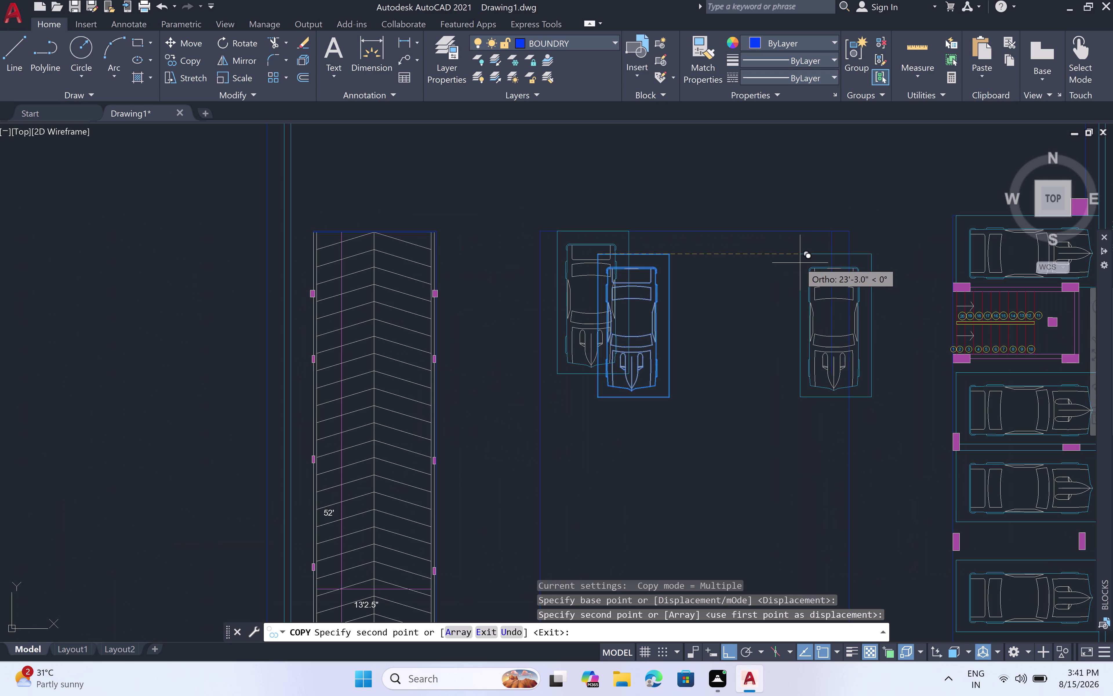
scroll(down, 3)
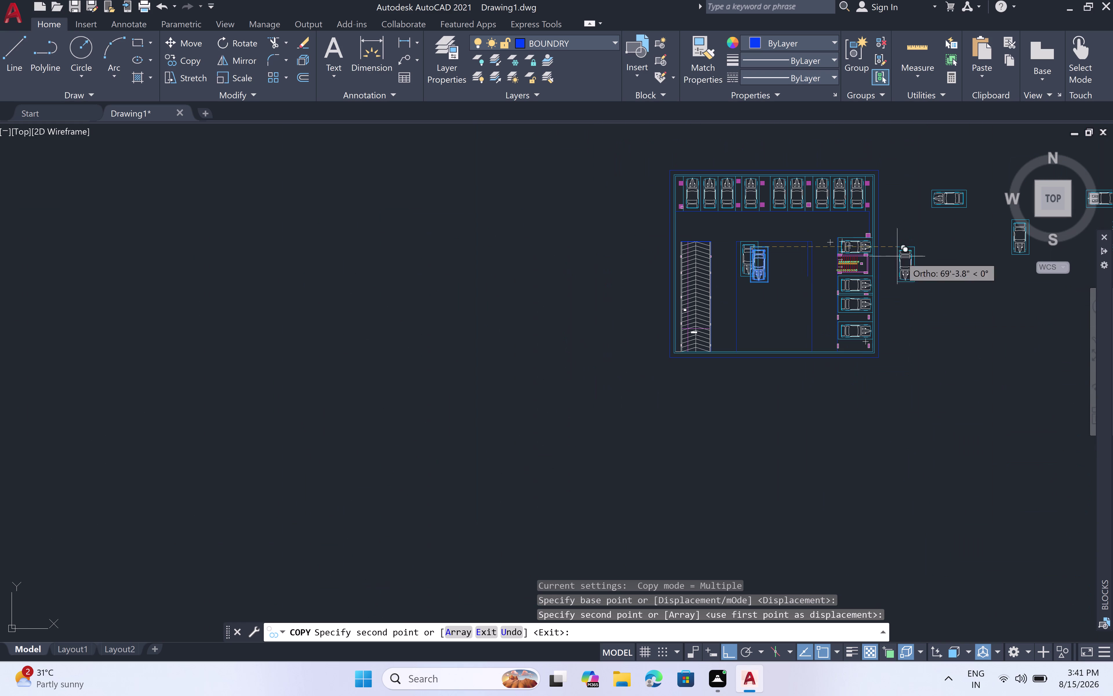
click(920, 253)
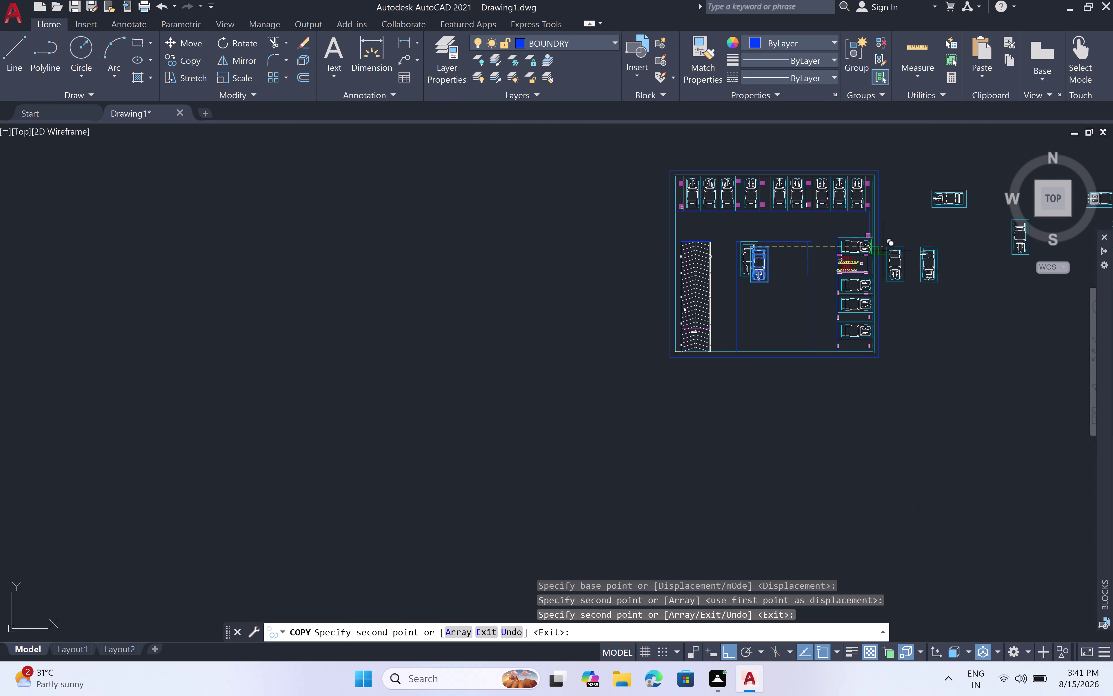
key(Escape)
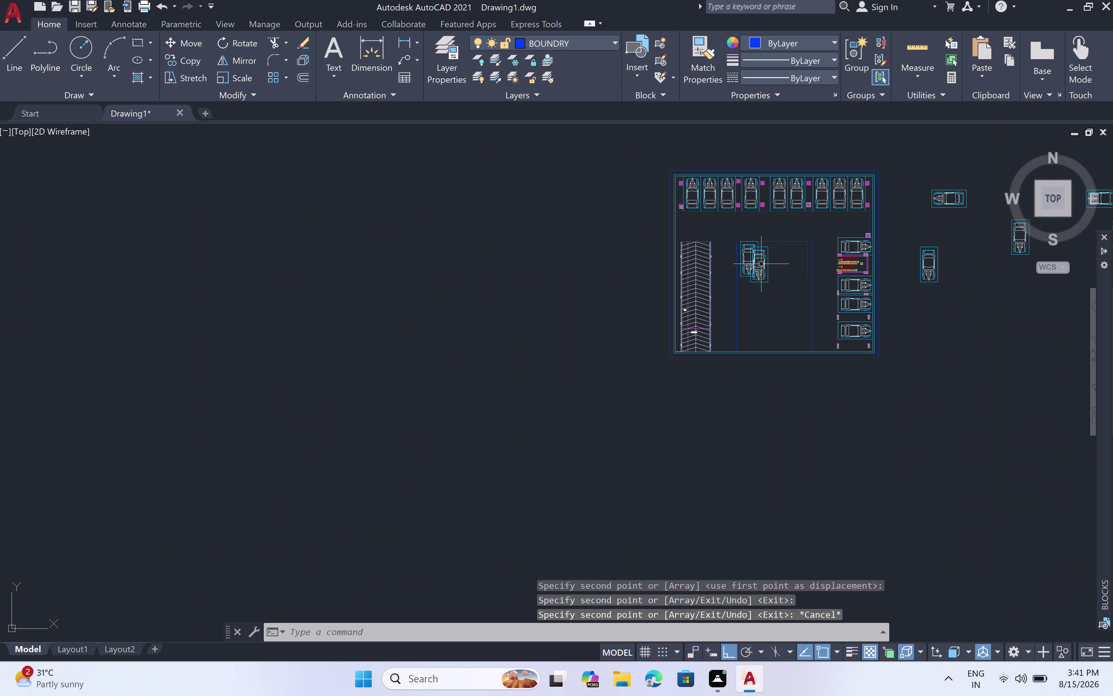
Deselect the overlapping car and undo twice to remove the duplicate copy.
click(761, 264)
scroll(up, 3)
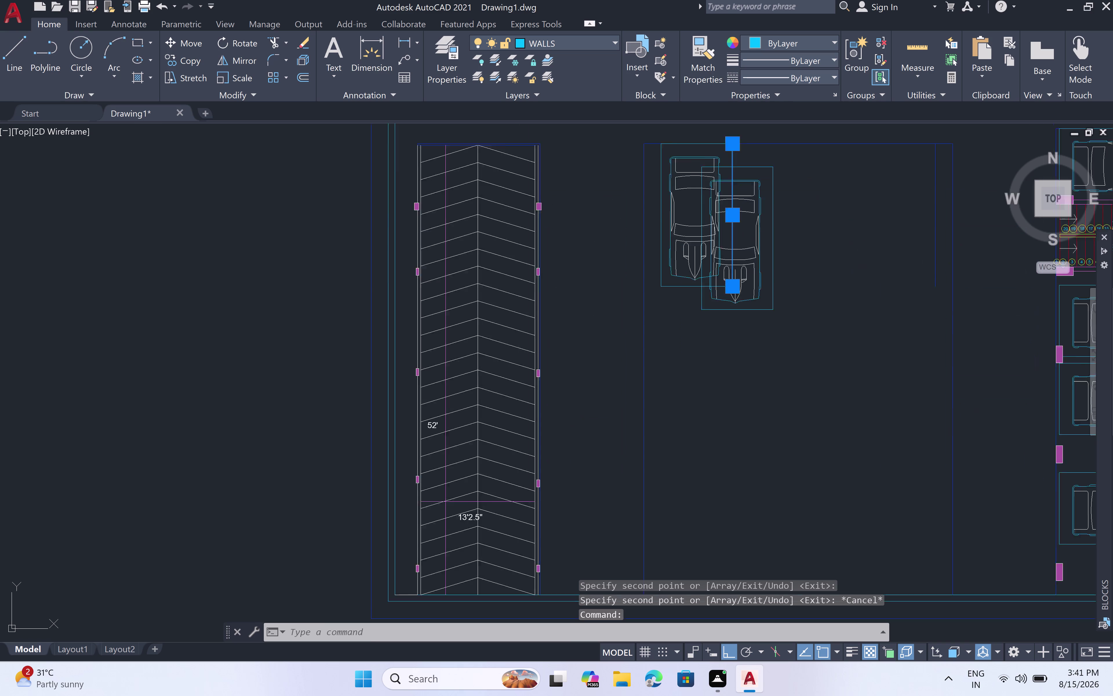
scroll(up, 3)
scroll(down, 3)
scroll(up, 3)
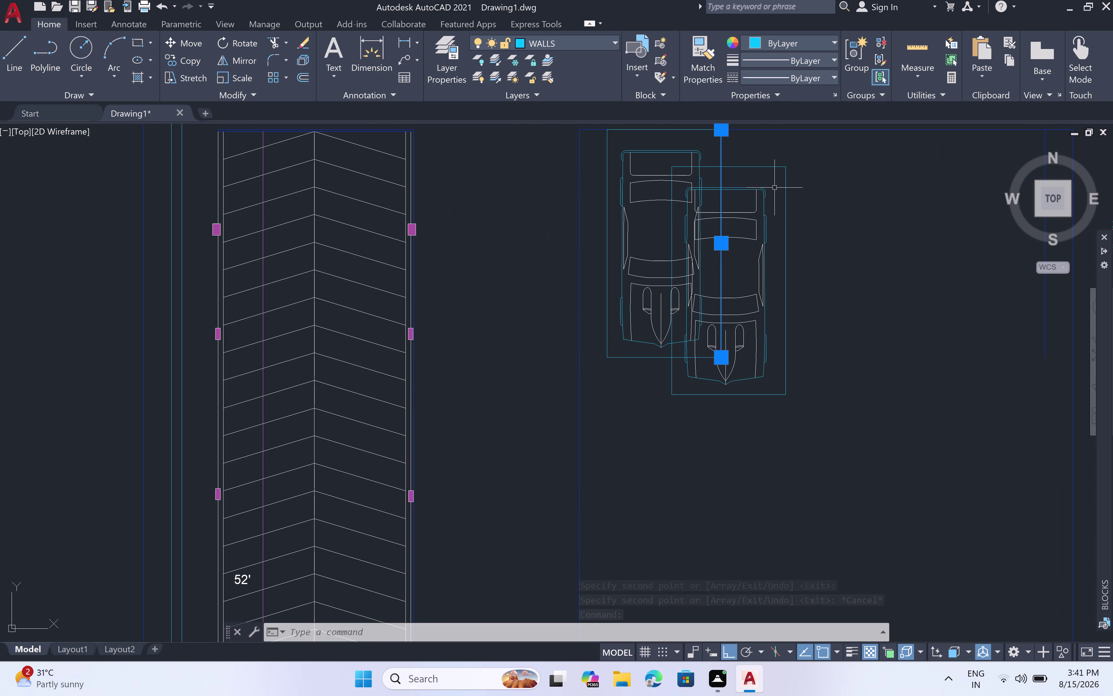
key(Escape)
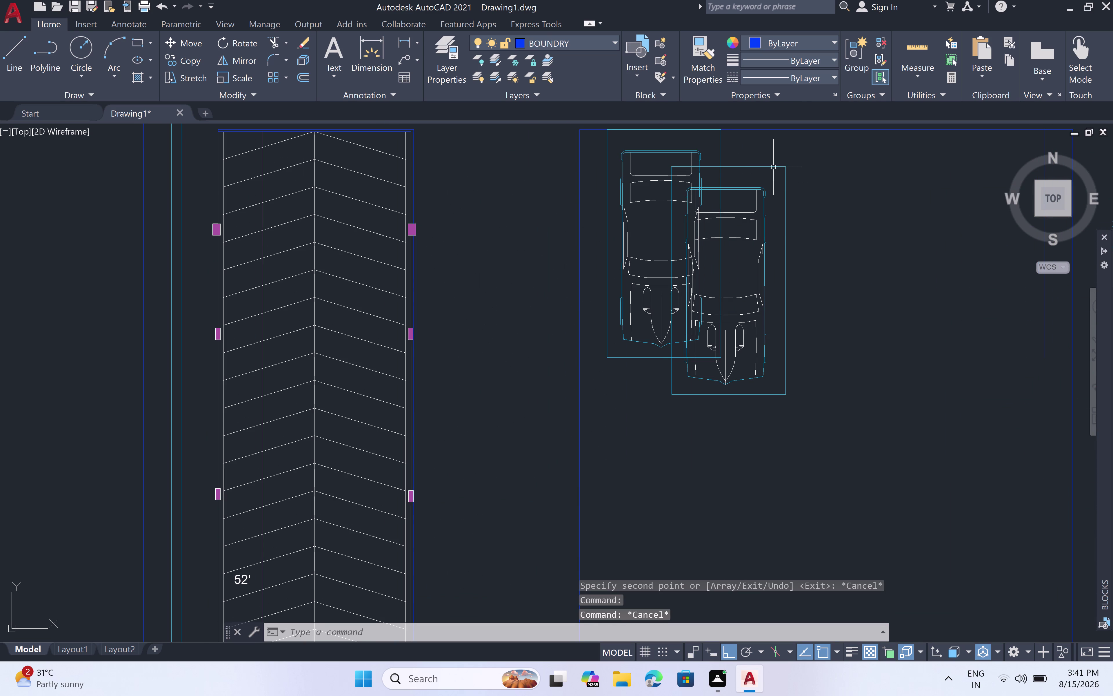
key(ctrl+z)
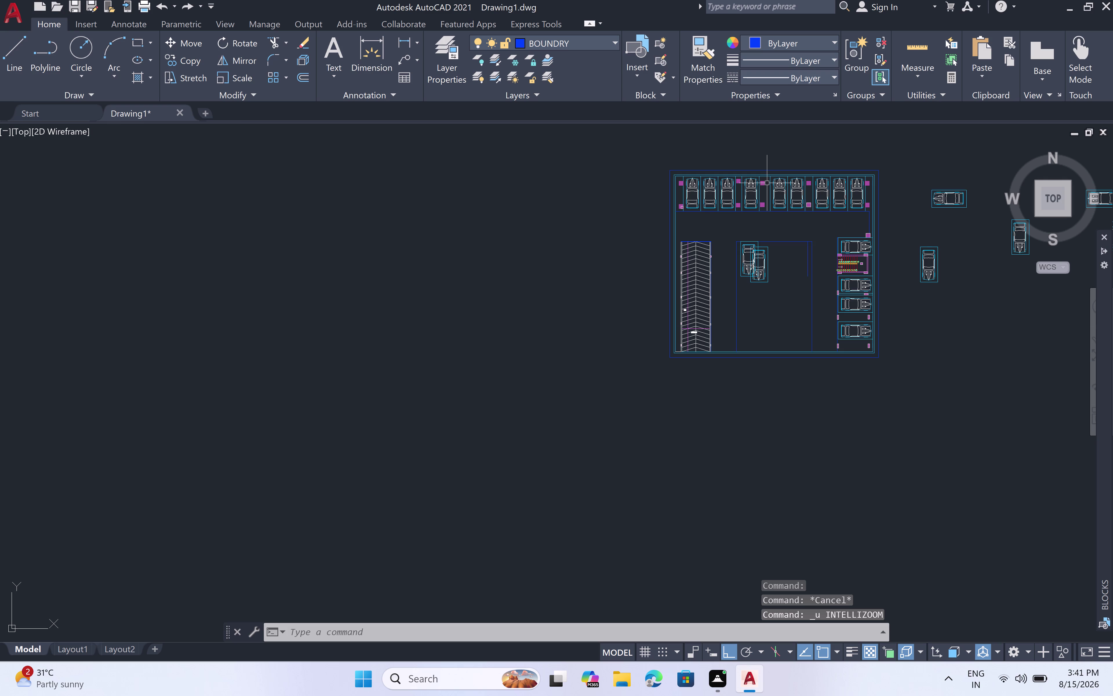
key(ctrl+z)
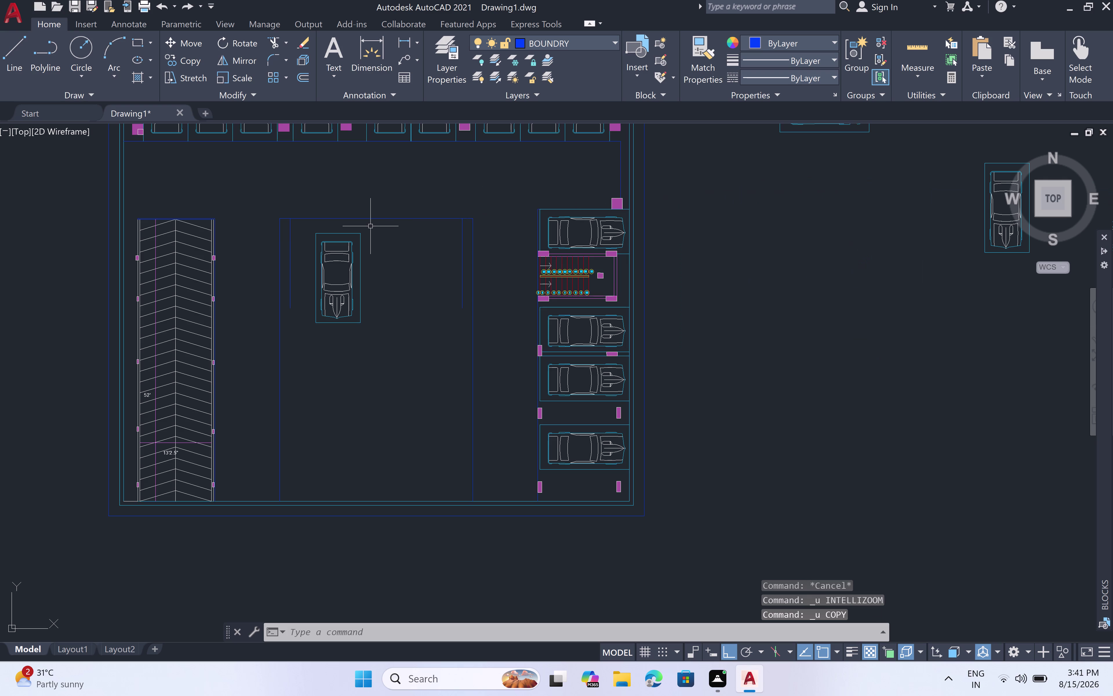
Window-select the car and MOVE it outside the building on the right.
click(374, 226)
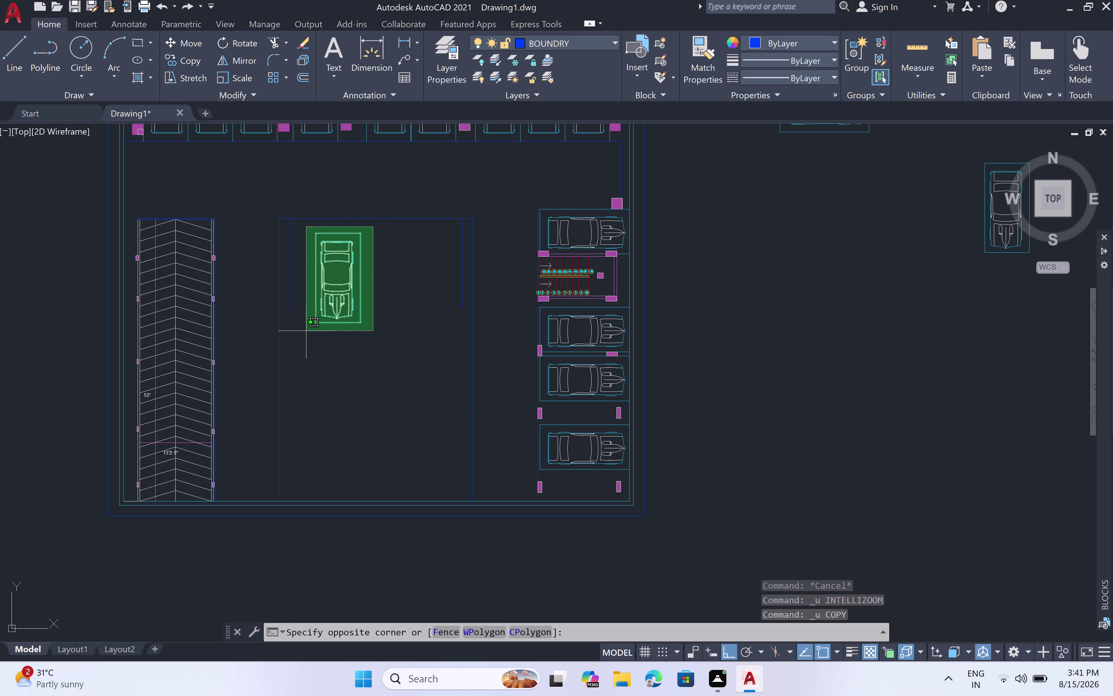
click(305, 332)
key(c)
key(o)
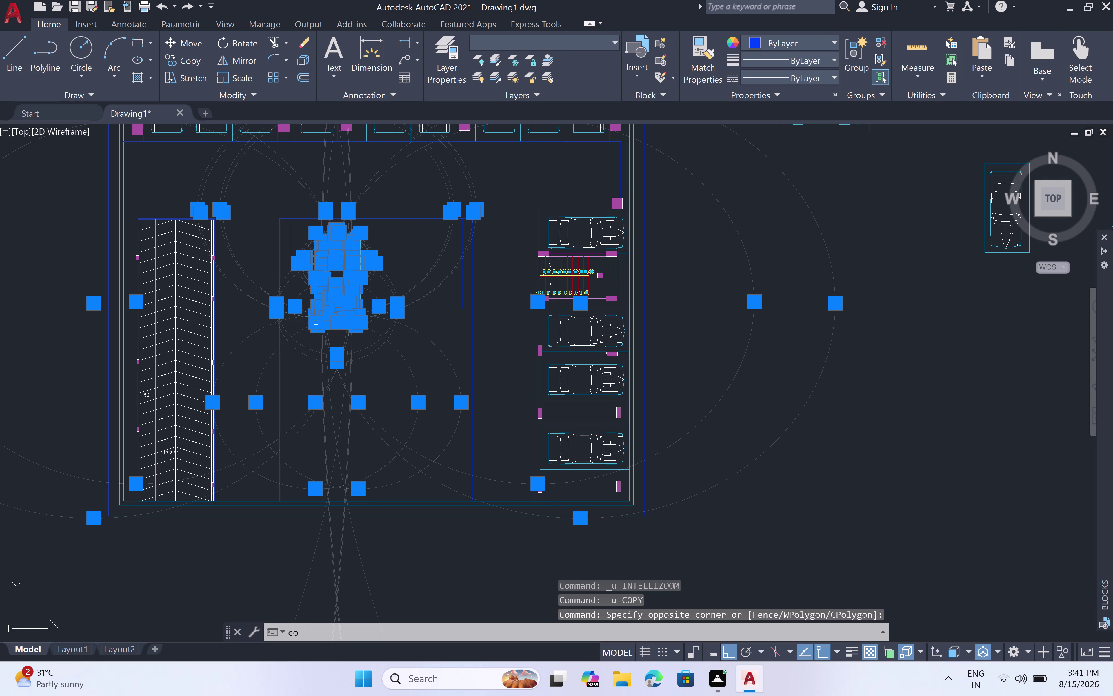
key(BackSpace)
key(BackSpace)
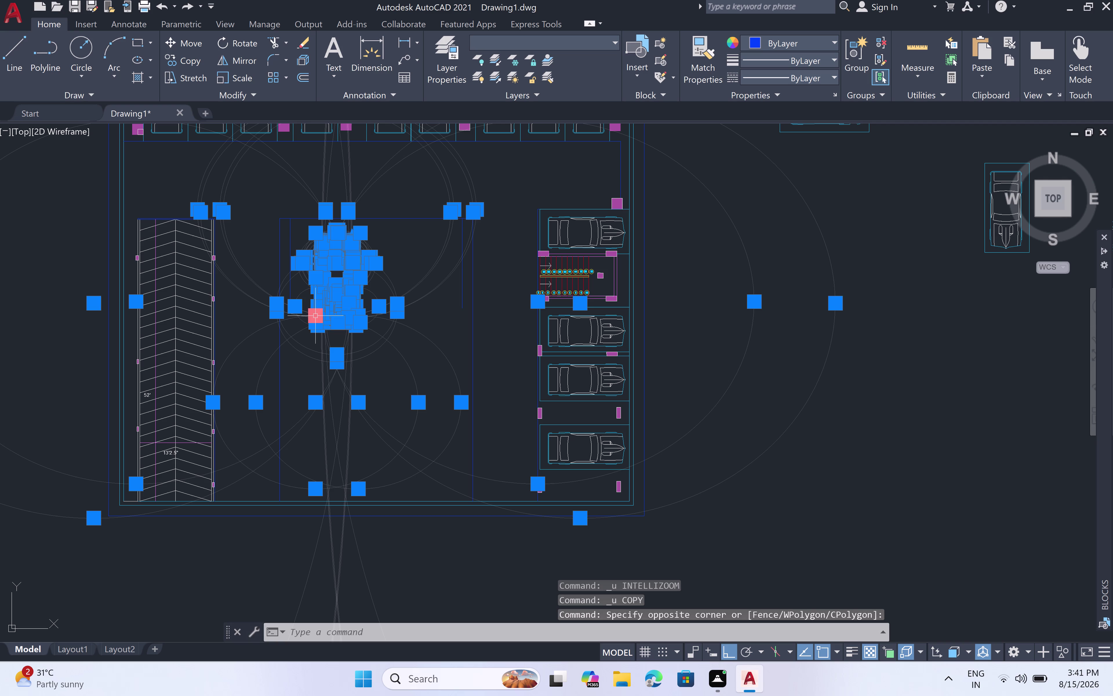
key(m)
key(space)
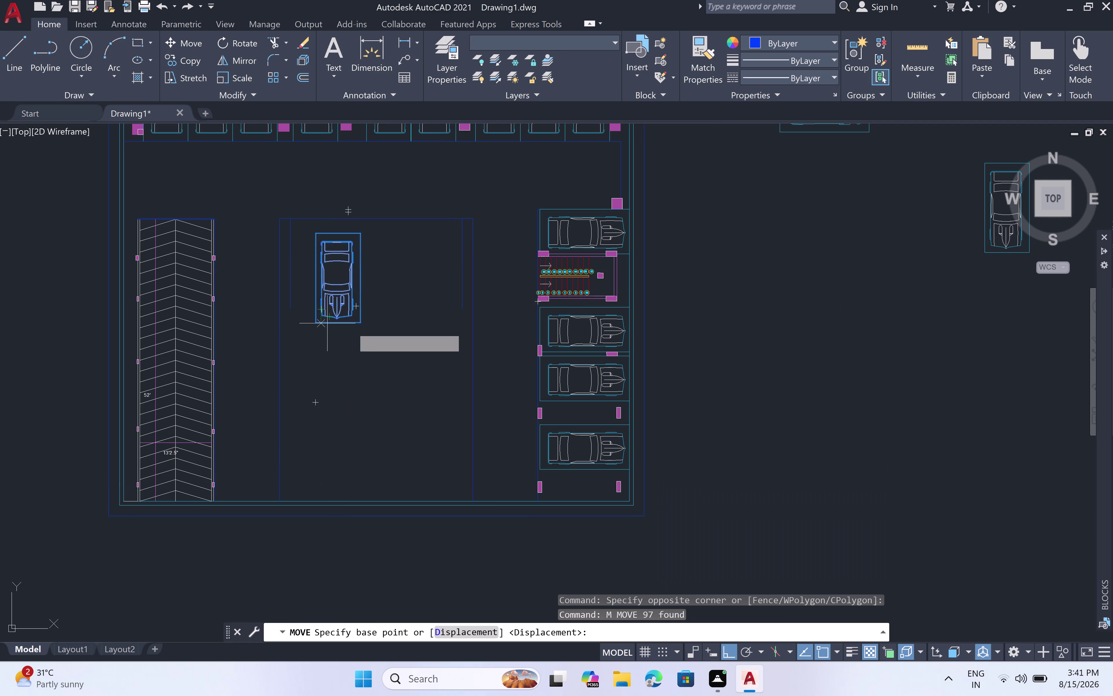
click(363, 319)
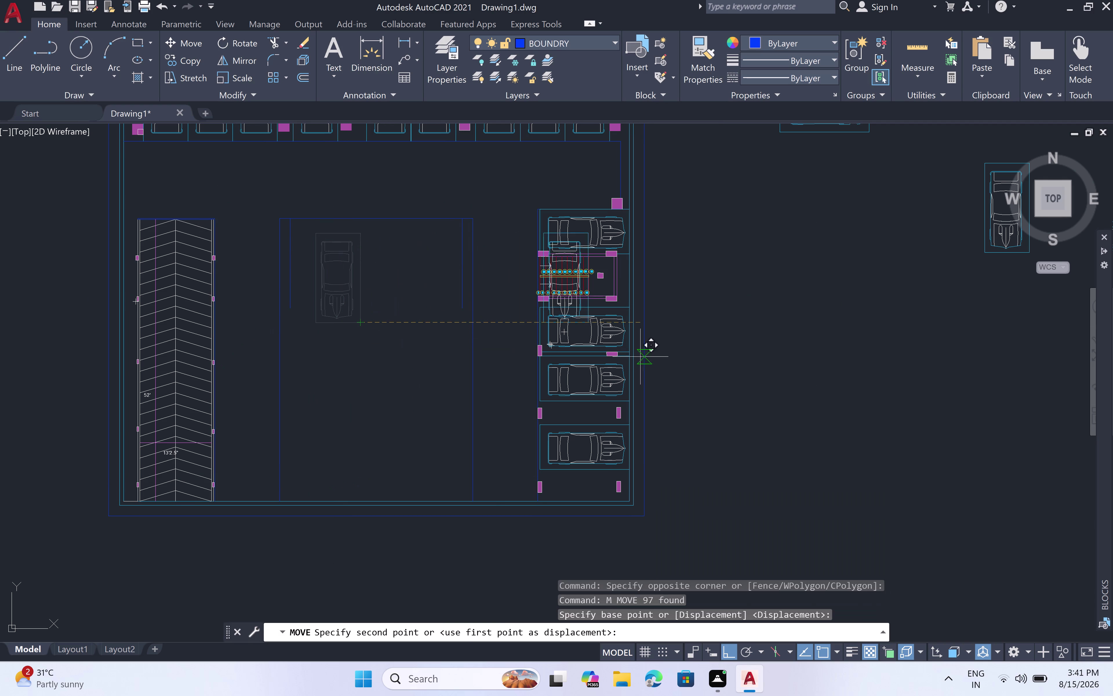
click(871, 385)
key(Escape)
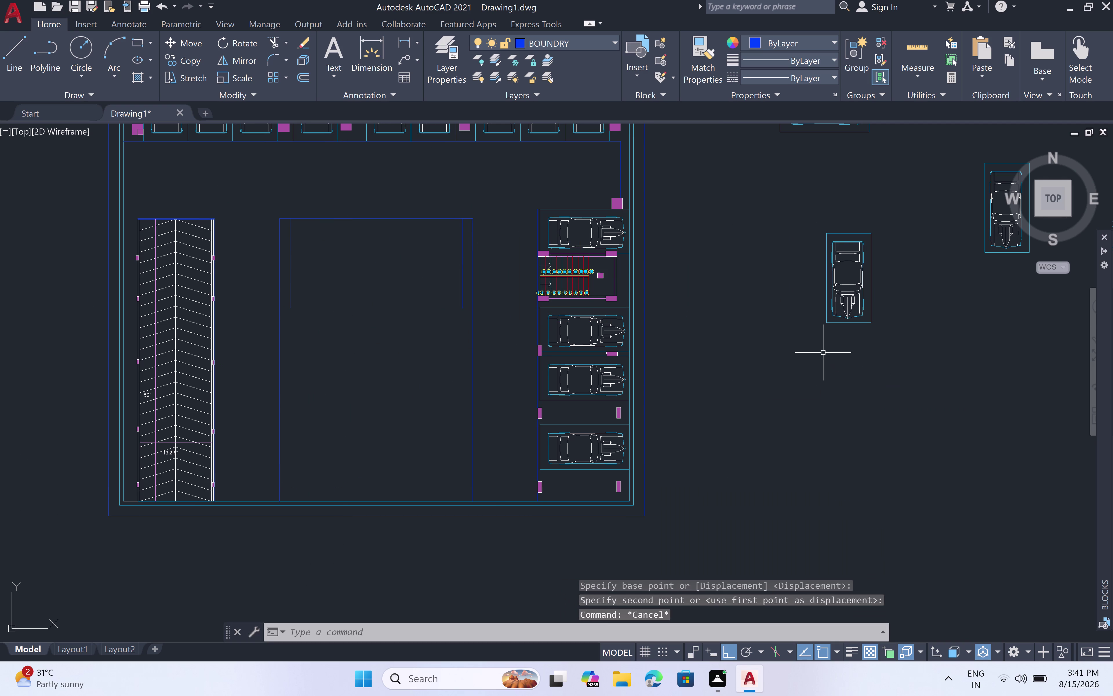
Reselect the relocated car beside the parking plan.
drag(890, 225, 887, 222)
drag(870, 218, 858, 217)
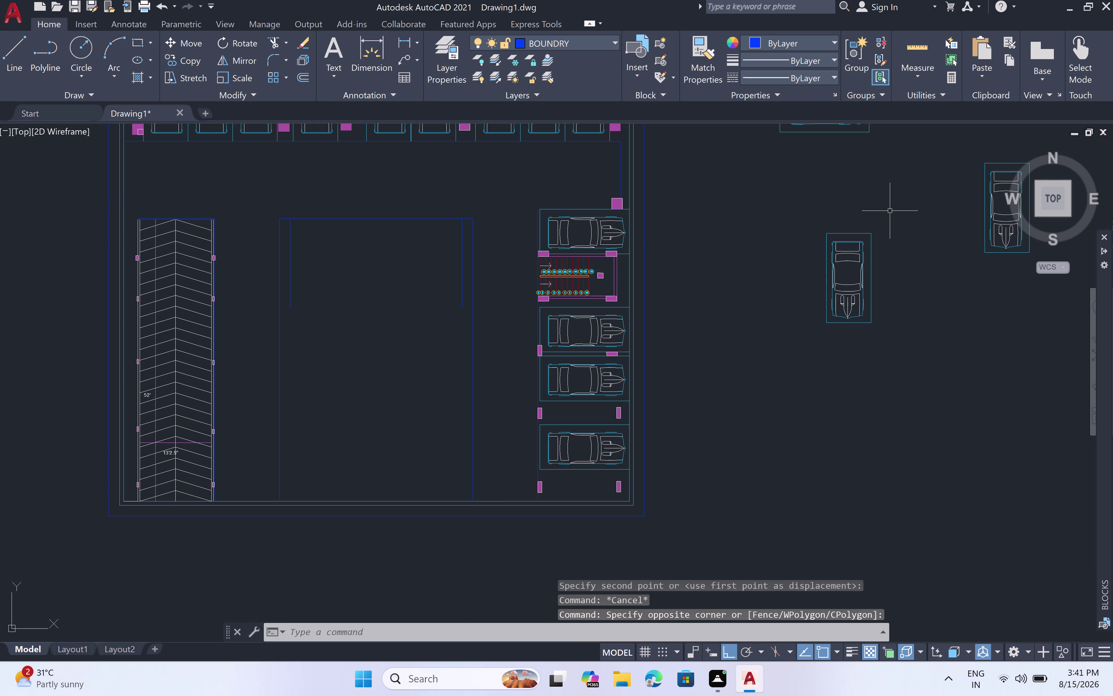
drag(891, 210, 855, 208)
click(803, 349)
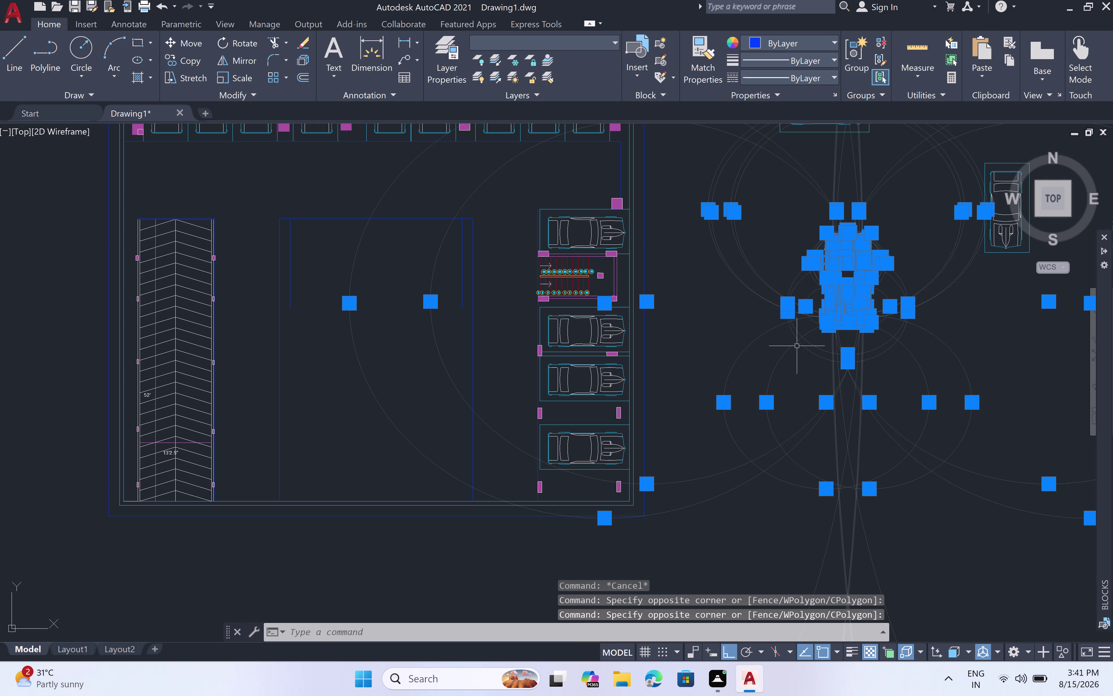
Copy the car with CO, placing two side-by-side copies inside the central box.
key(c)
key(o)
key(space)
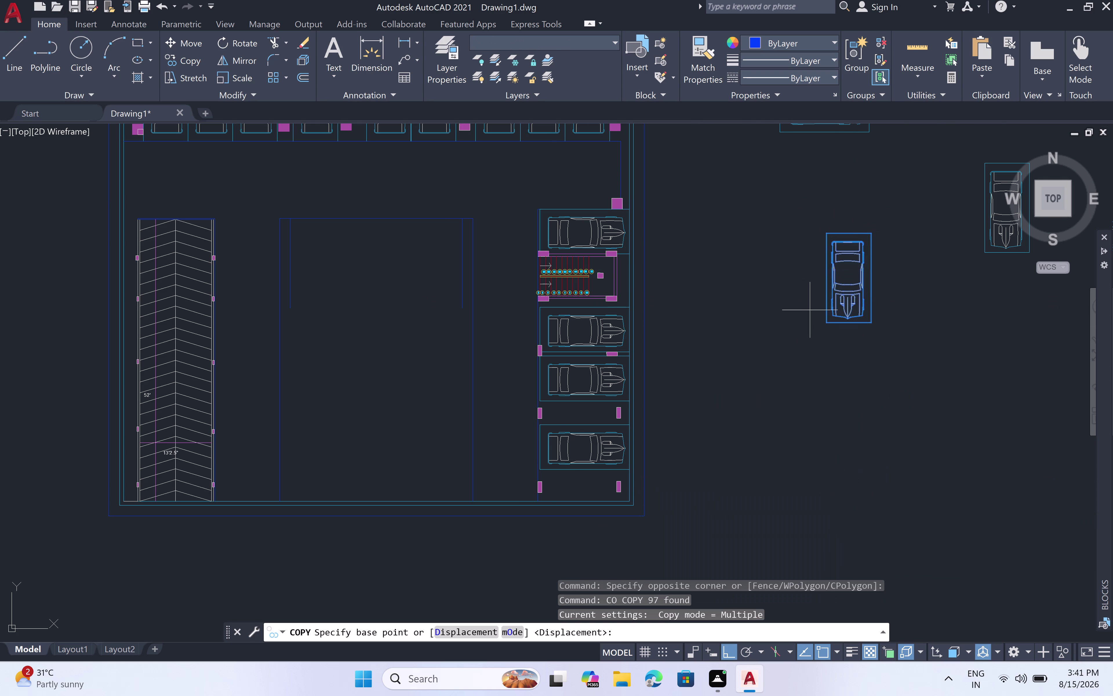
click(828, 226)
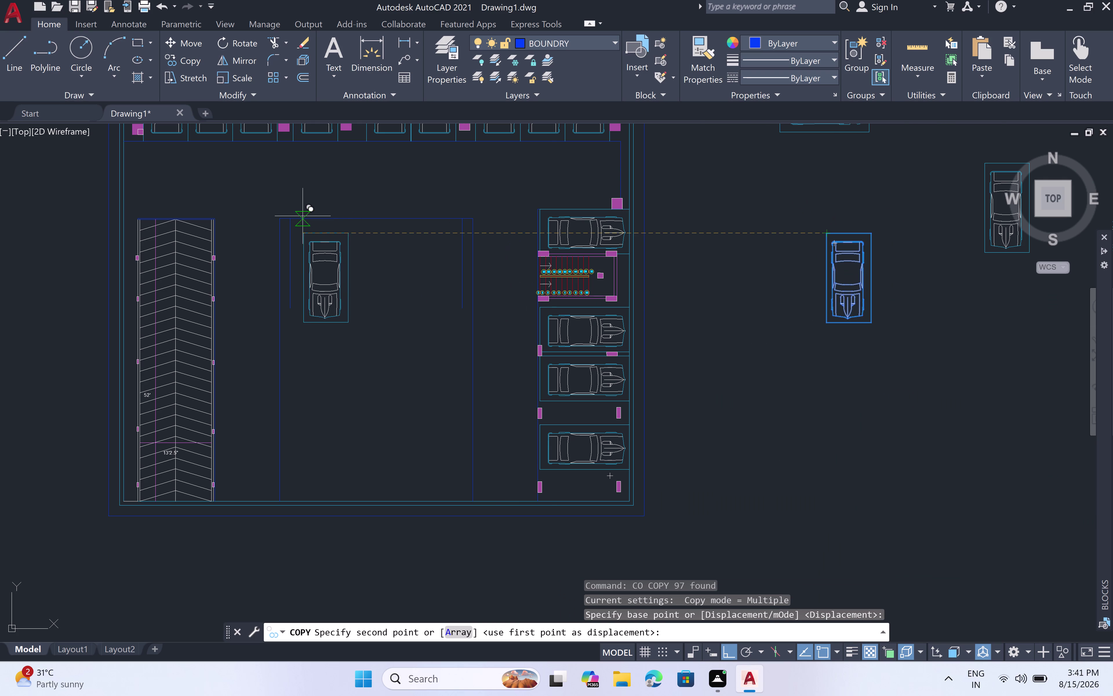
scroll(up, 3)
key(F8)
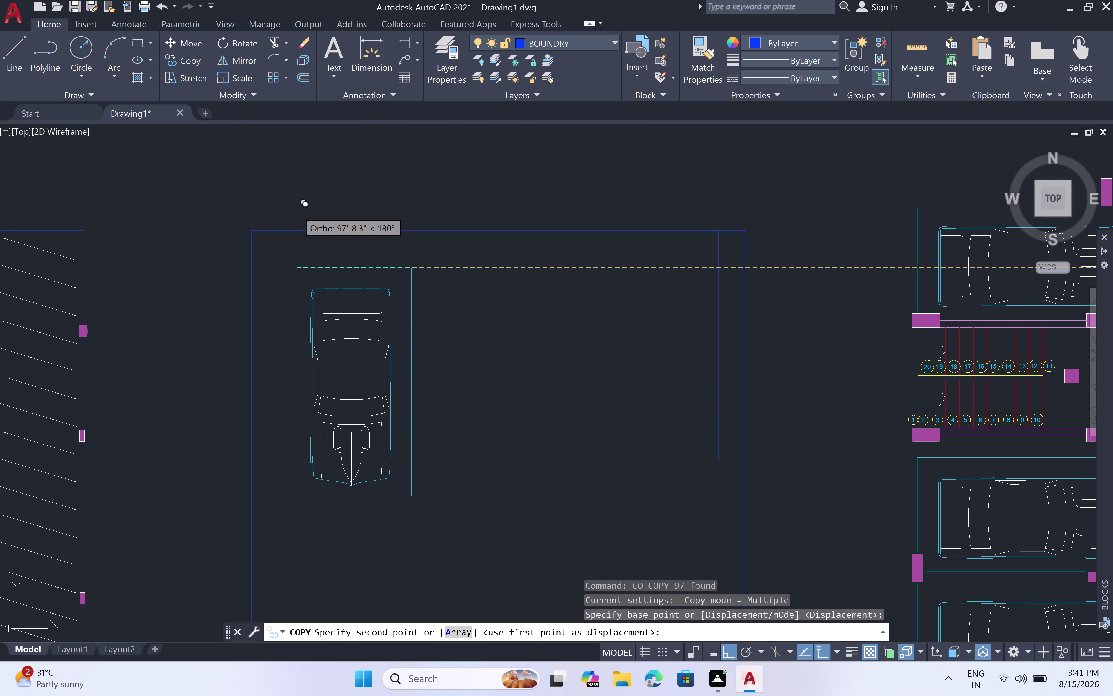
click(277, 230)
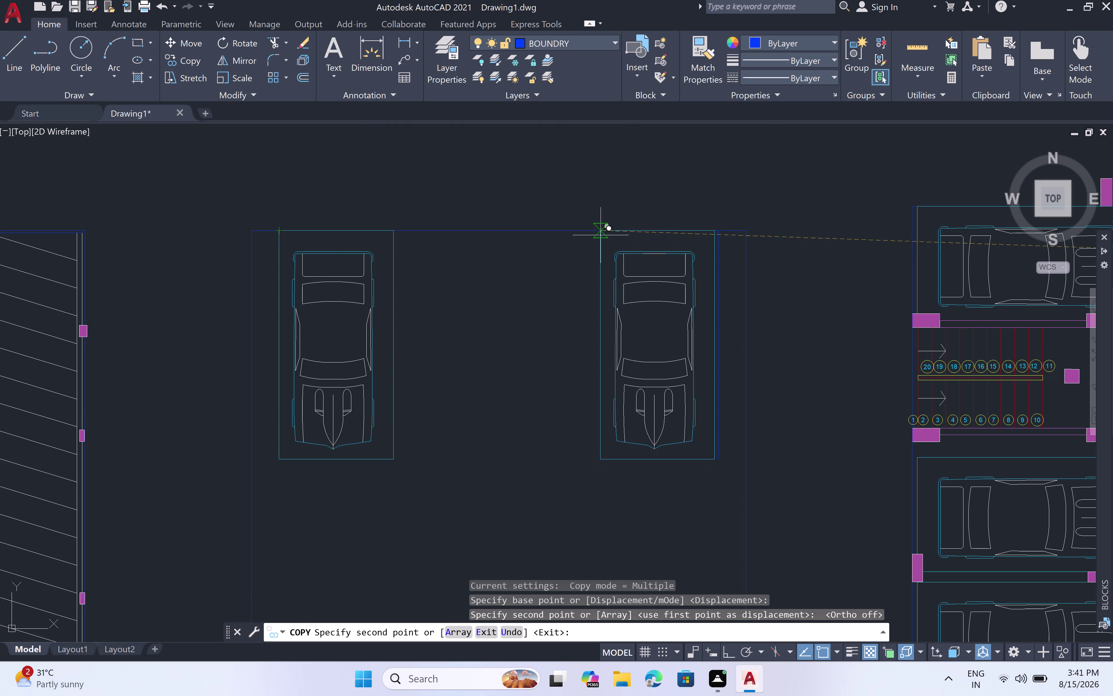
scroll(up, 3)
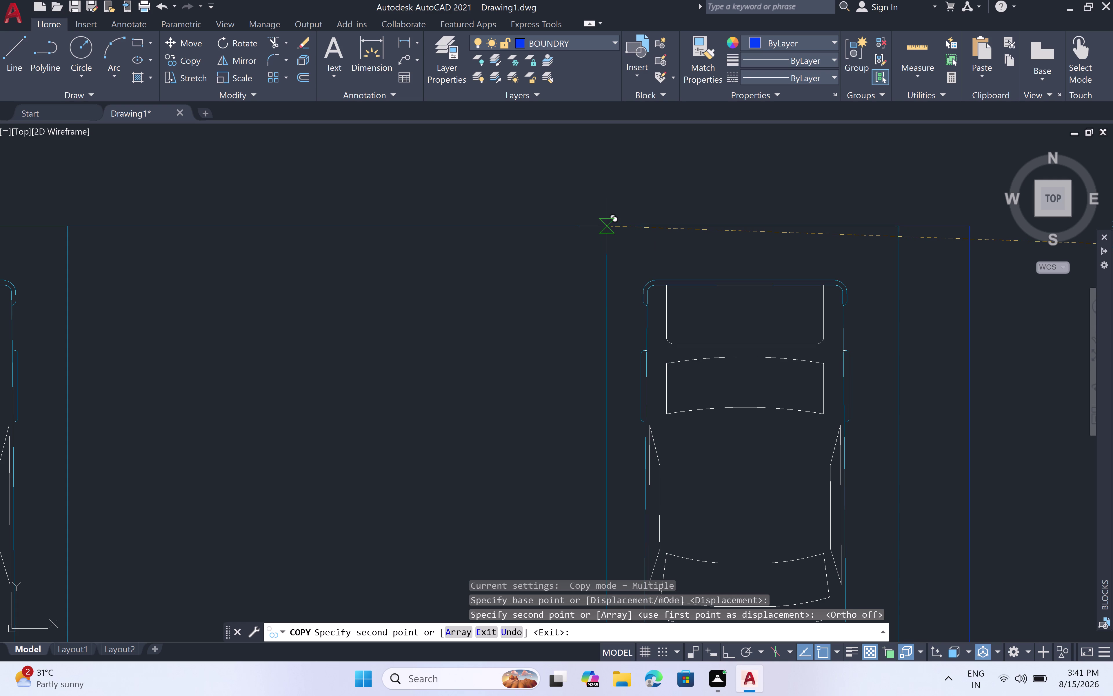
click(607, 226)
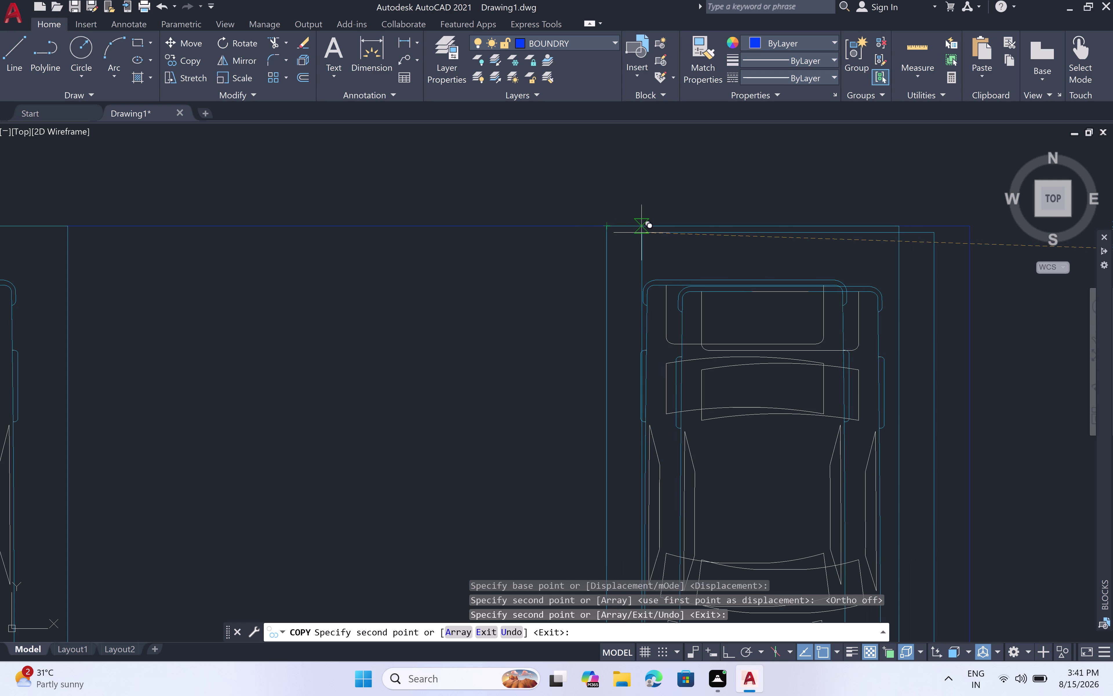
key(Escape)
scroll(down, 3)
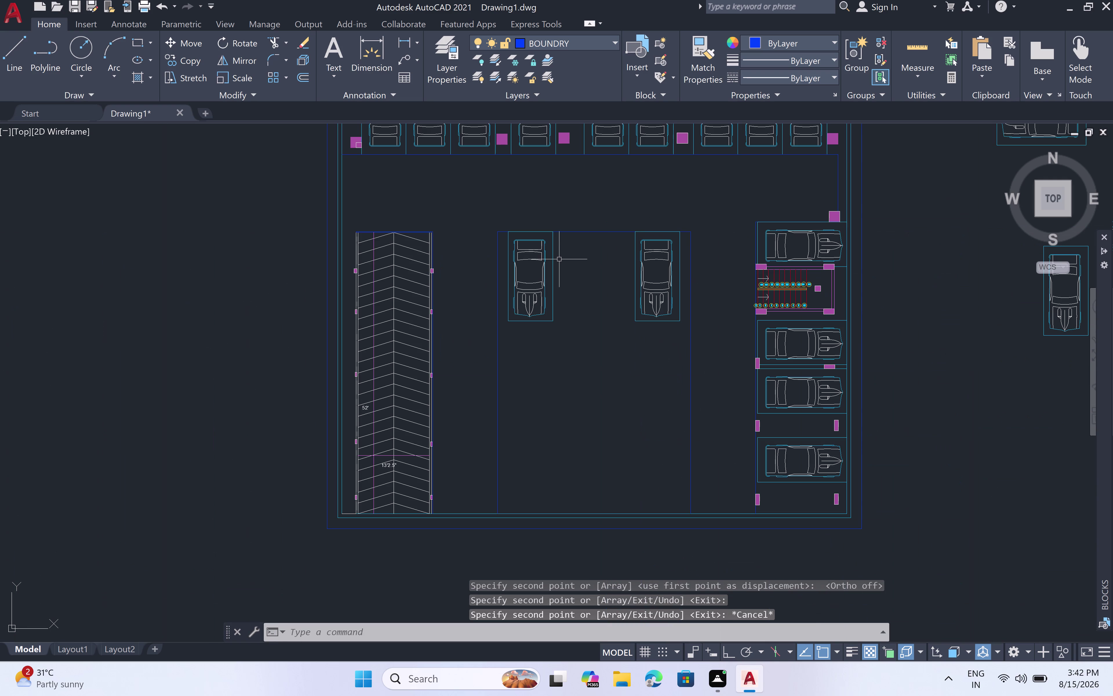
scroll(down, 3)
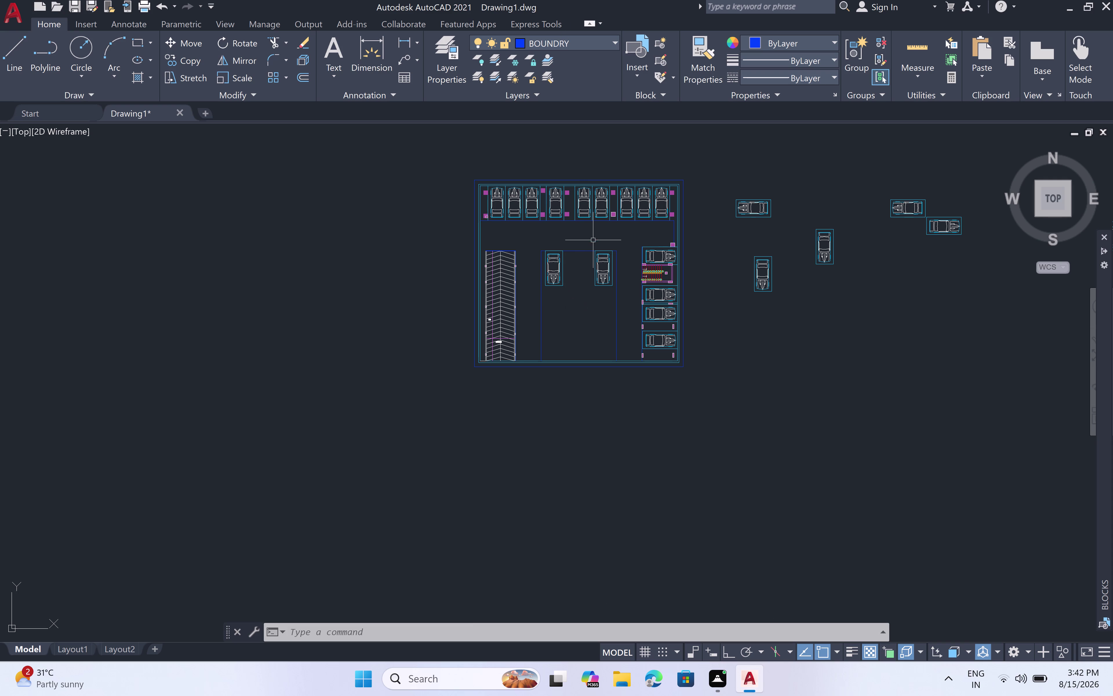
Zoom in, set COLUMNS as the current layer, and start the LINE command.
scroll(up, 3)
scroll(up, 3)
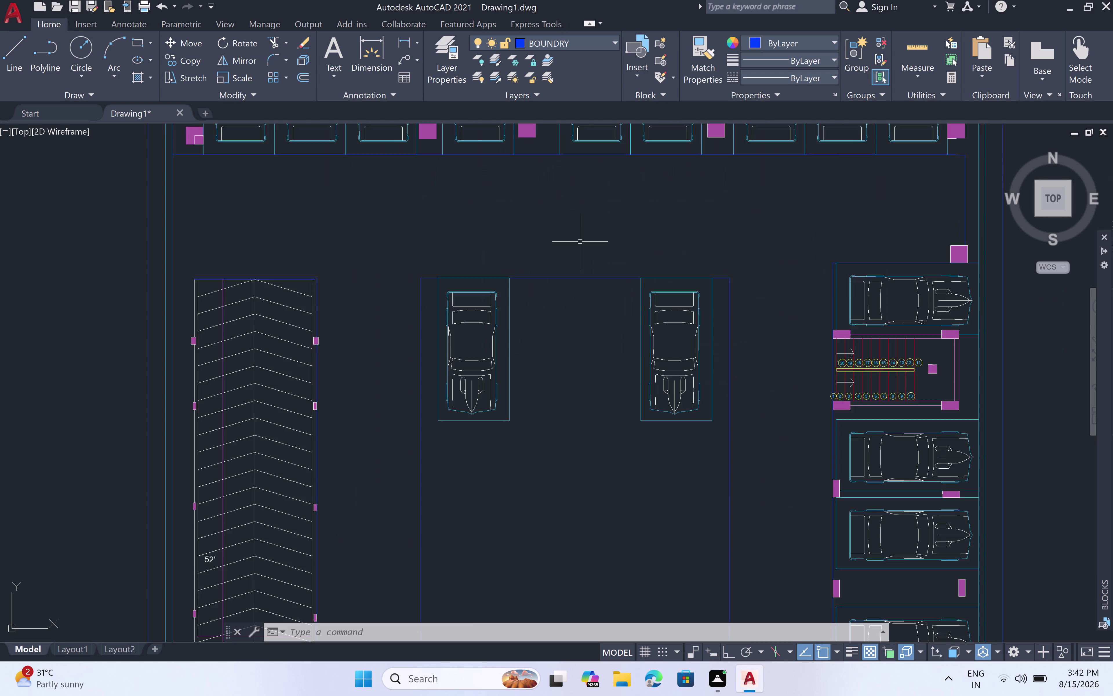
scroll(up, 3)
double_click(612, 41)
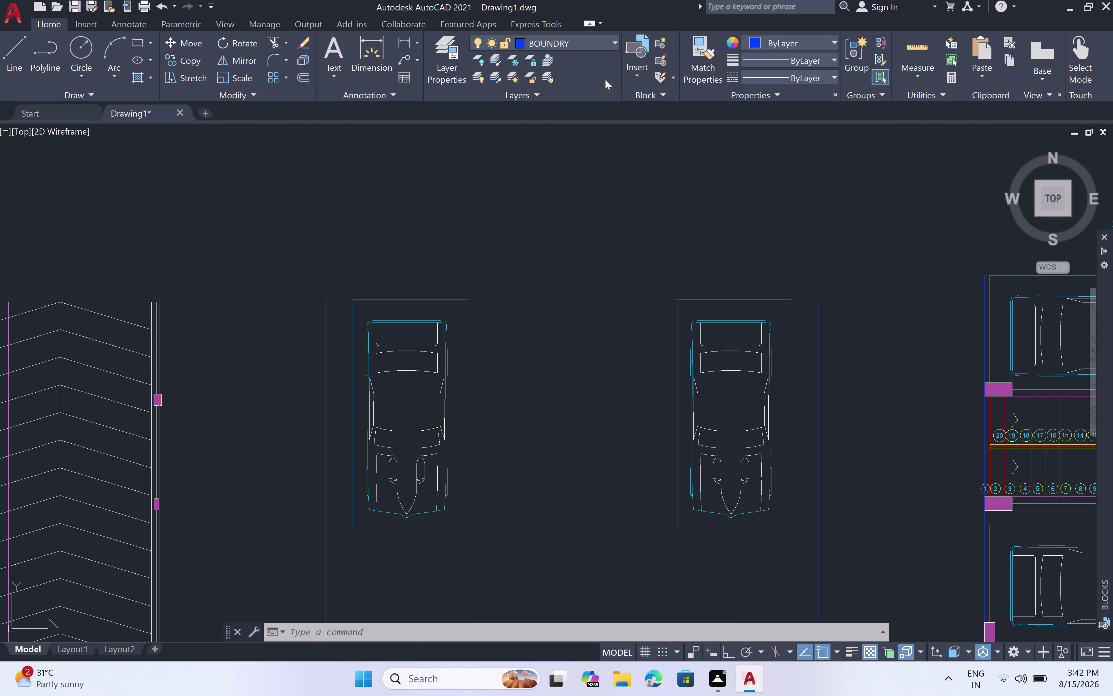
click(614, 41)
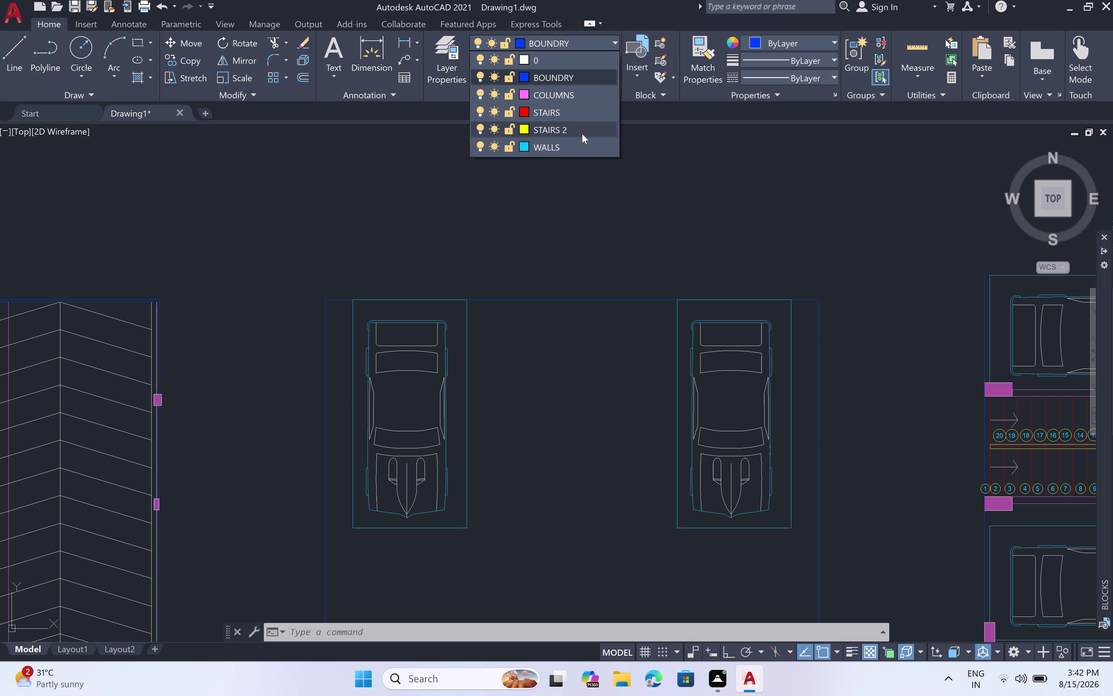
click(590, 93)
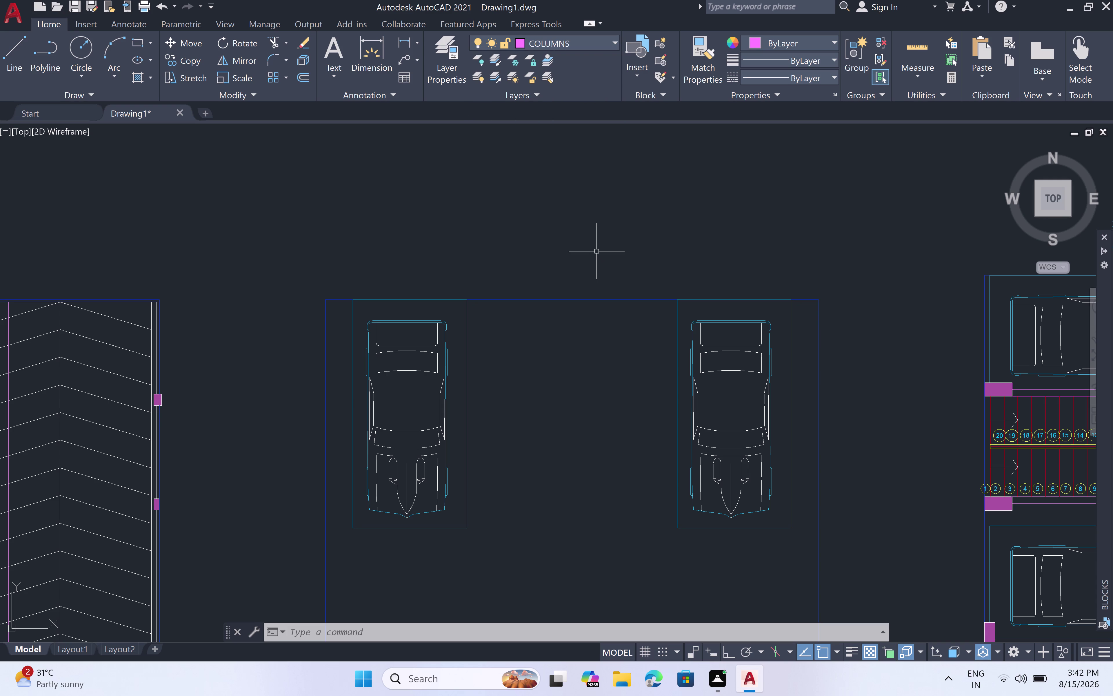
text(l)
key(space)
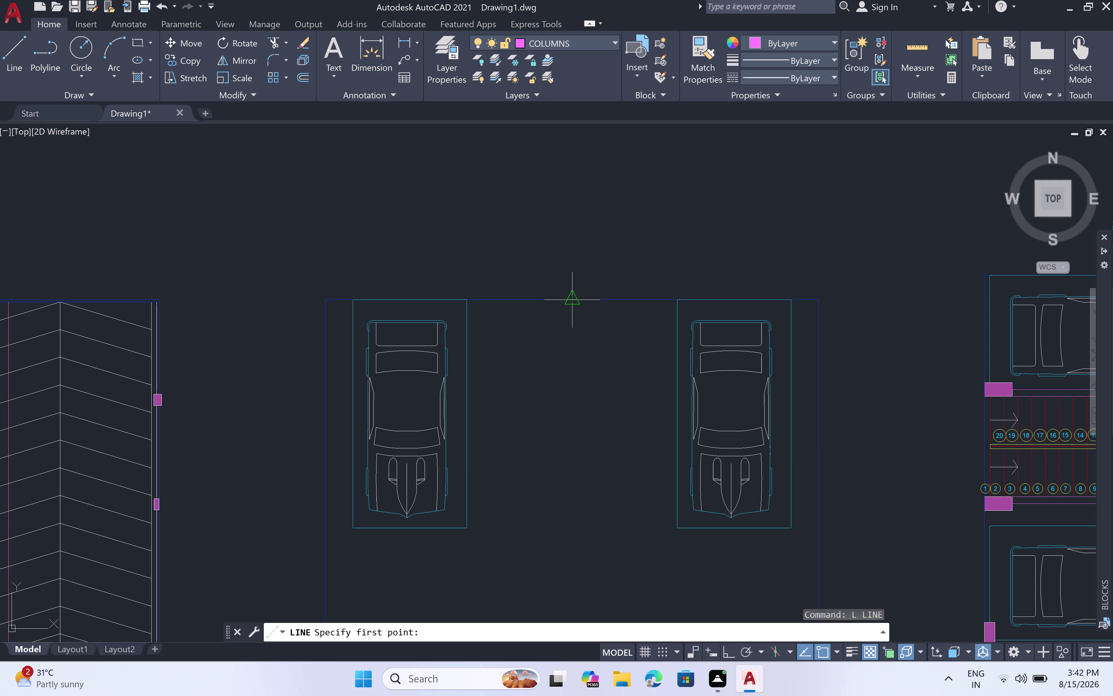
Start the lift box on the central box's top edge with a 4' segment and 8' downward side.
click(566, 299)
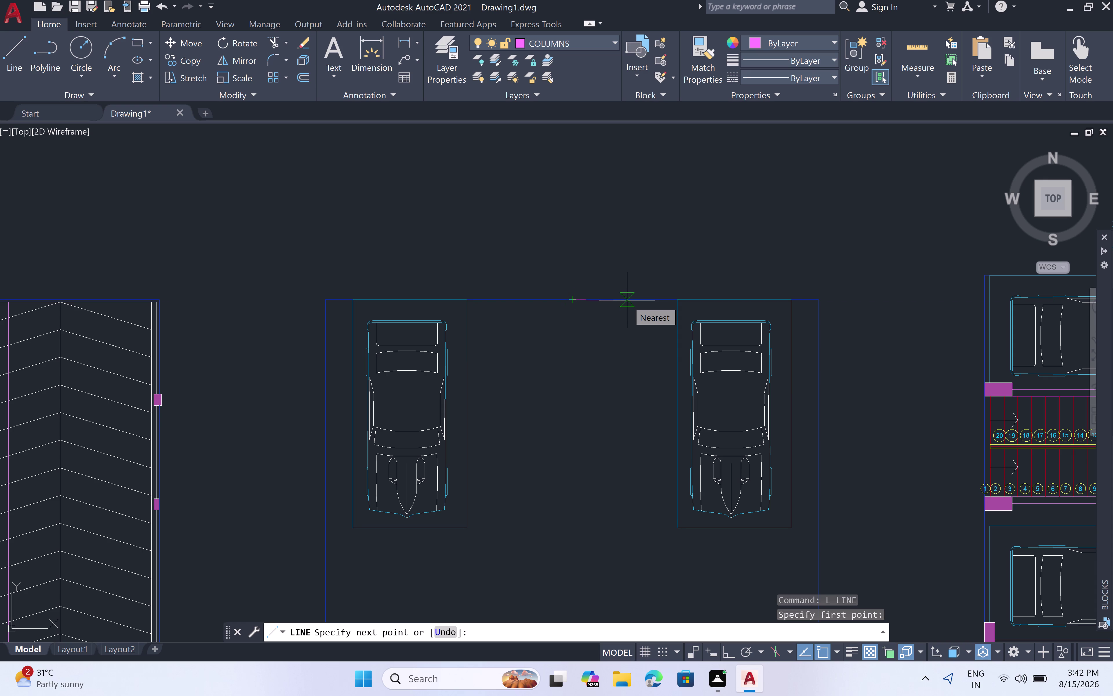
key(4)
text(')
key(space)
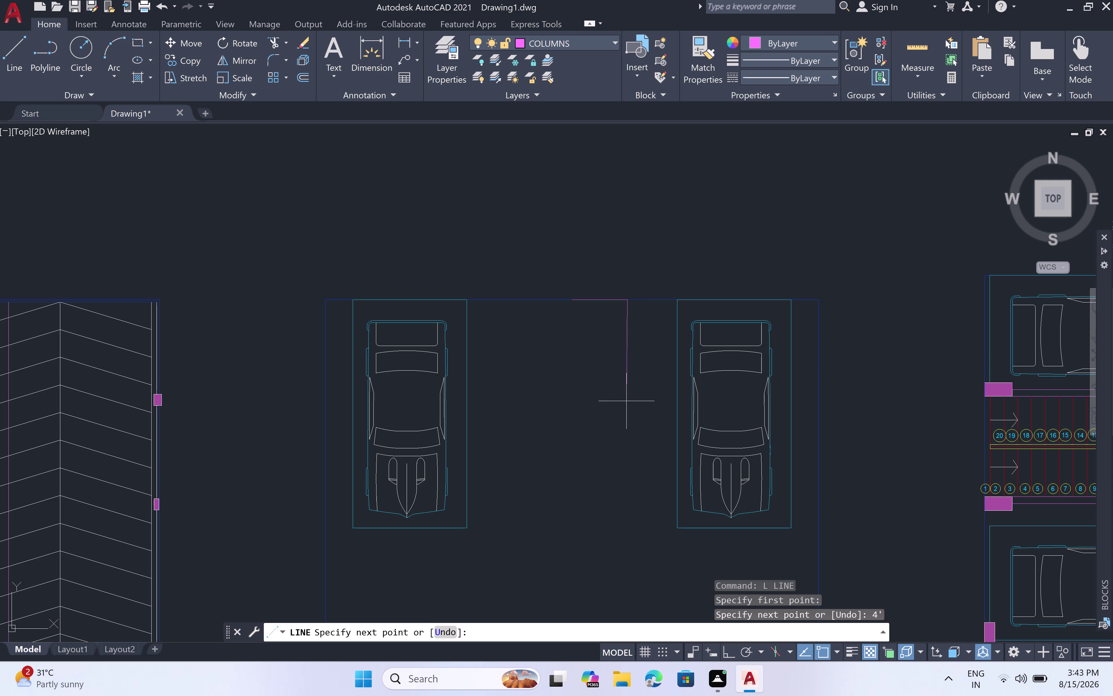
text(8)
text(')
key(space)
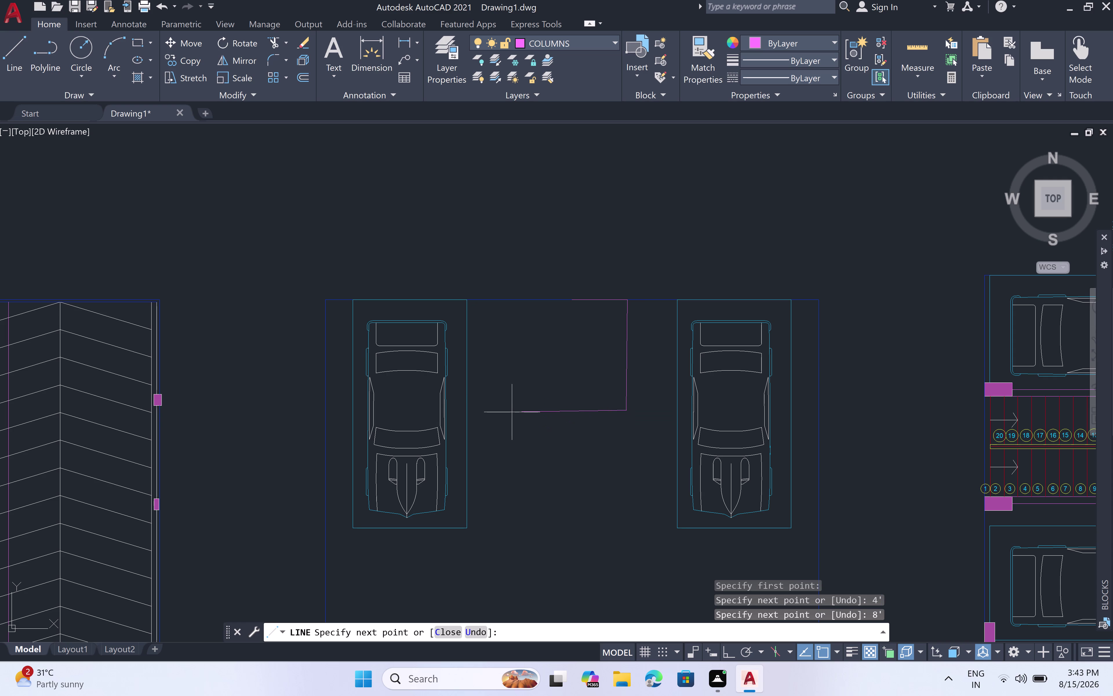
Finish the lift box with an 8' left side and close it at the top edge.
key(F8)
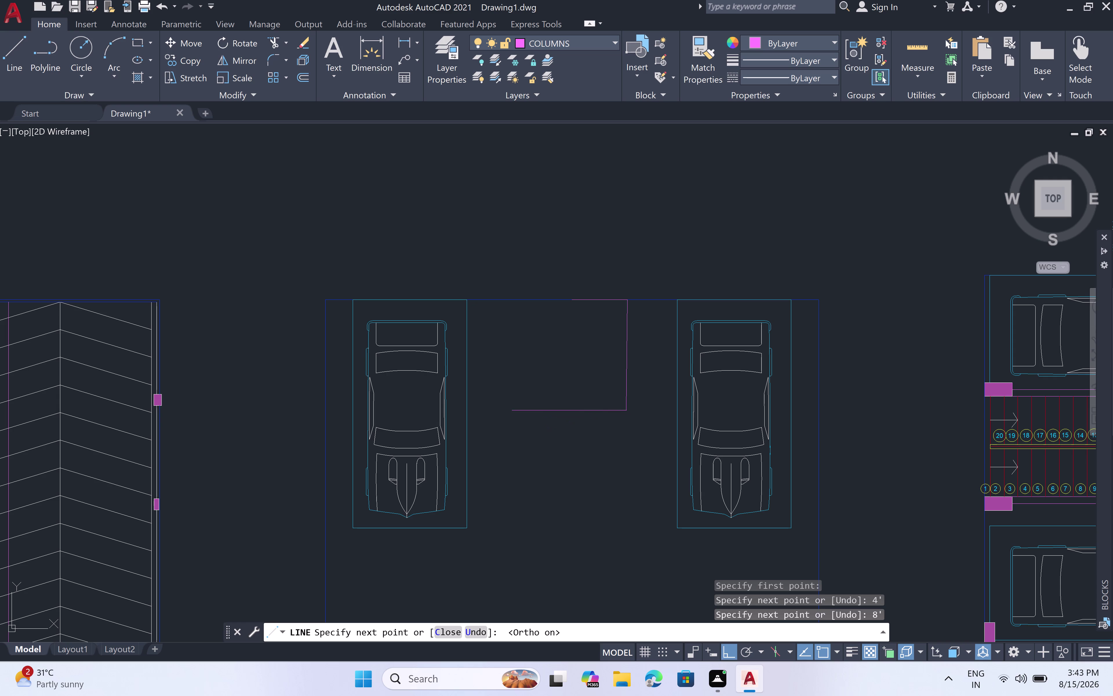
text(8')
key(space)
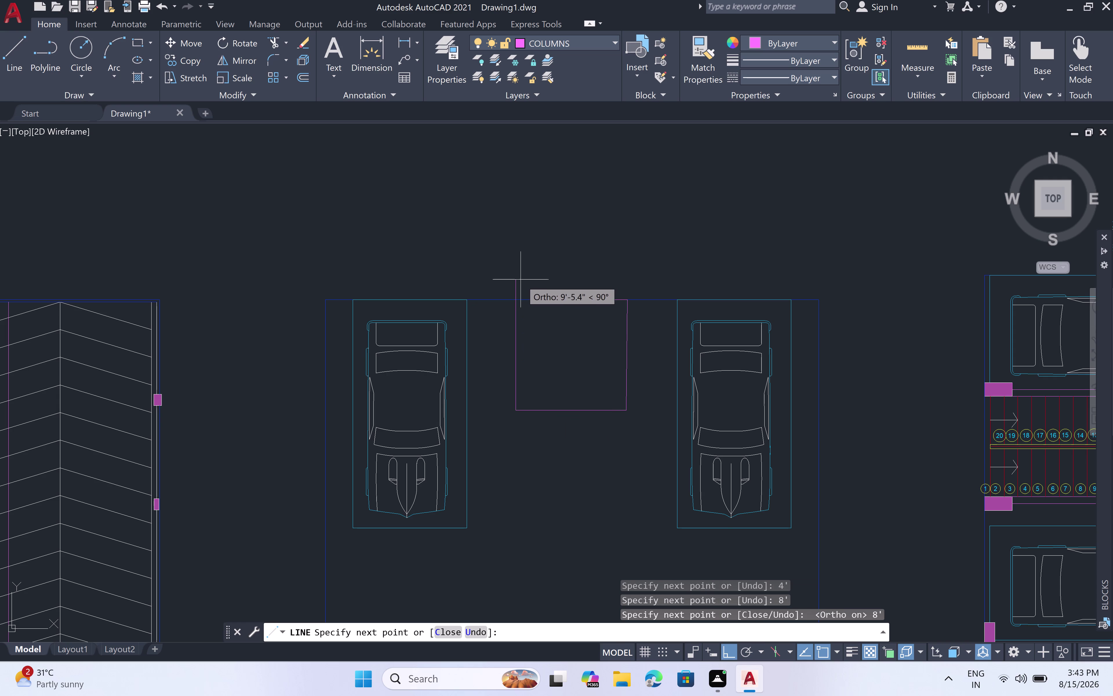
click(522, 292)
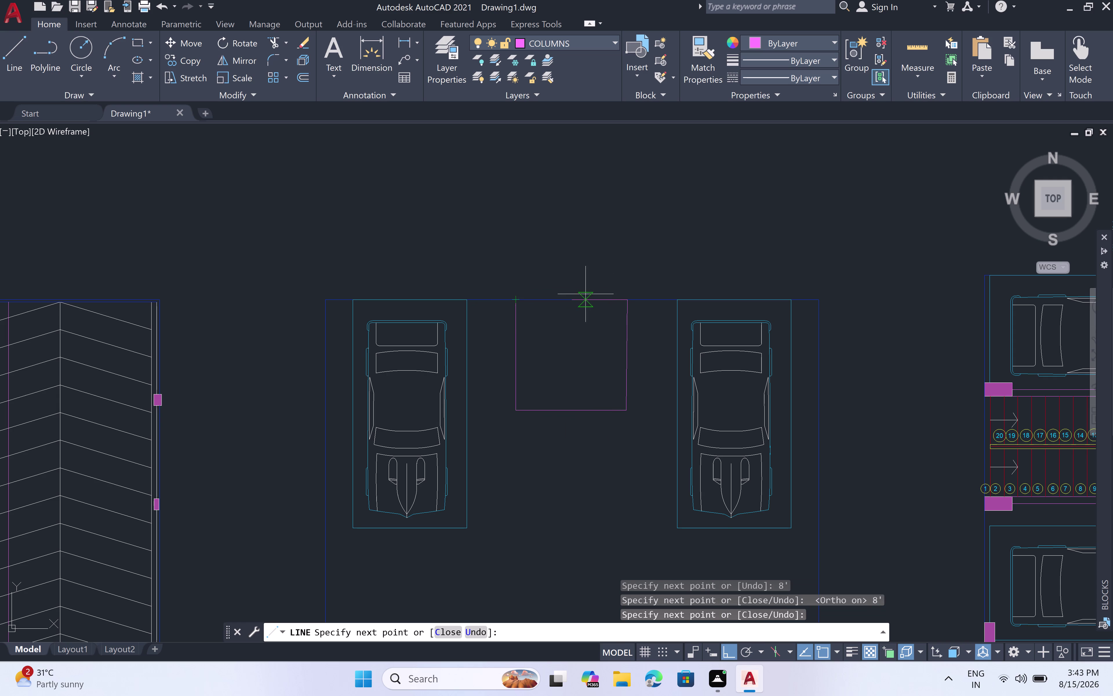
click(571, 300)
scroll(down, 3)
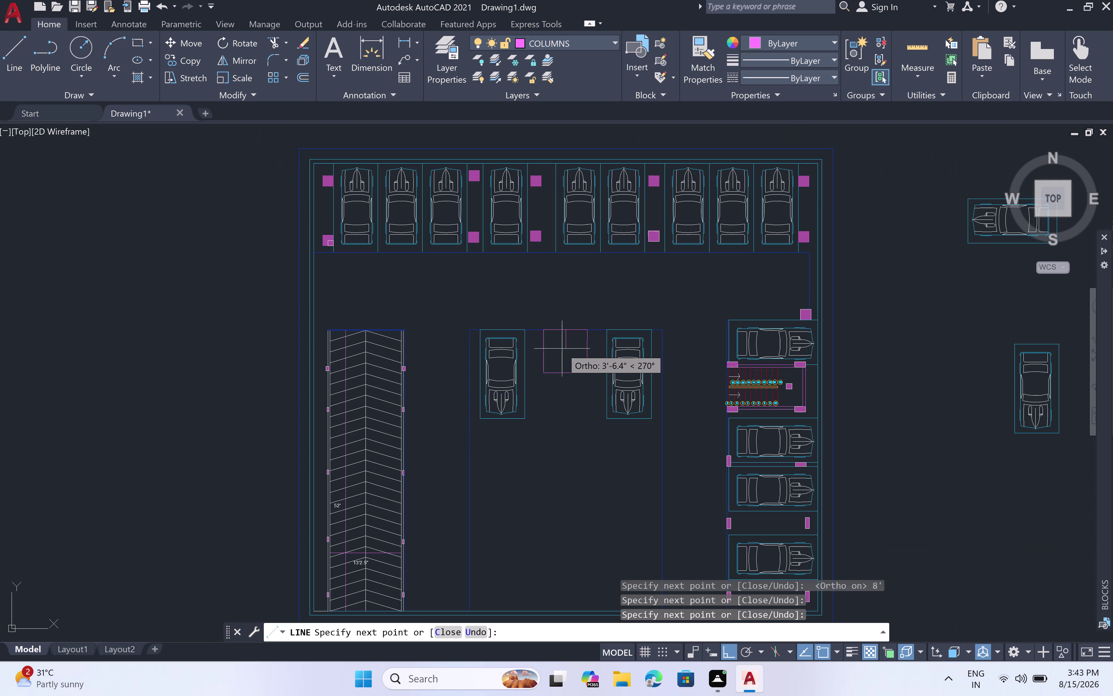
key(Escape)
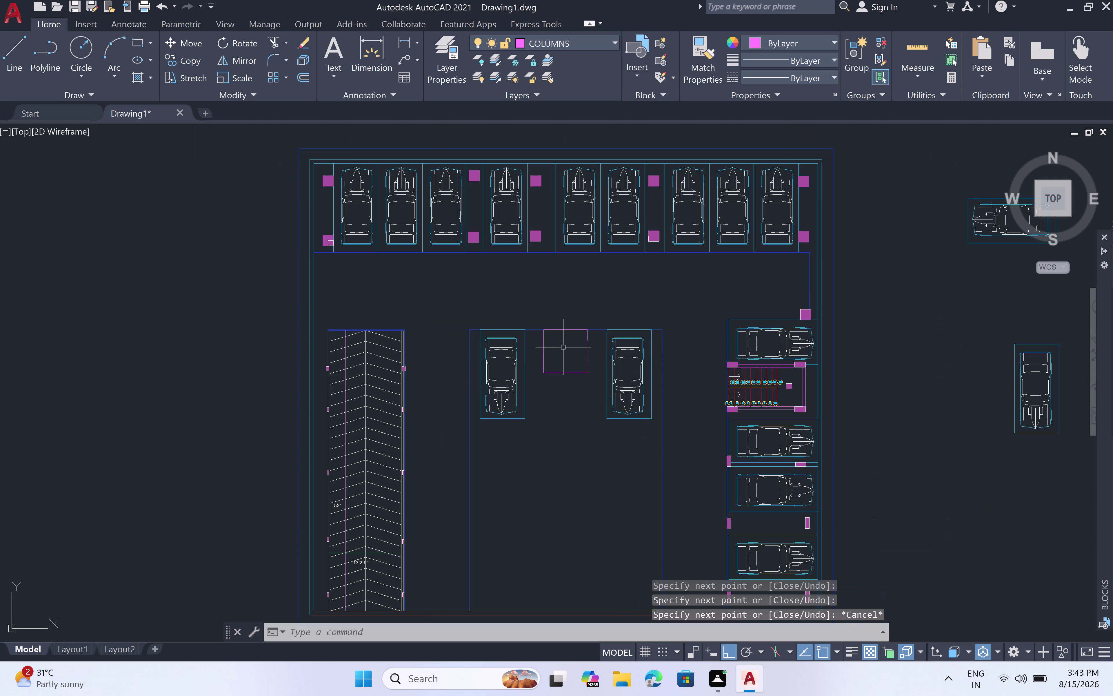
scroll(down, 3)
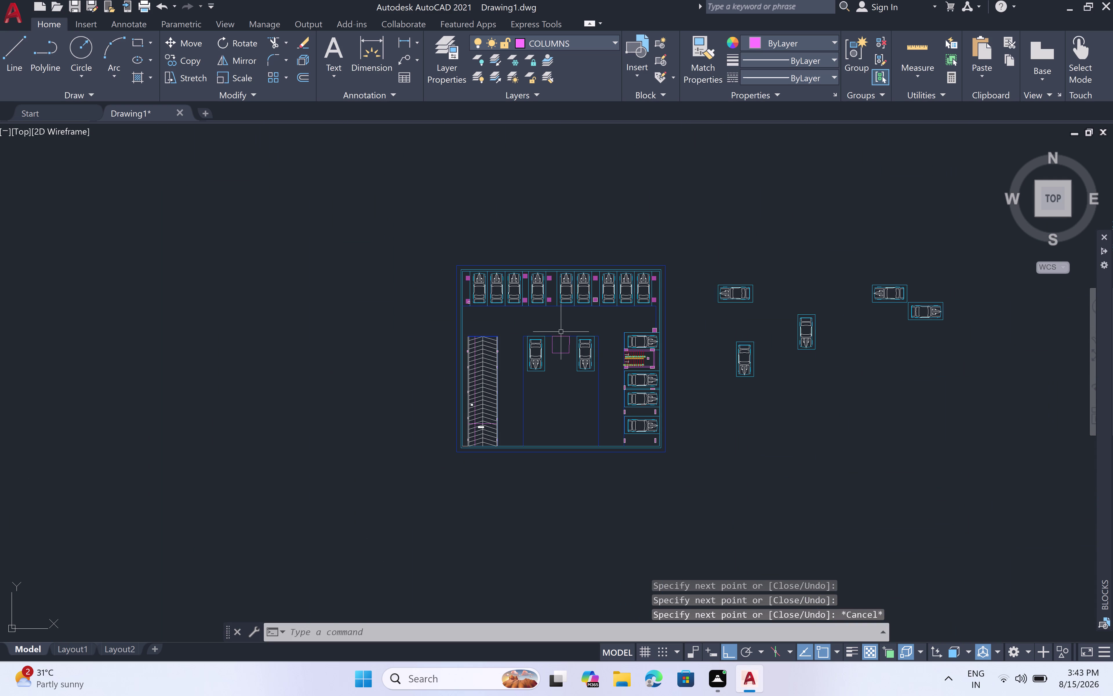
scroll(up, 3)
scroll(up, 3)
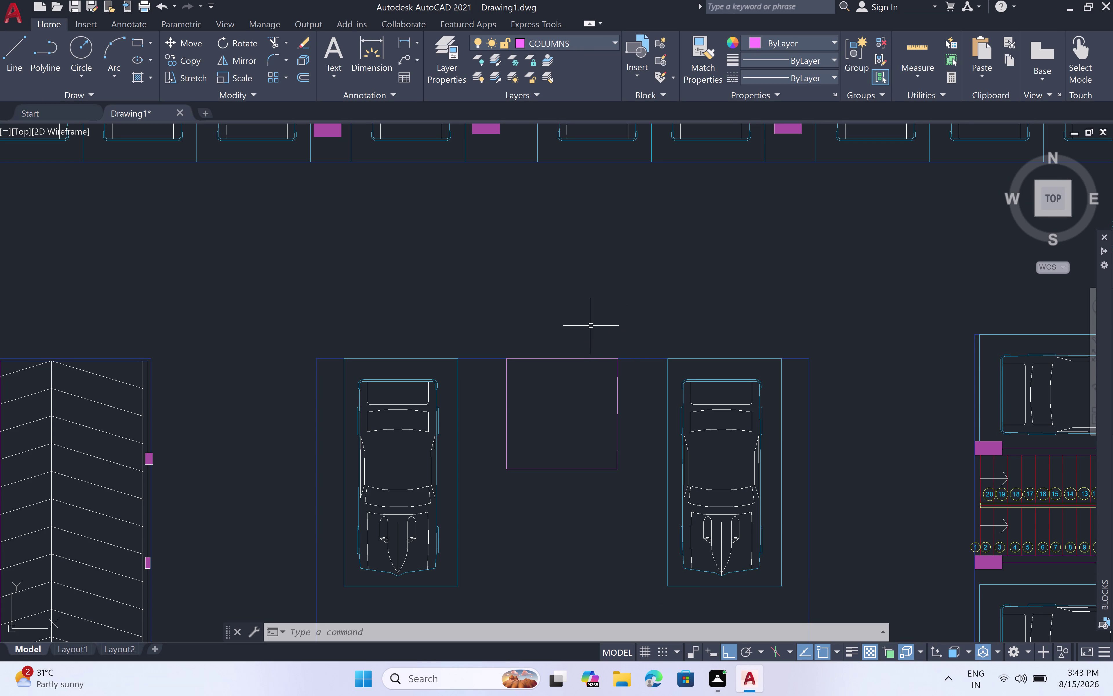
Start OFFSET with a 1' offset distance.
key(o)
text(f)
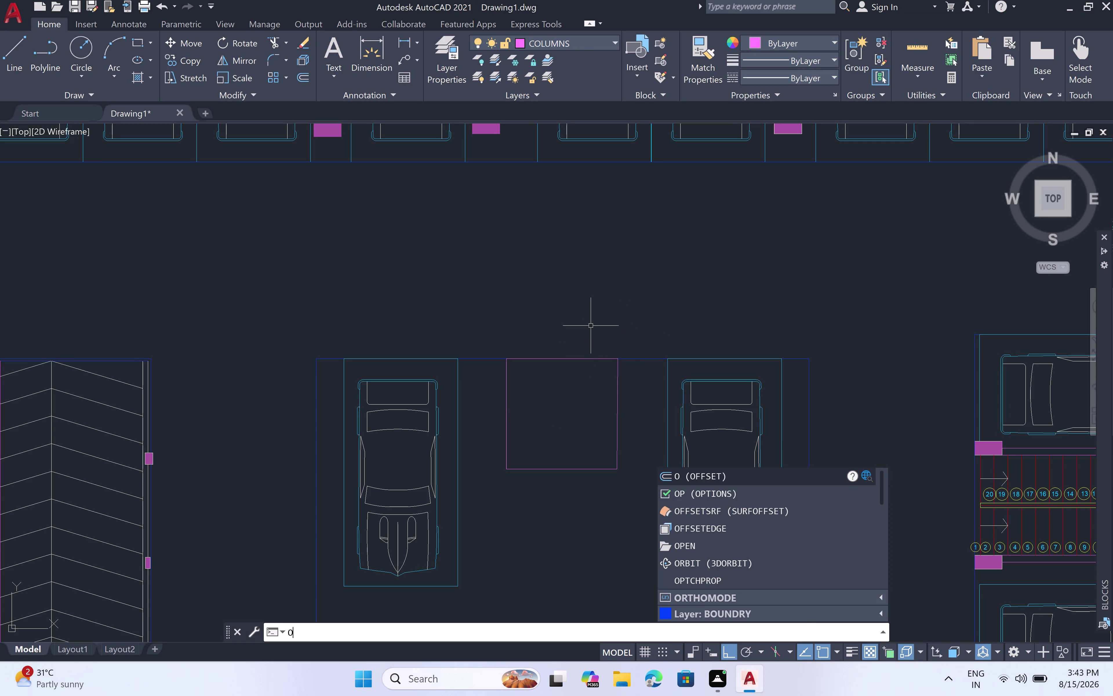
text(f)
key(space)
key(1)
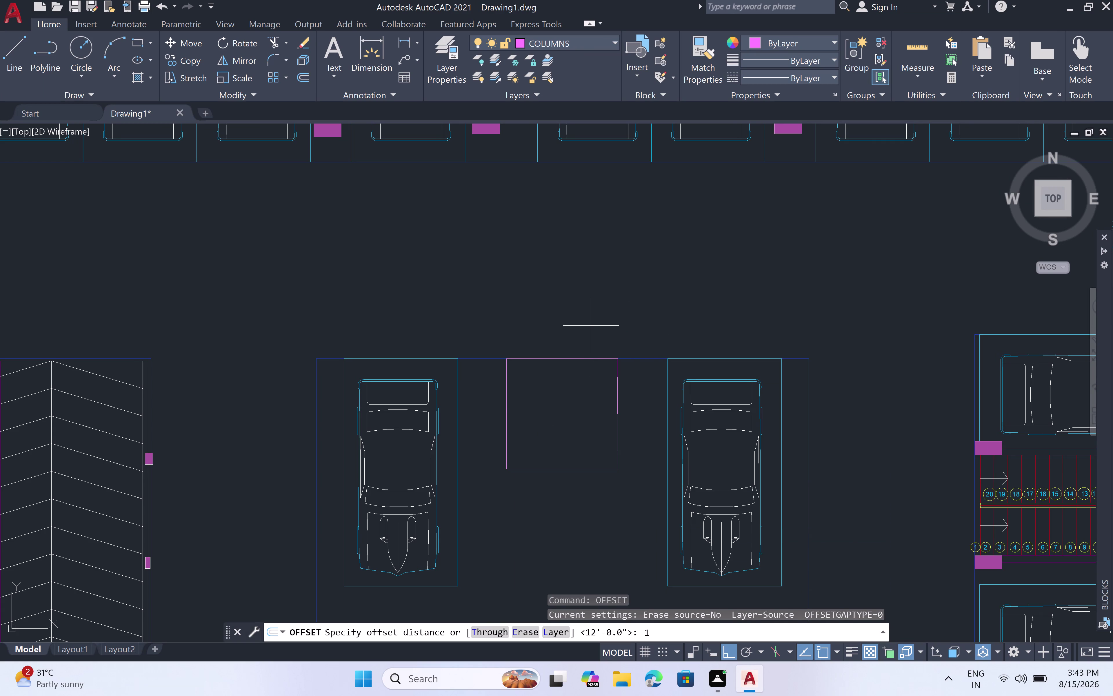
text(')
key(space)
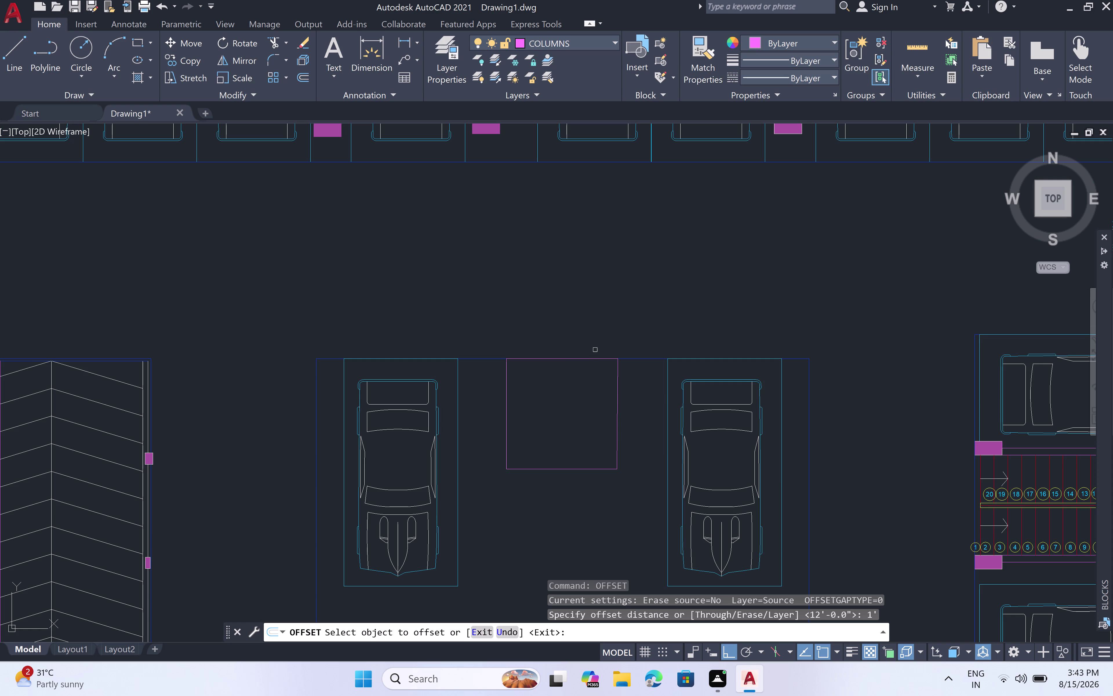
Offset the top, left, right and bottom lift box edges 1' inward.
click(580, 360)
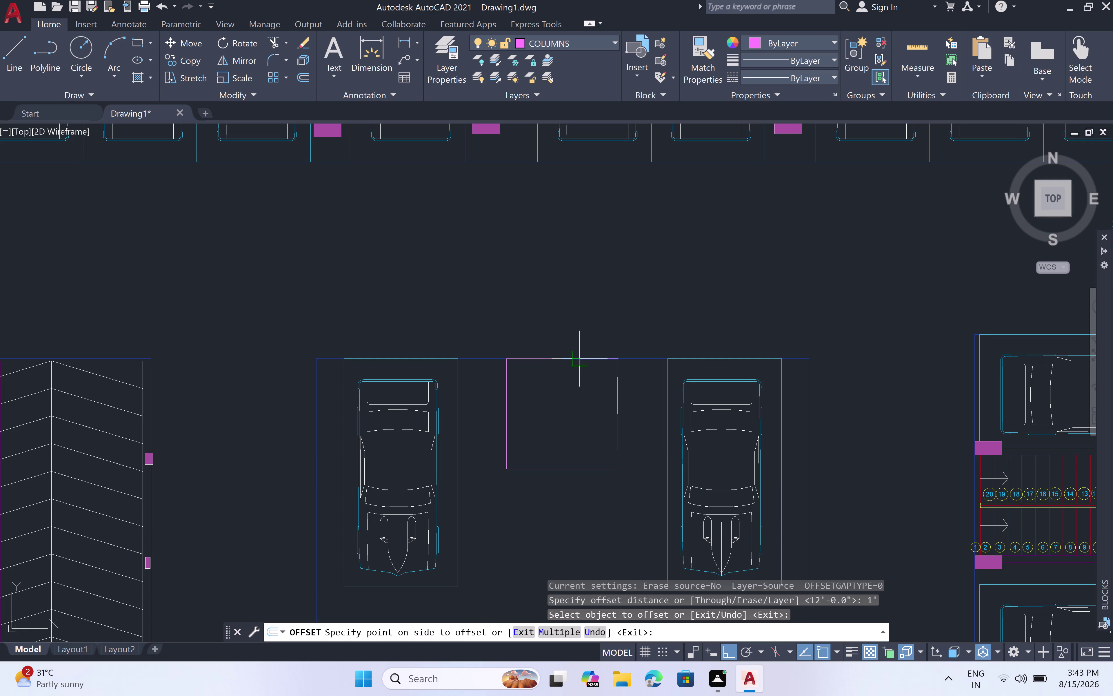
click(581, 397)
click(534, 360)
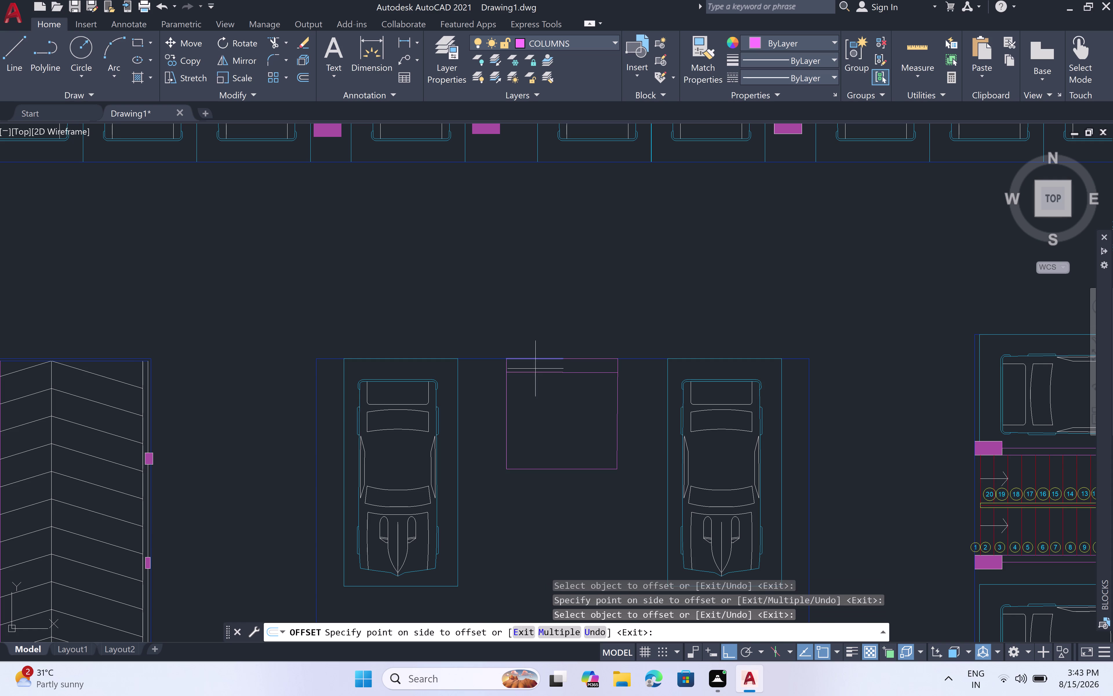
click(540, 390)
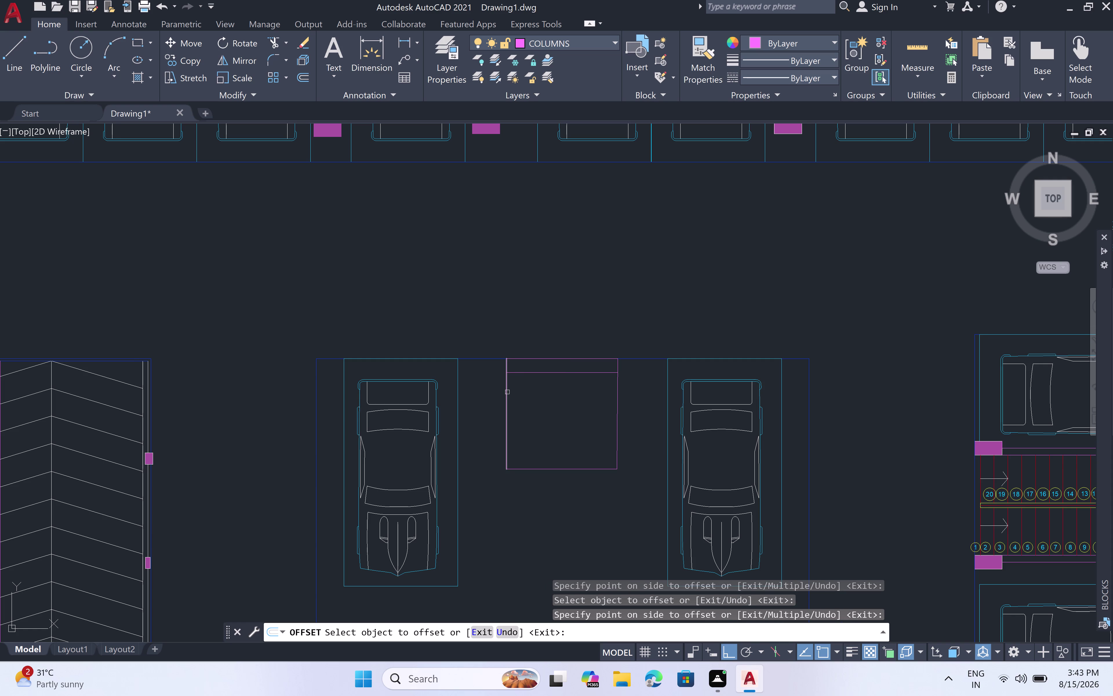
click(508, 392)
click(551, 401)
click(619, 407)
click(562, 404)
click(569, 470)
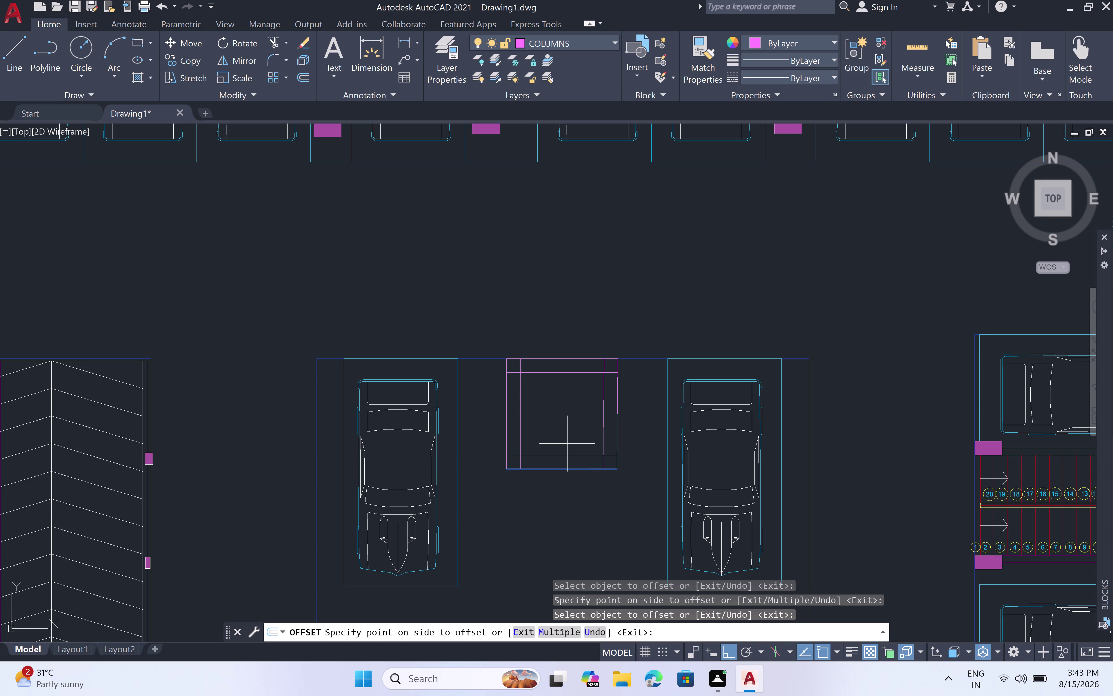
double_click(569, 435)
scroll(down, 3)
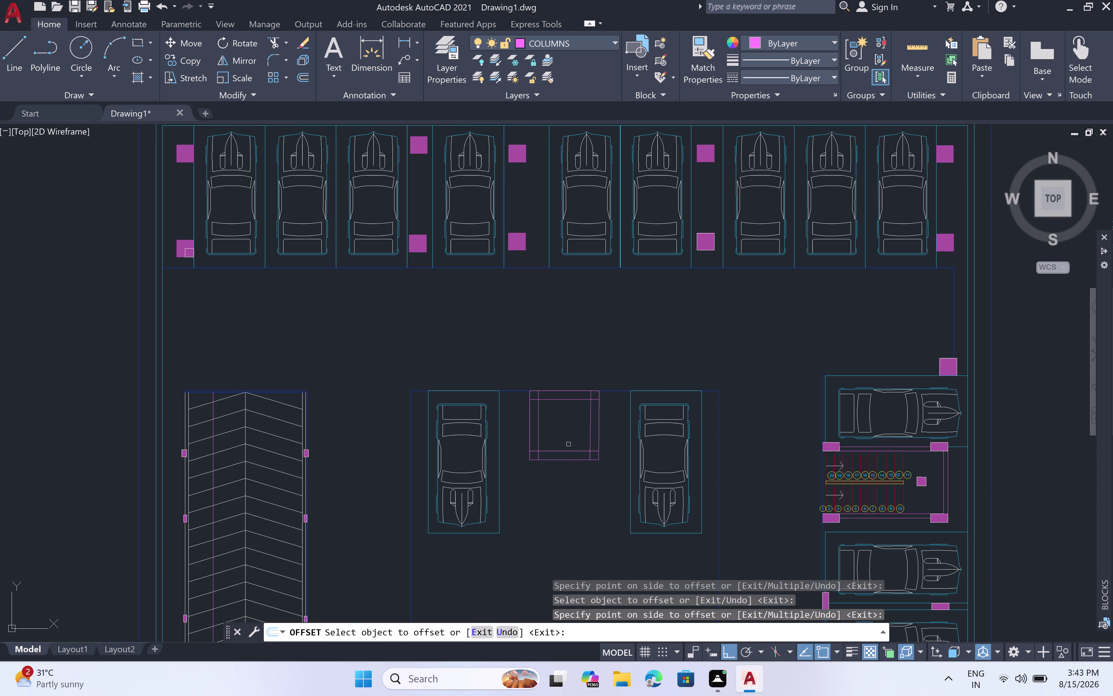
scroll(up, 3)
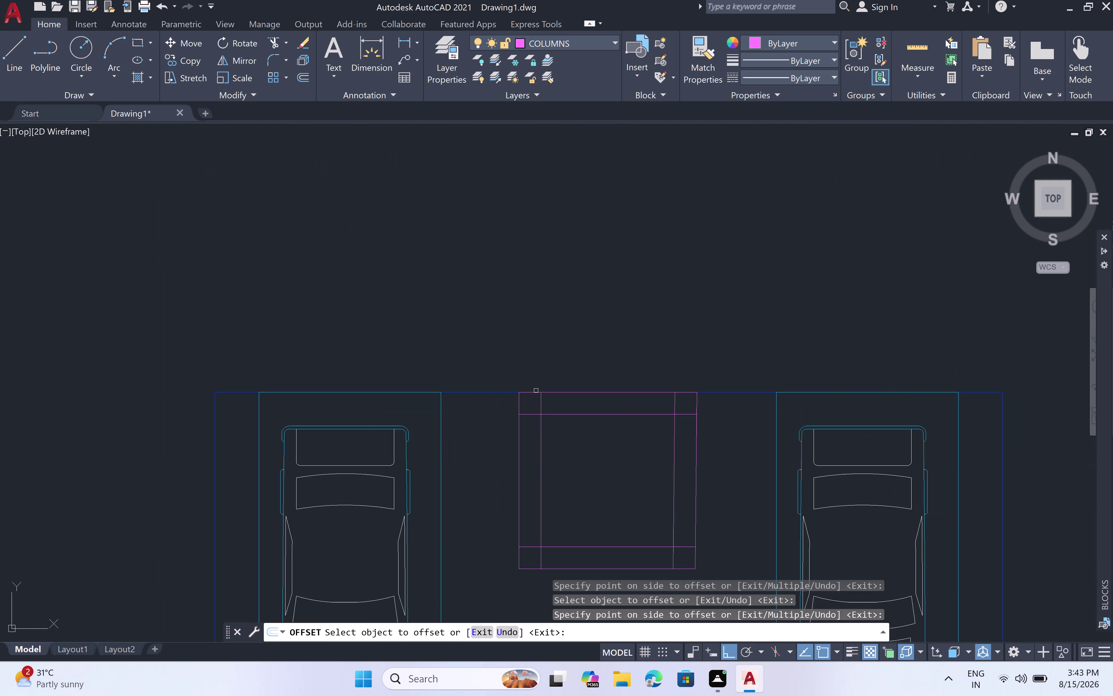
scroll(up, 3)
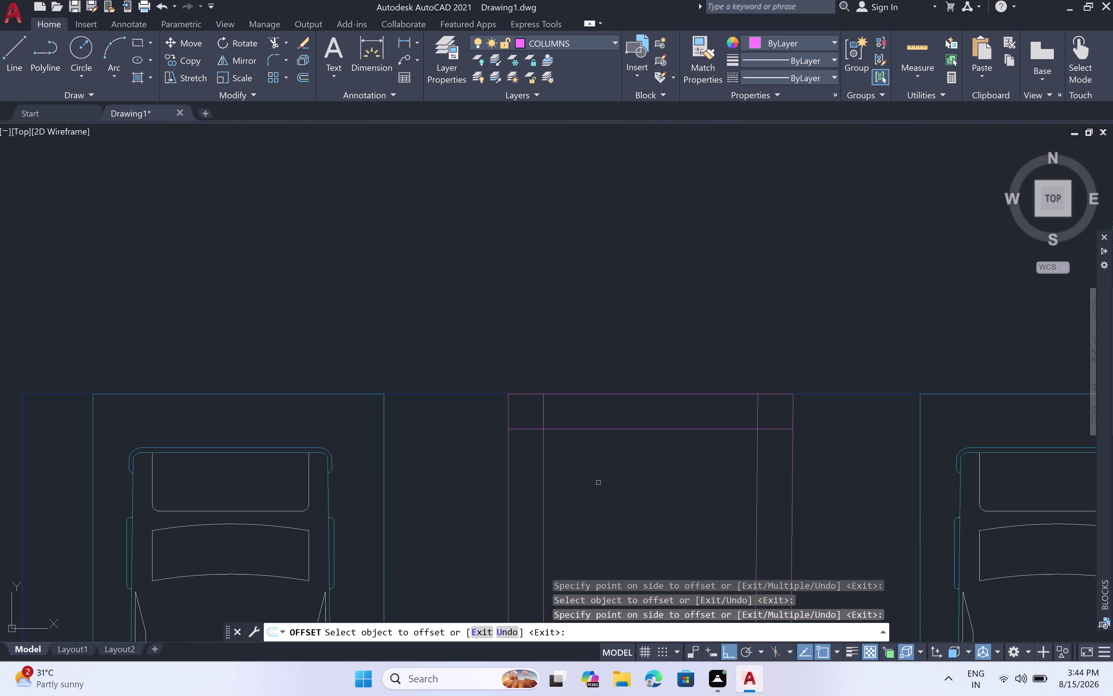
key(Escape)
text(tr)
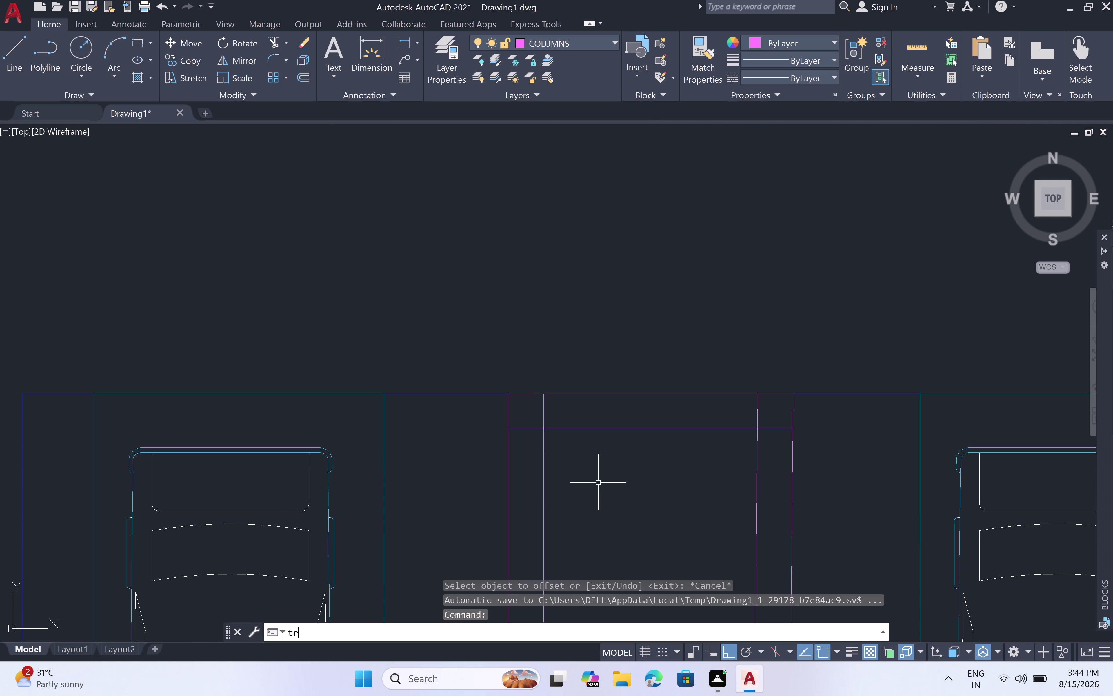
key(space)
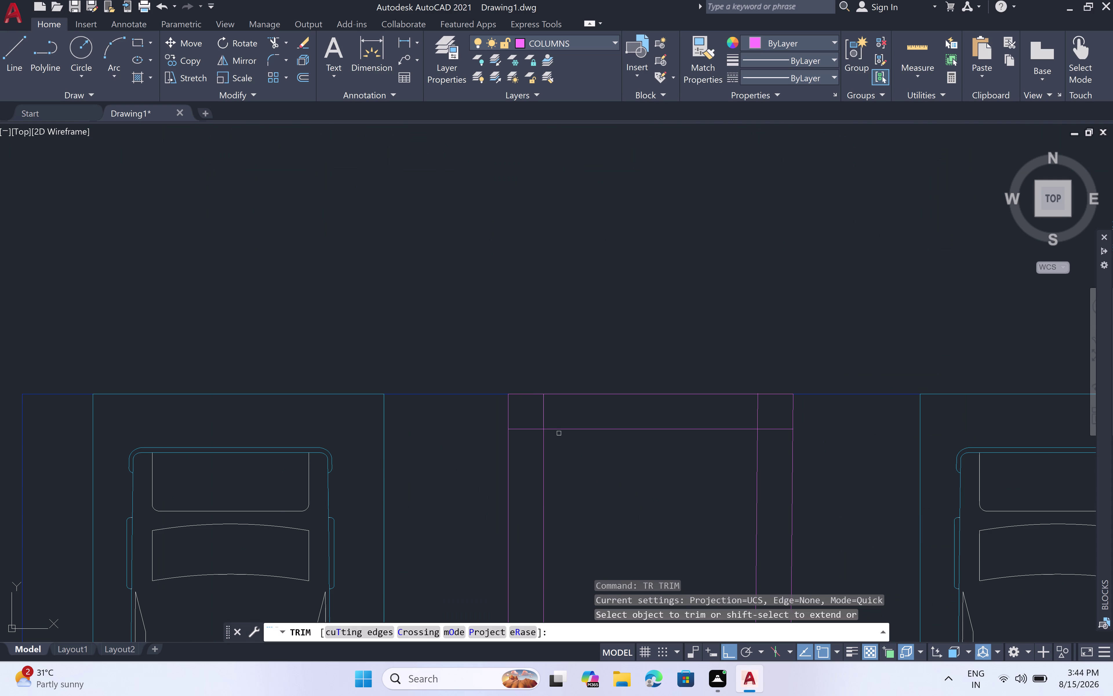
click(542, 415)
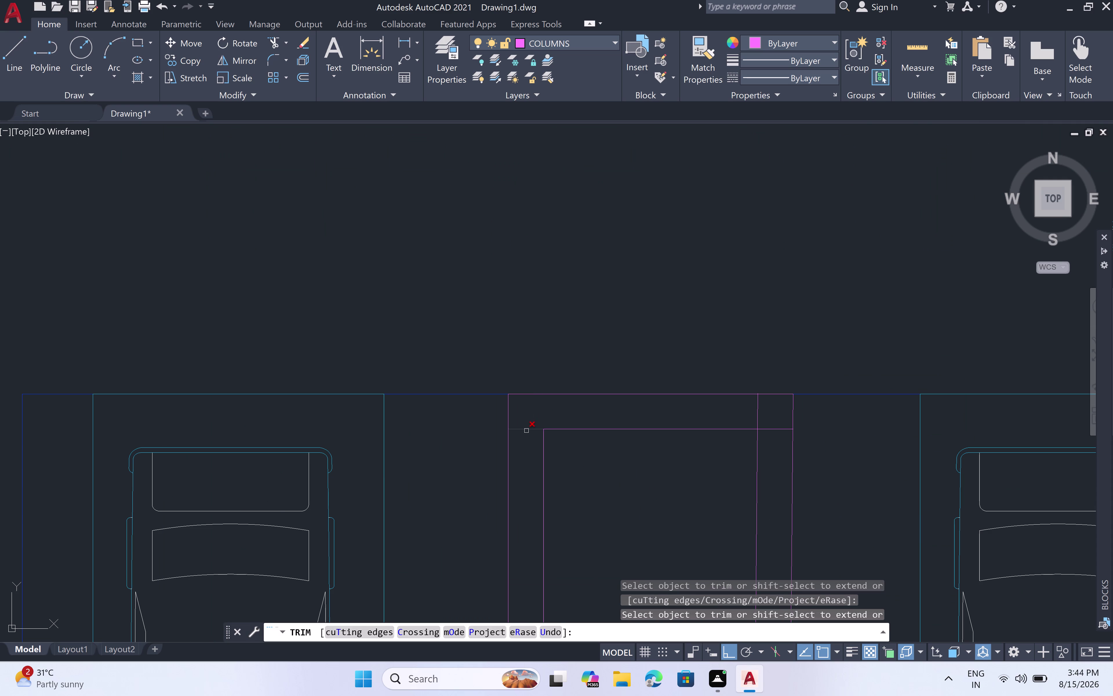
click(526, 431)
scroll(down, 3)
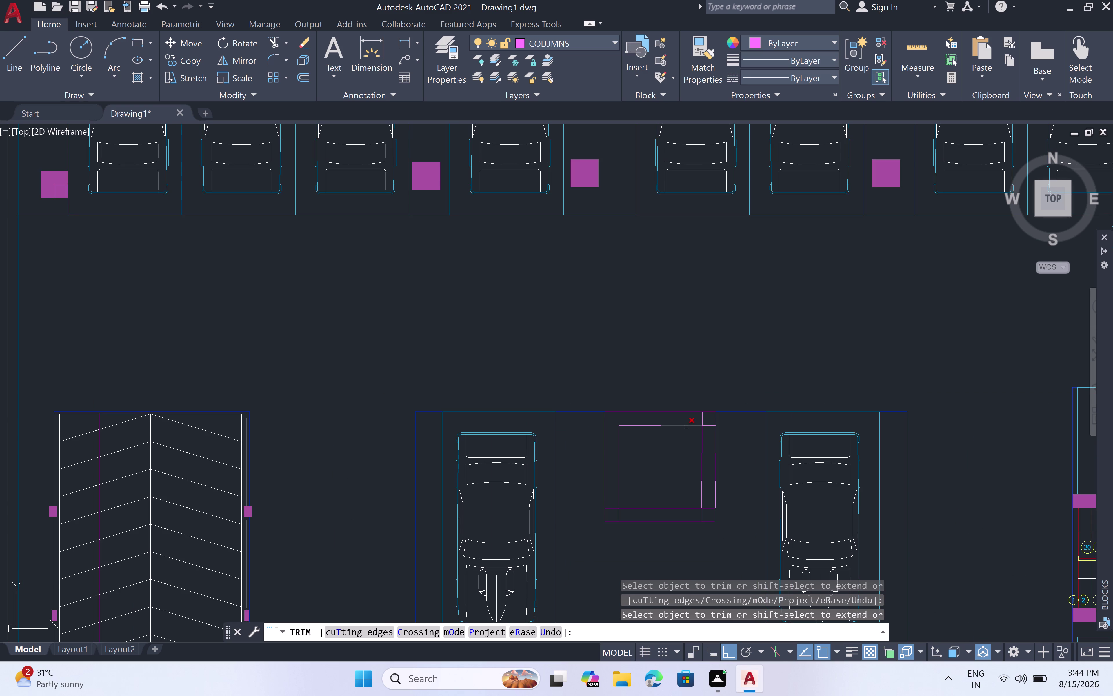
scroll(up, 3)
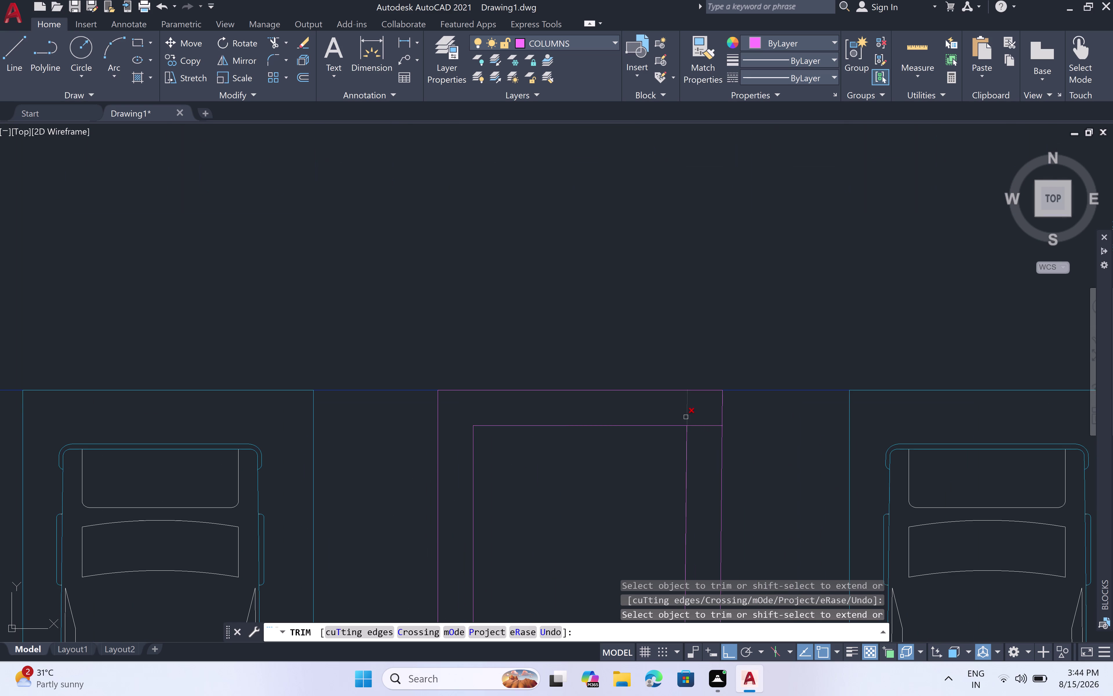
key(ctrl+z)
key(ctrl+z)
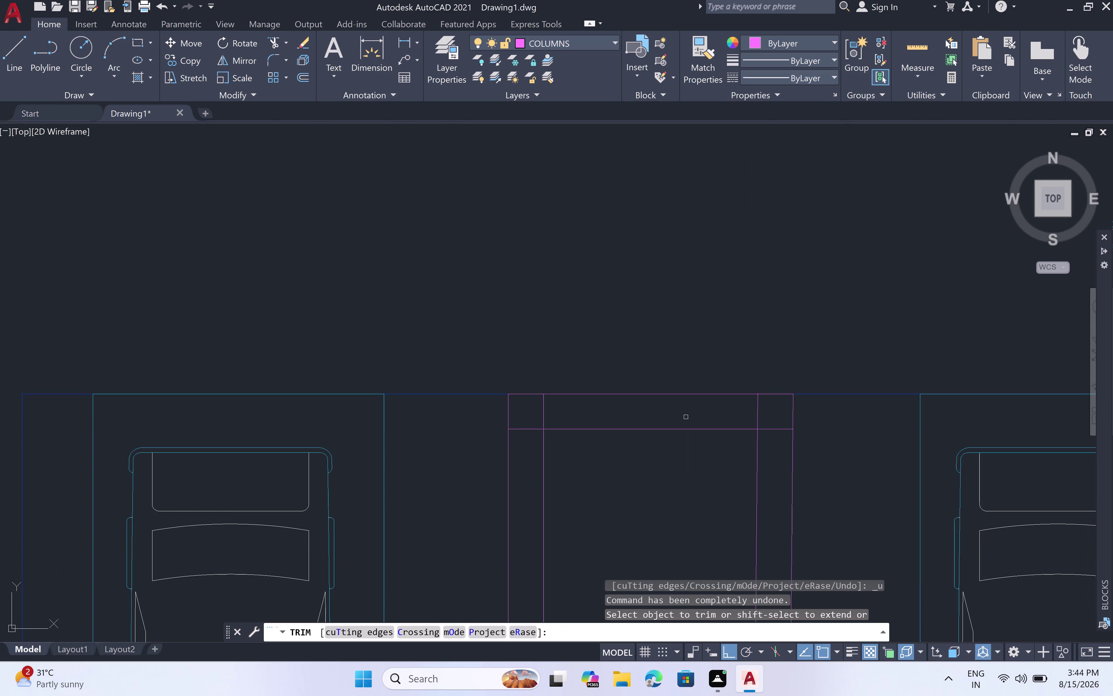
key(Escape)
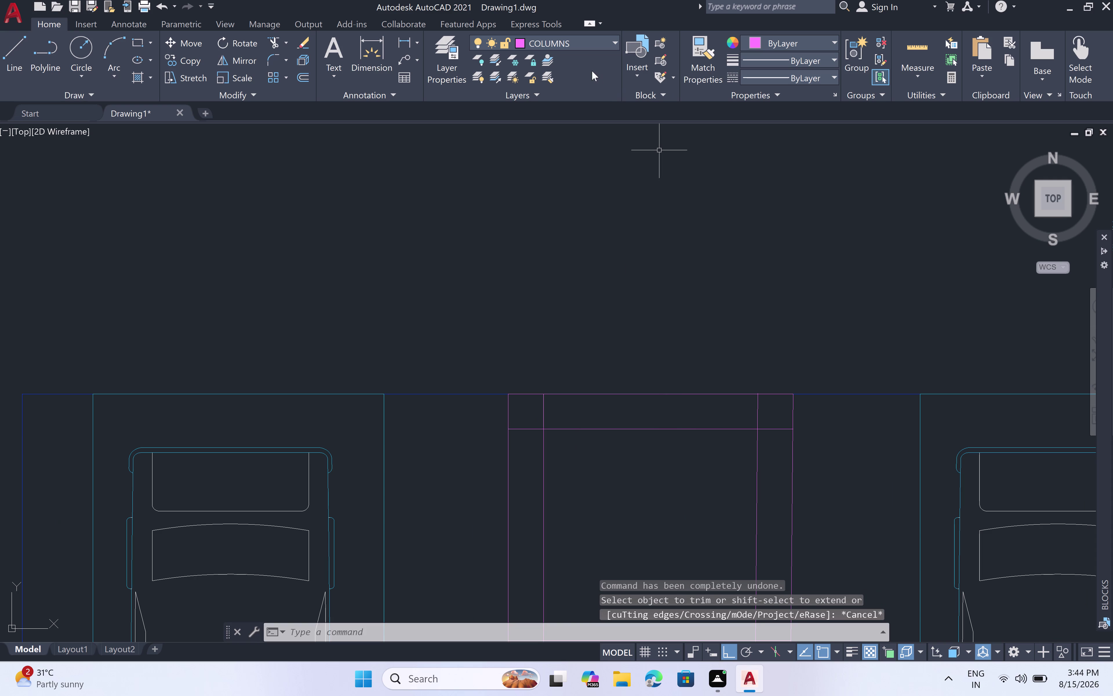
click(614, 41)
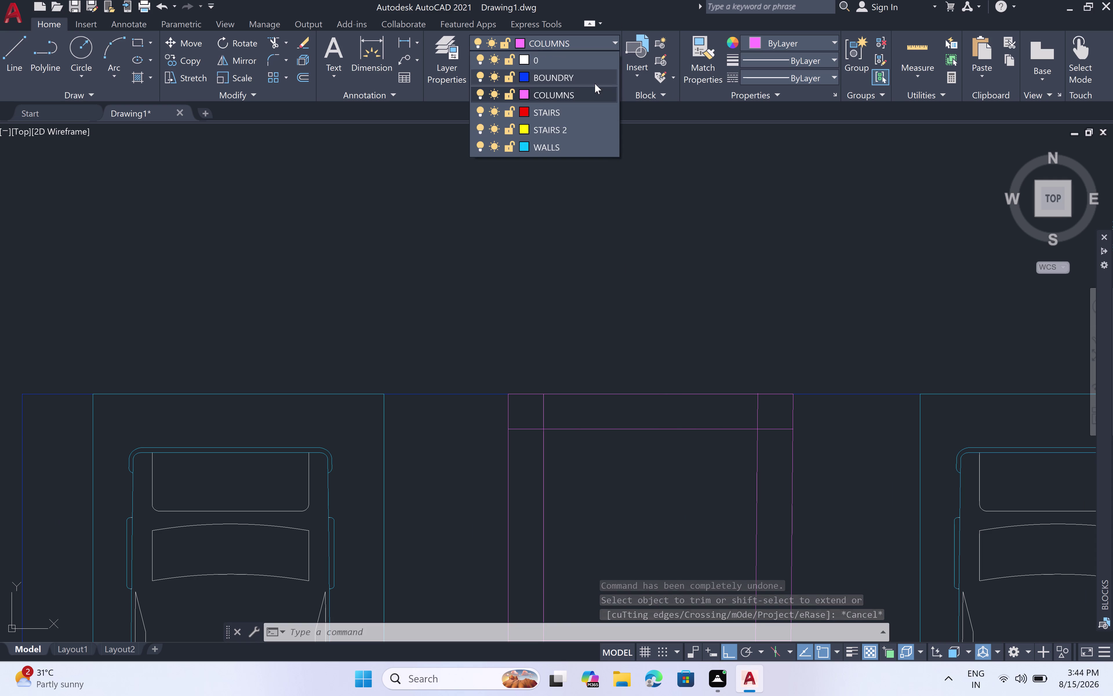
On layer 0, draw a closed 2' square at the lift box's top-left corner.
click(589, 64)
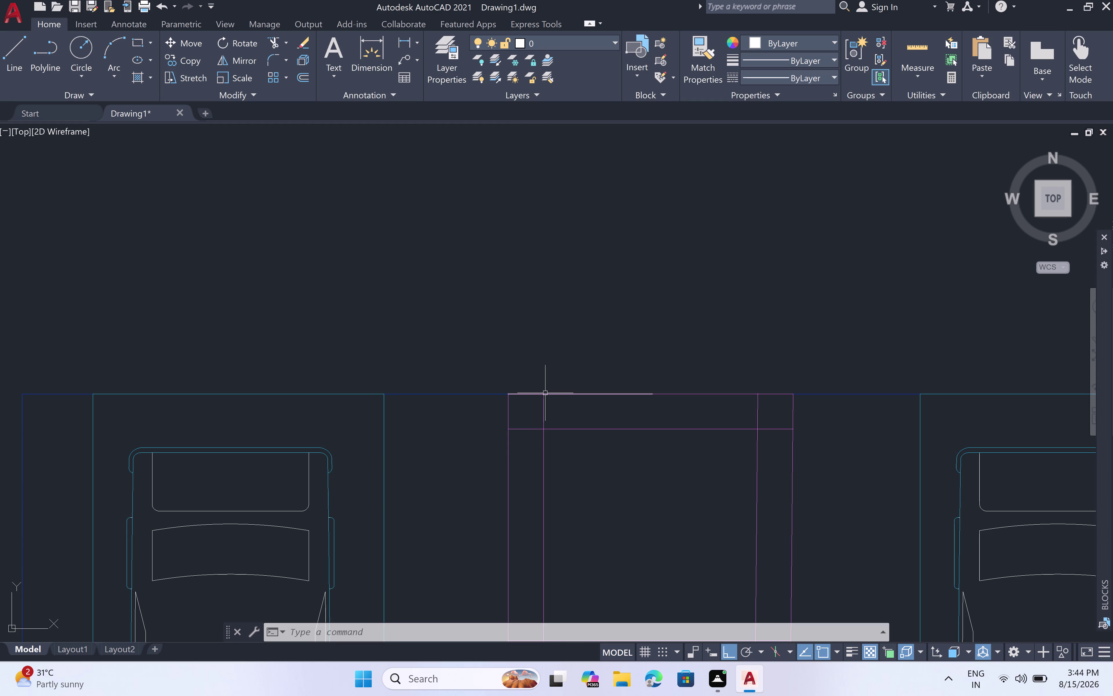
text(l)
key(space)
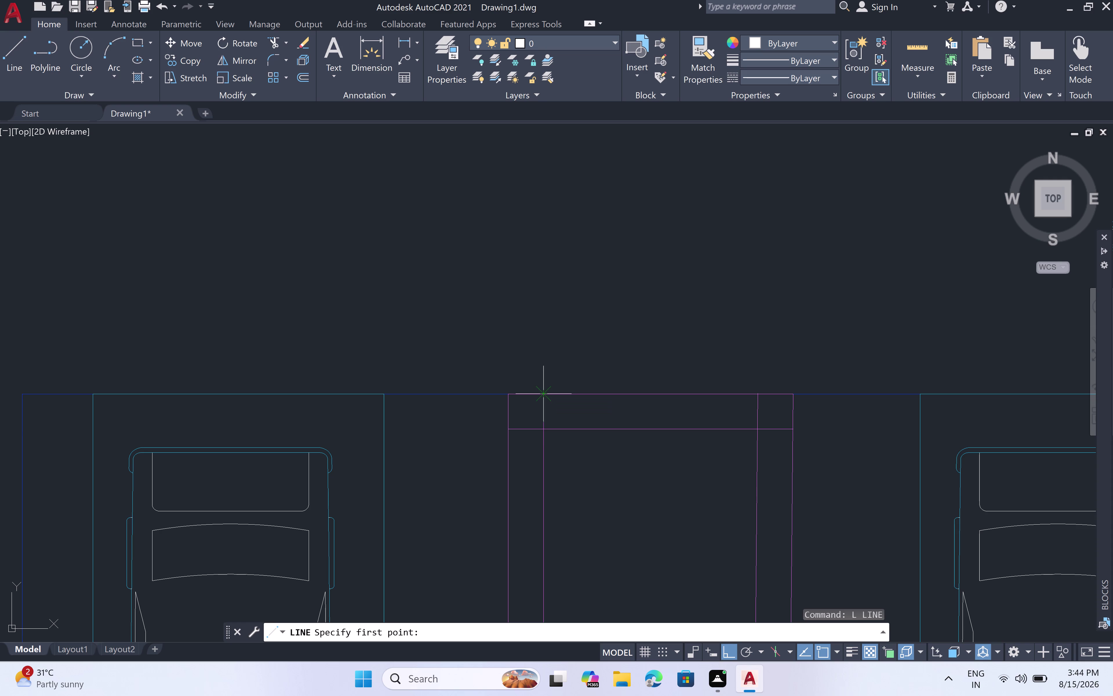
click(545, 393)
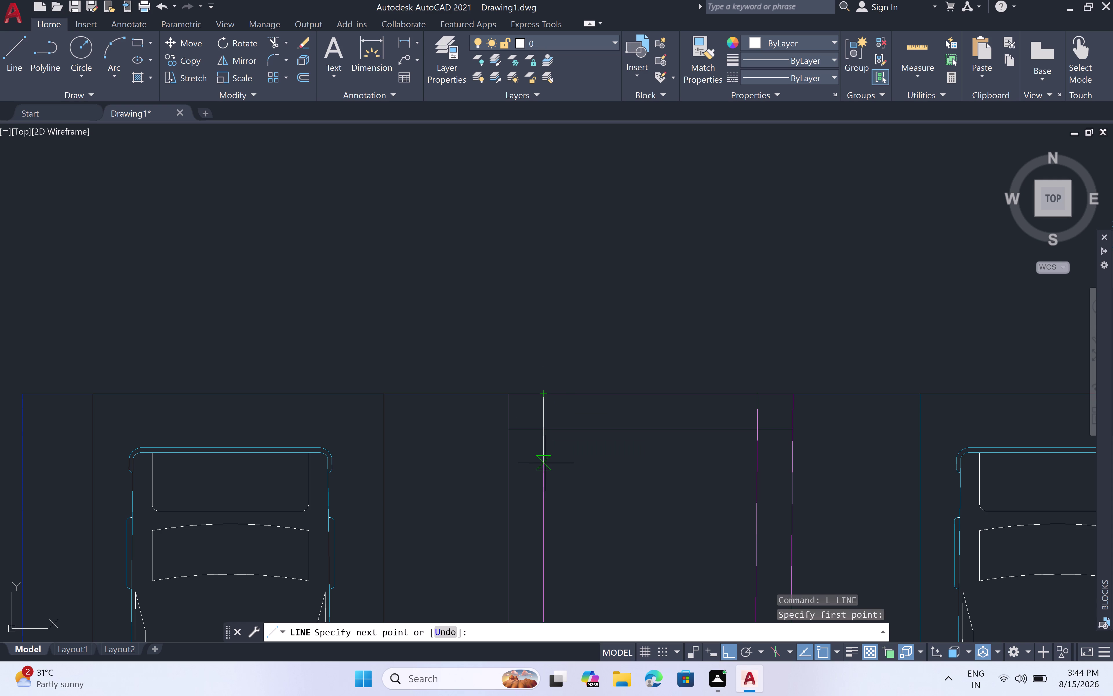
key(2)
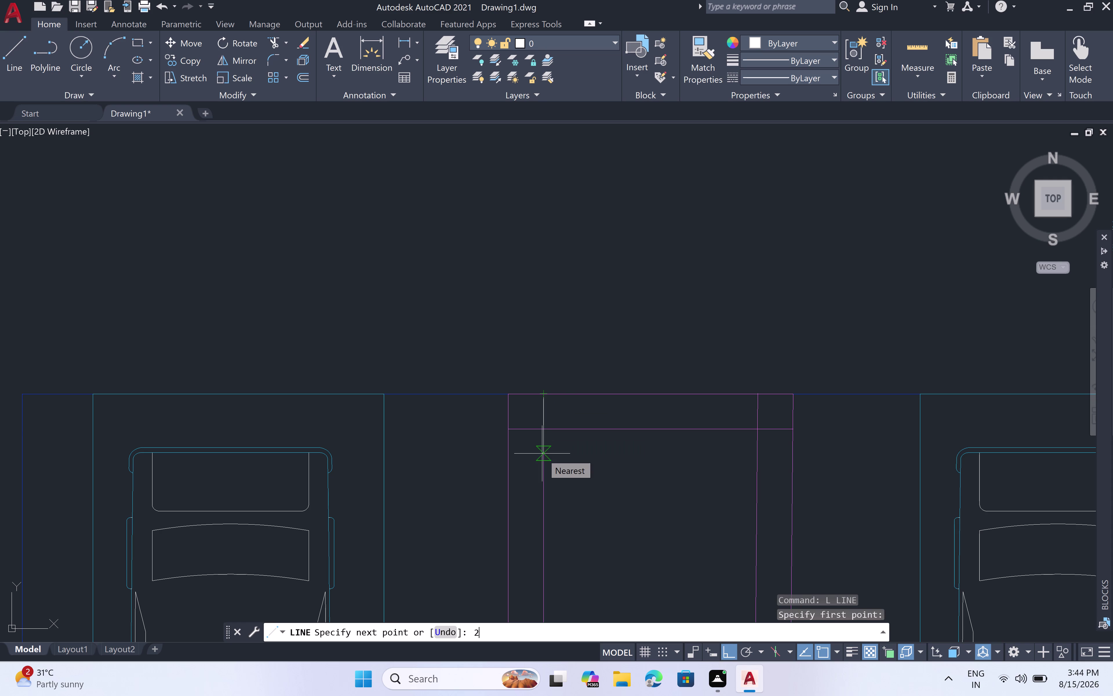
text(')
key(space)
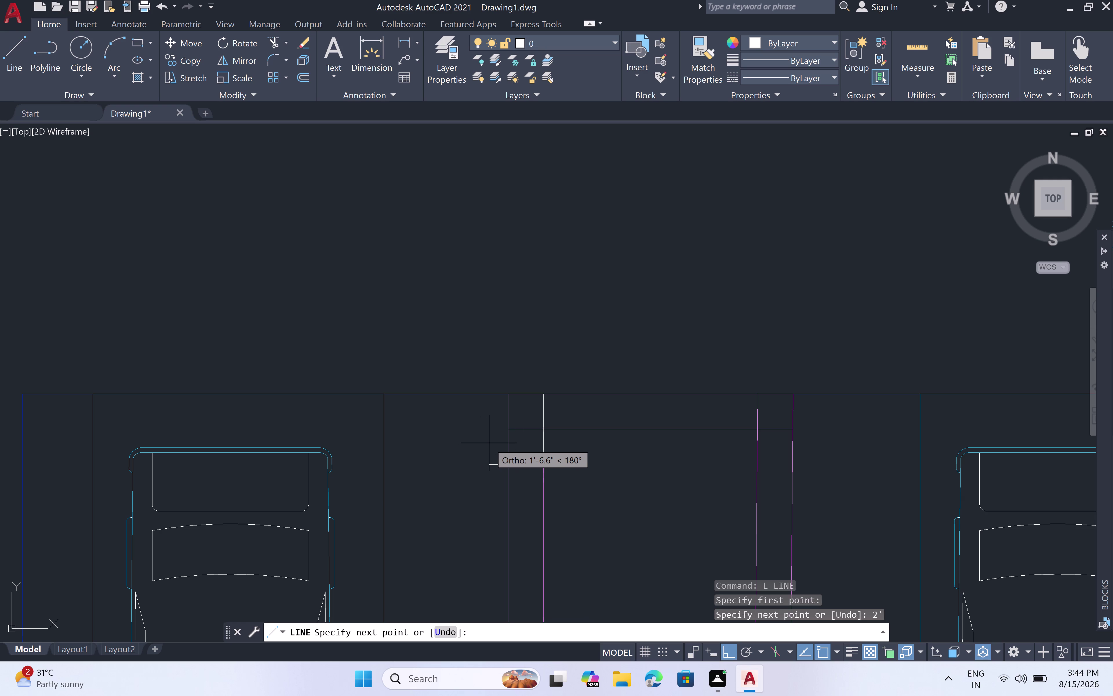
key(2)
text(')
key(space)
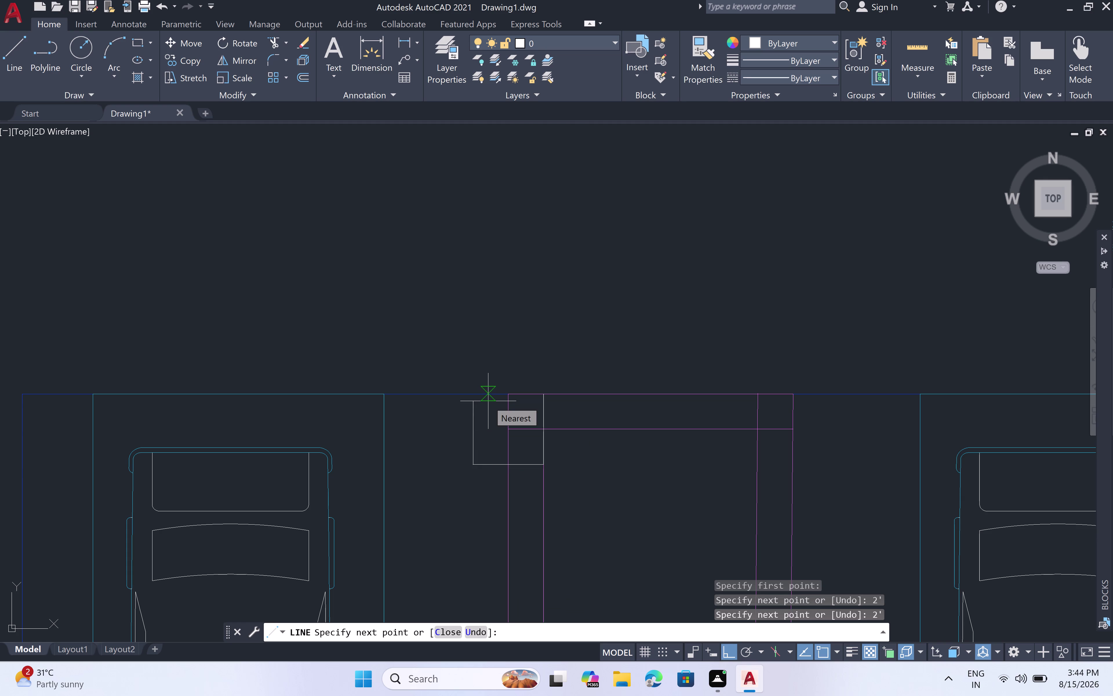
click(469, 395)
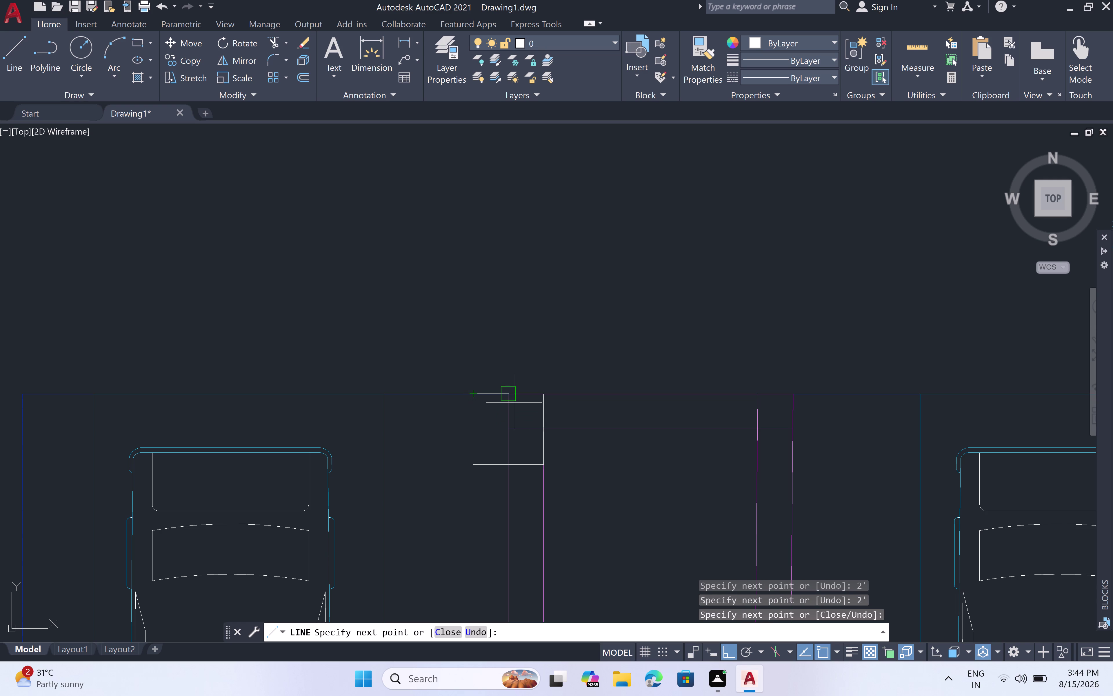
click(537, 393)
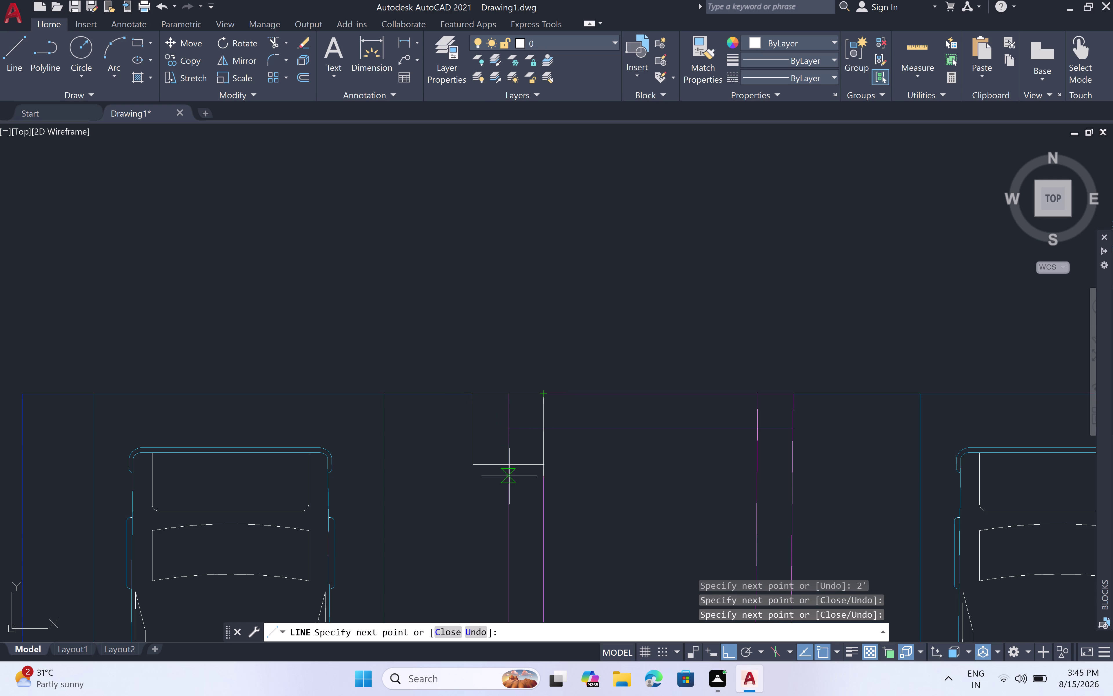
key(Escape)
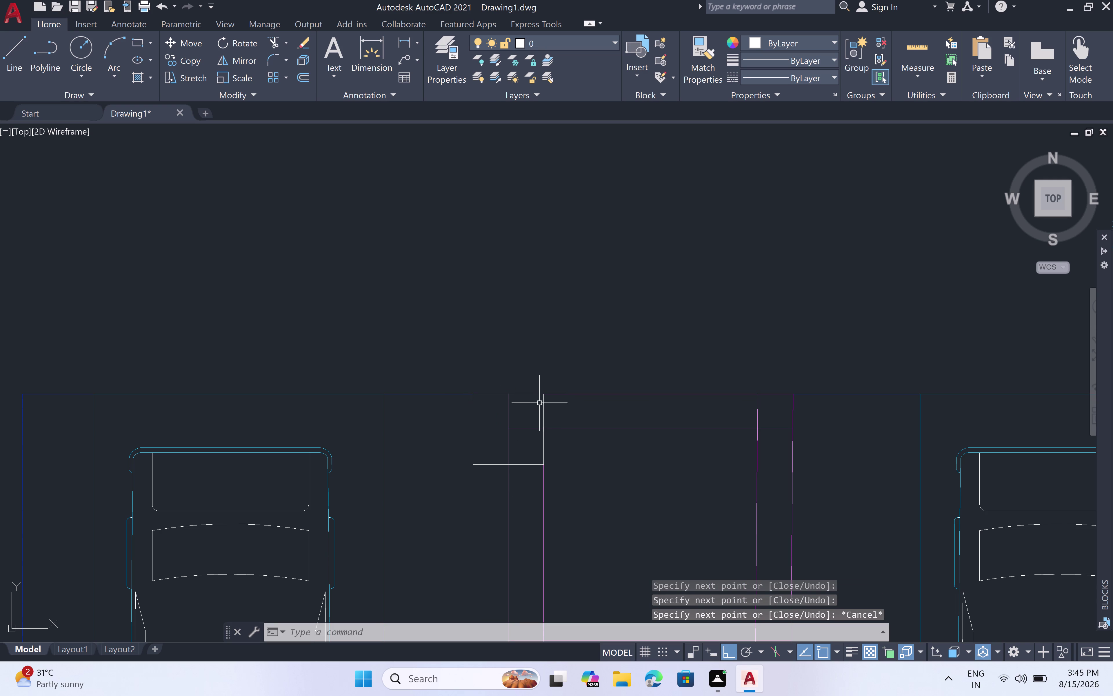
Select the four edges of the corner square.
double_click(540, 392)
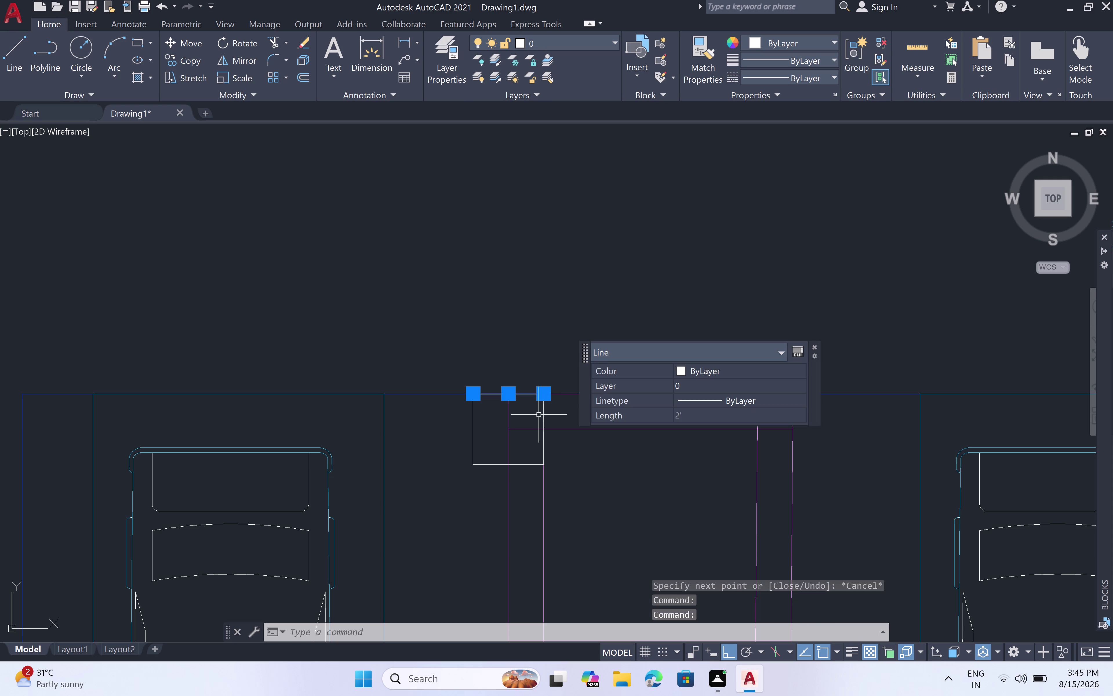
click(544, 415)
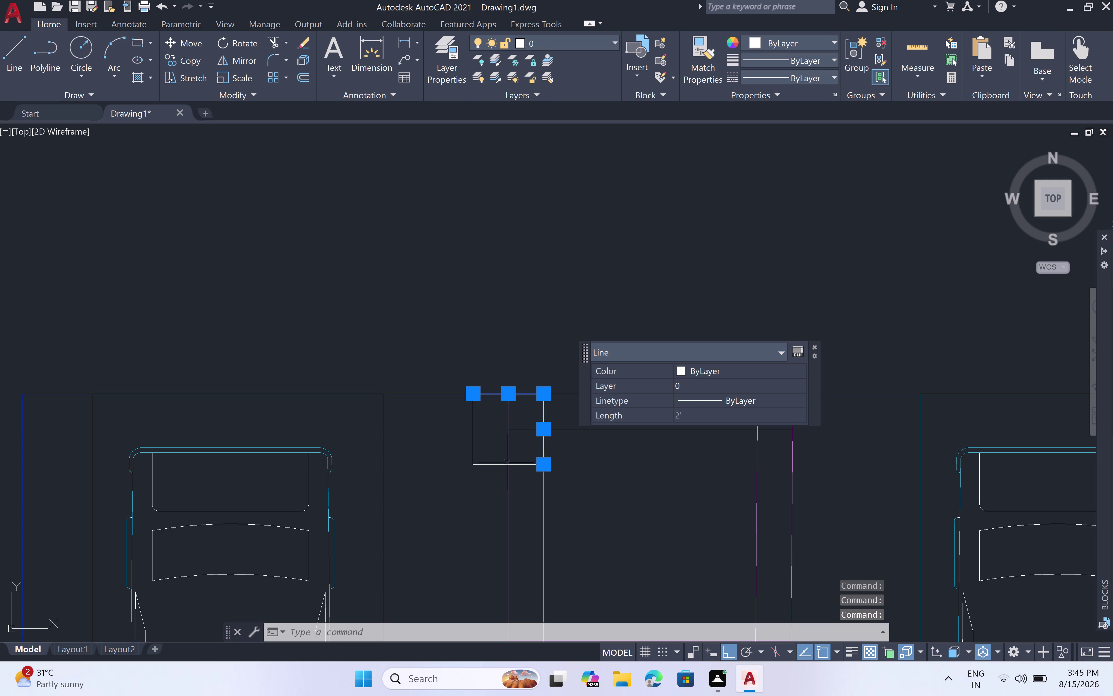
click(499, 464)
click(473, 434)
text(c)
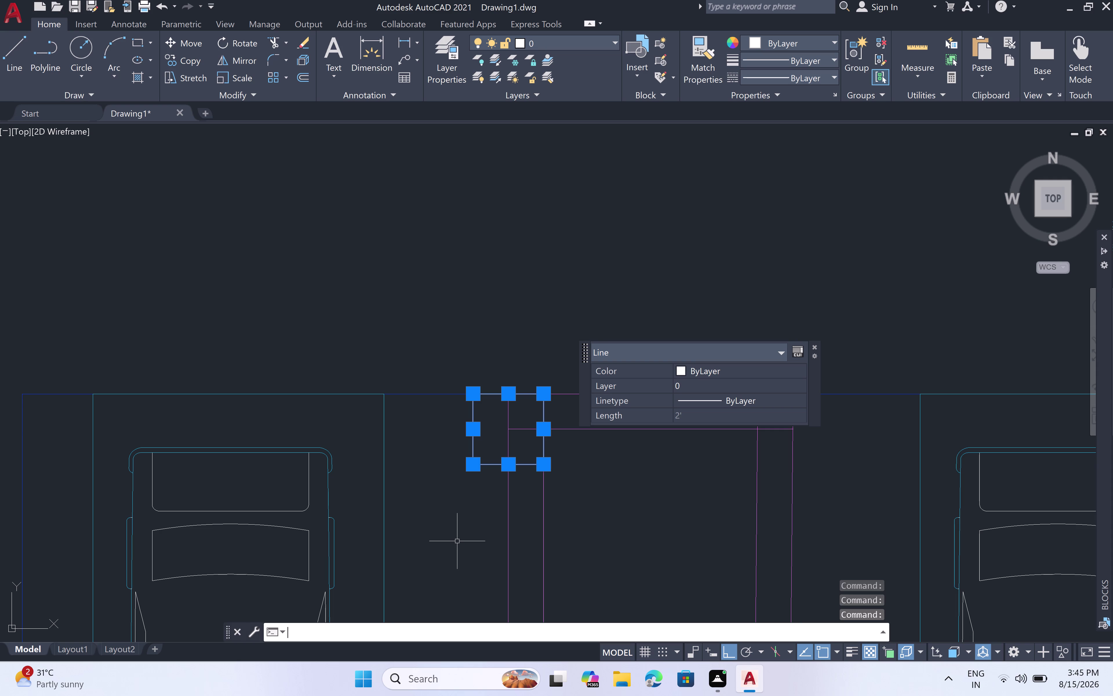
Copy the 2' square to the lift box's top-right corner.
text(o)
key(space)
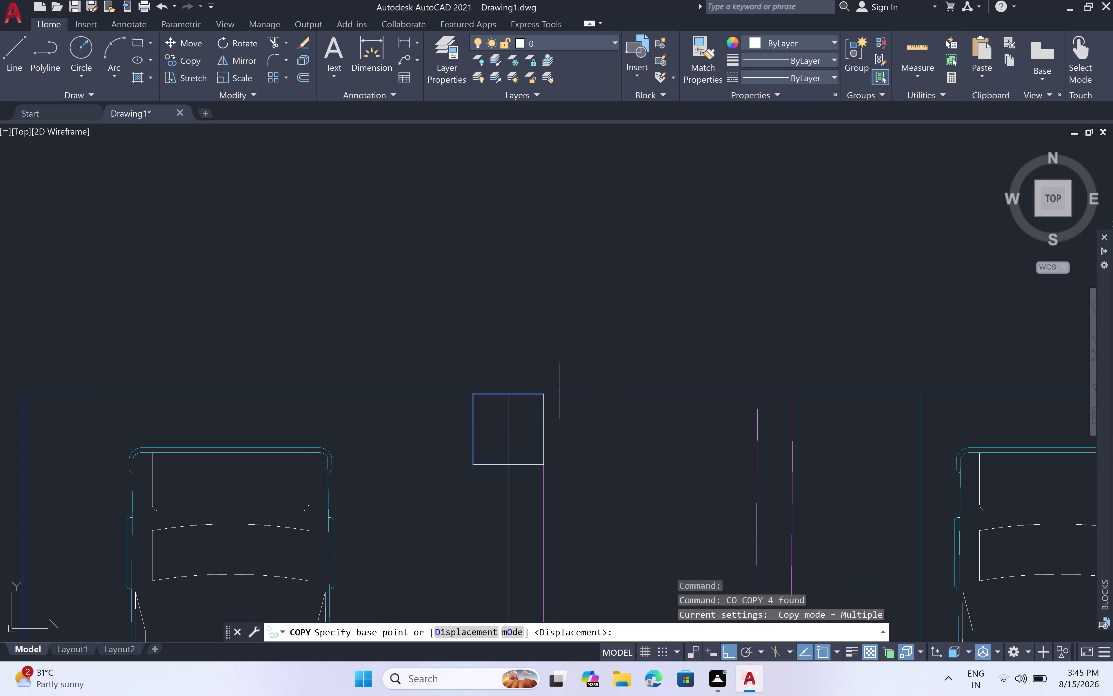
double_click(473, 392)
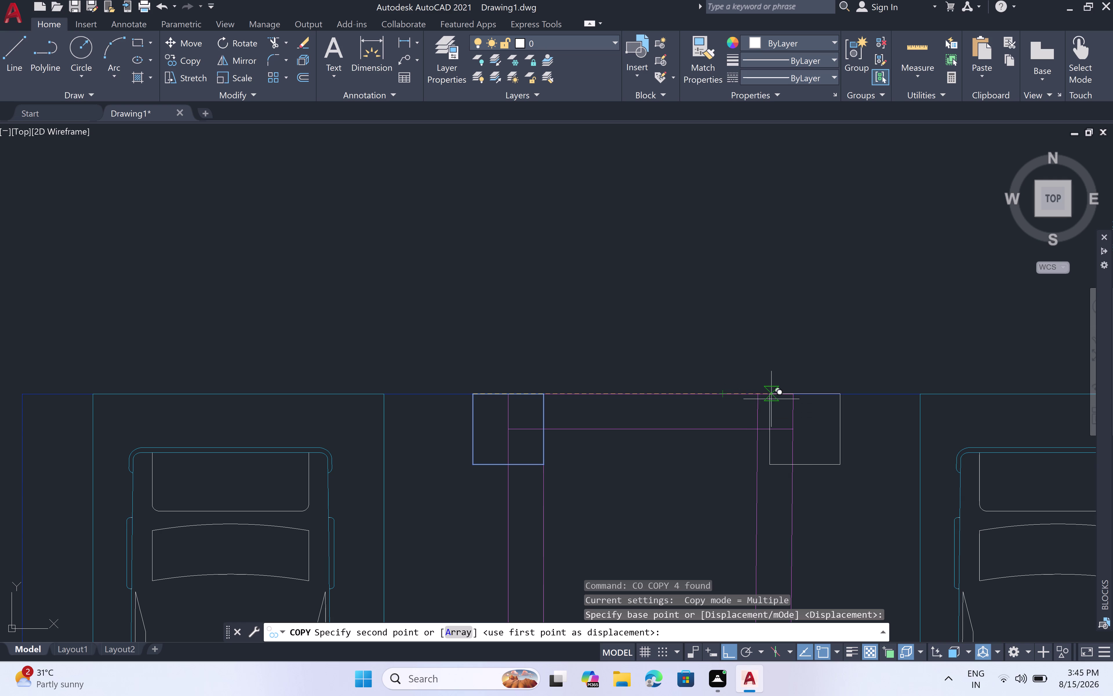
scroll(up, 3)
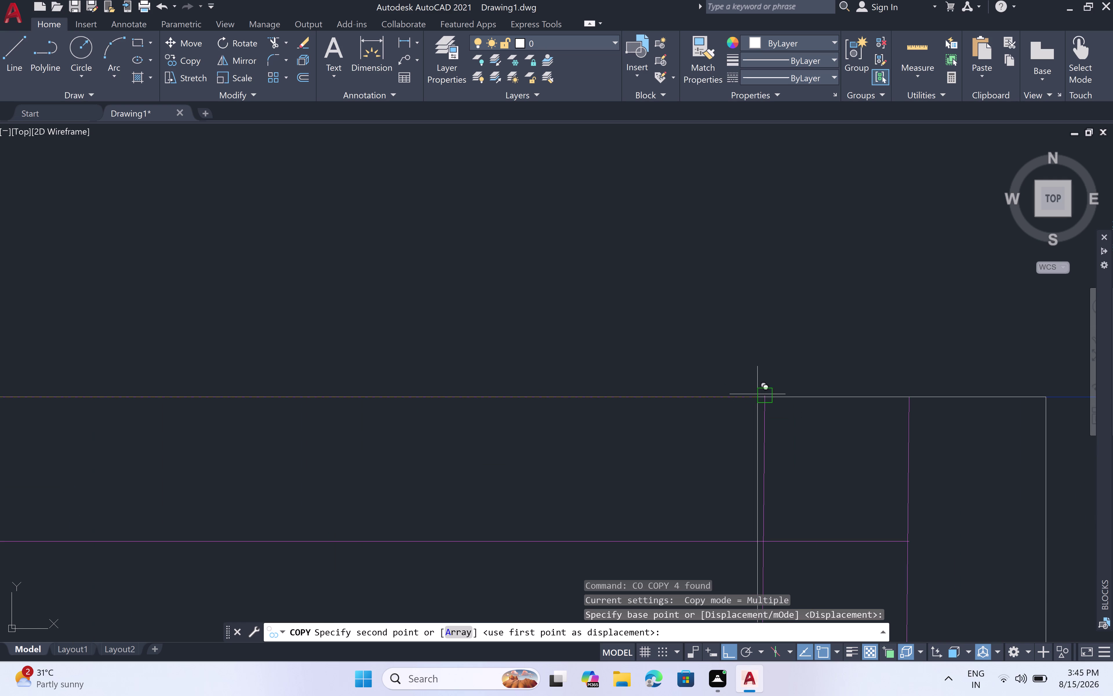
click(758, 394)
scroll(down, 3)
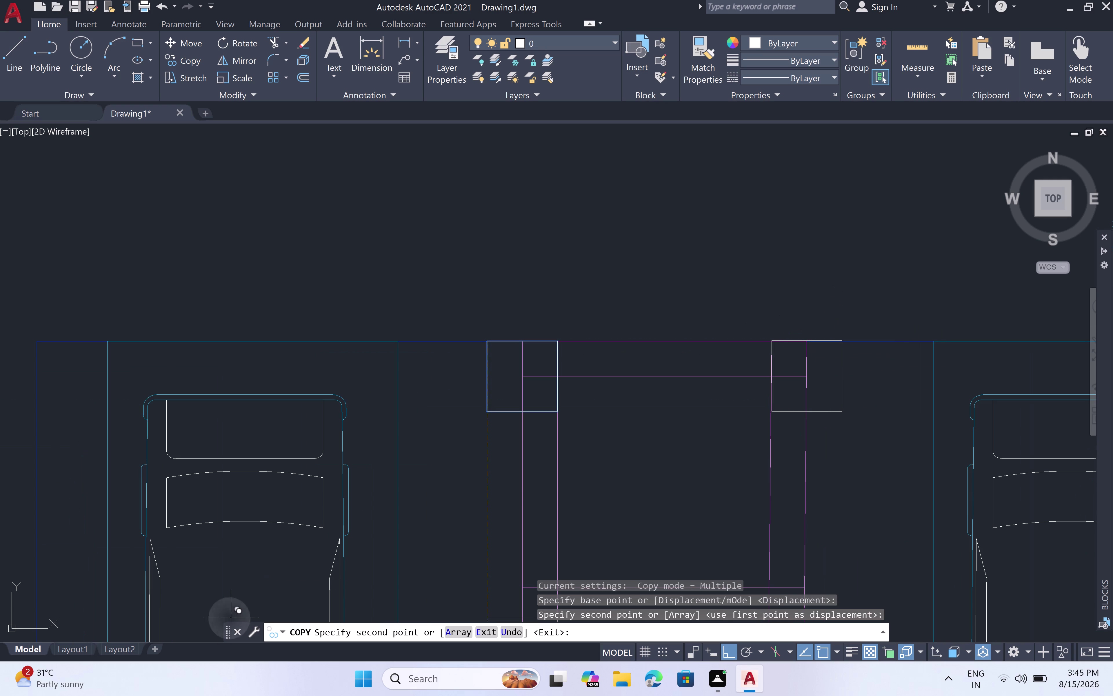
key(Escape)
Select the misplaced square copy below the box and delete it.
scroll(down, 3)
middle_drag(381, 586, 355, 467)
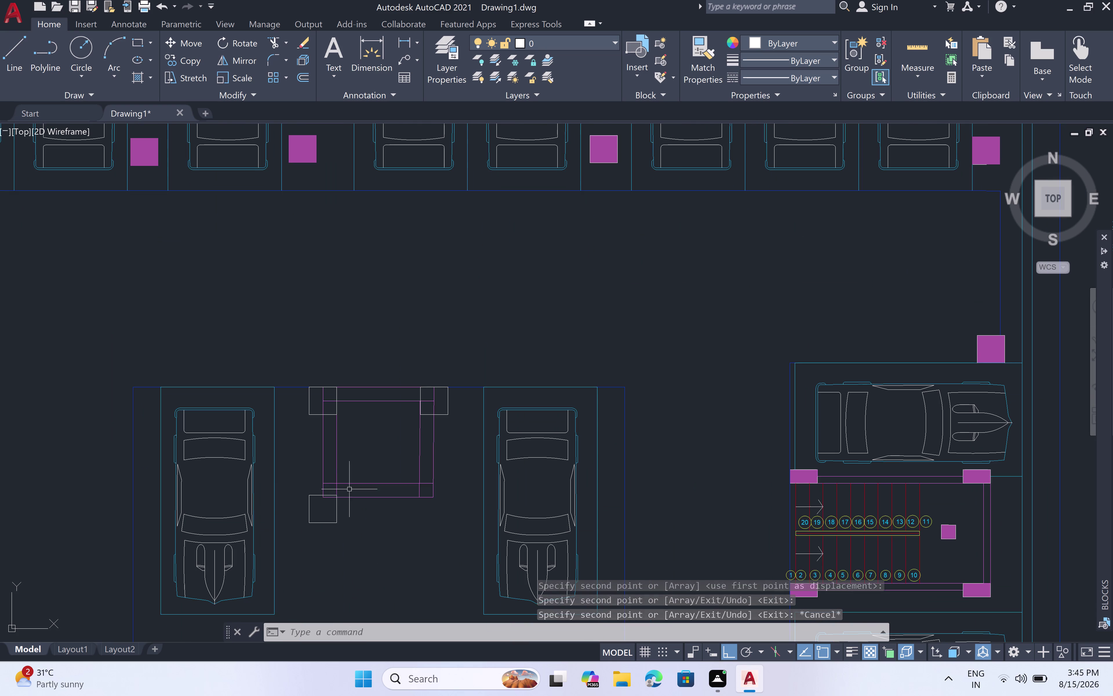
scroll(up, 3)
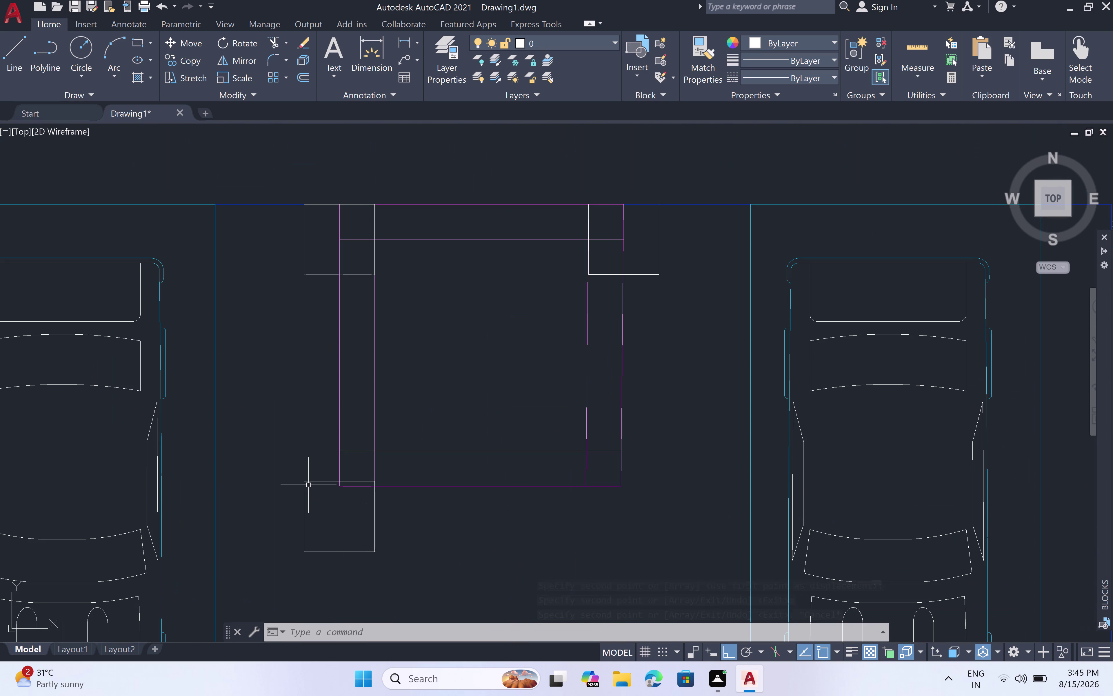
double_click(307, 482)
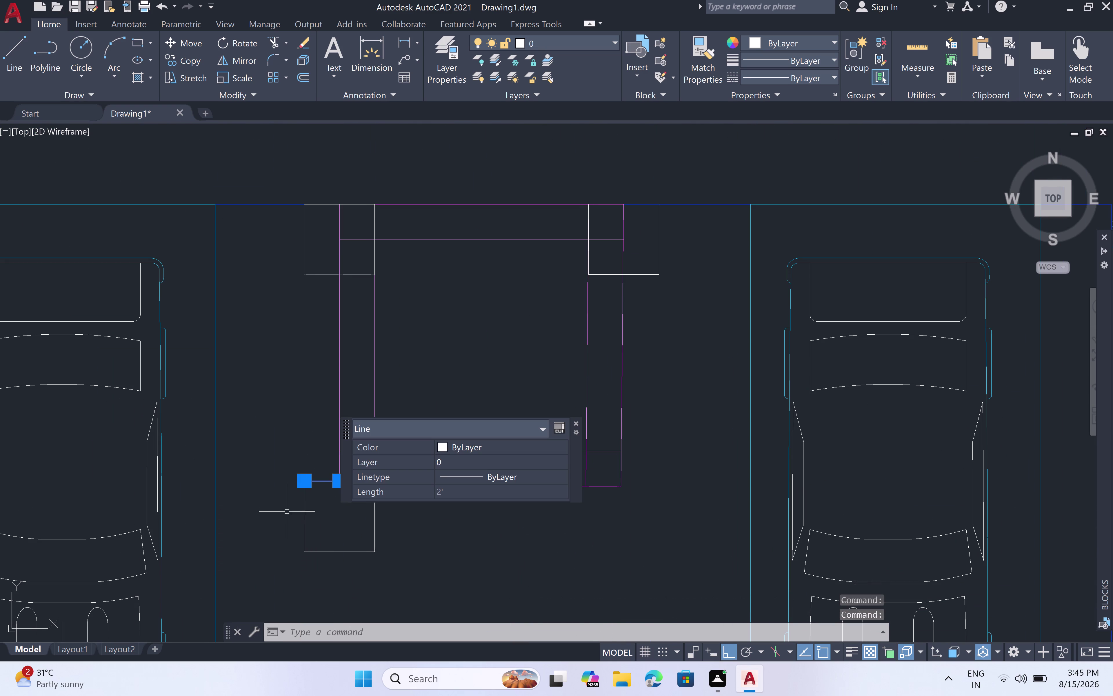
drag(302, 518, 306, 519)
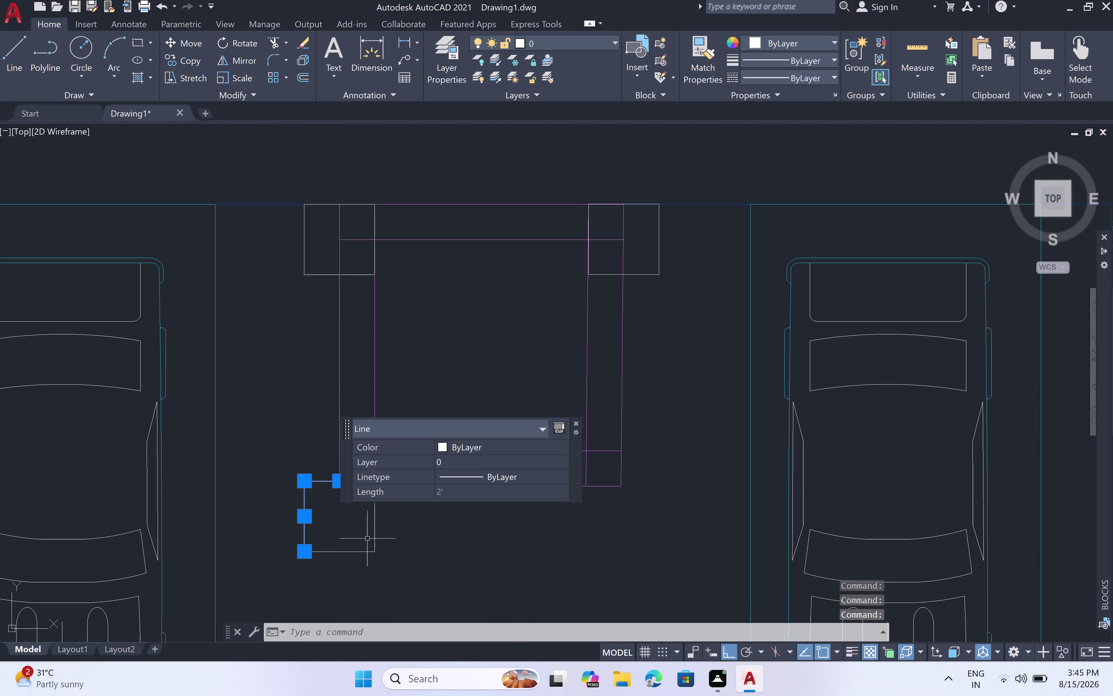
click(400, 530)
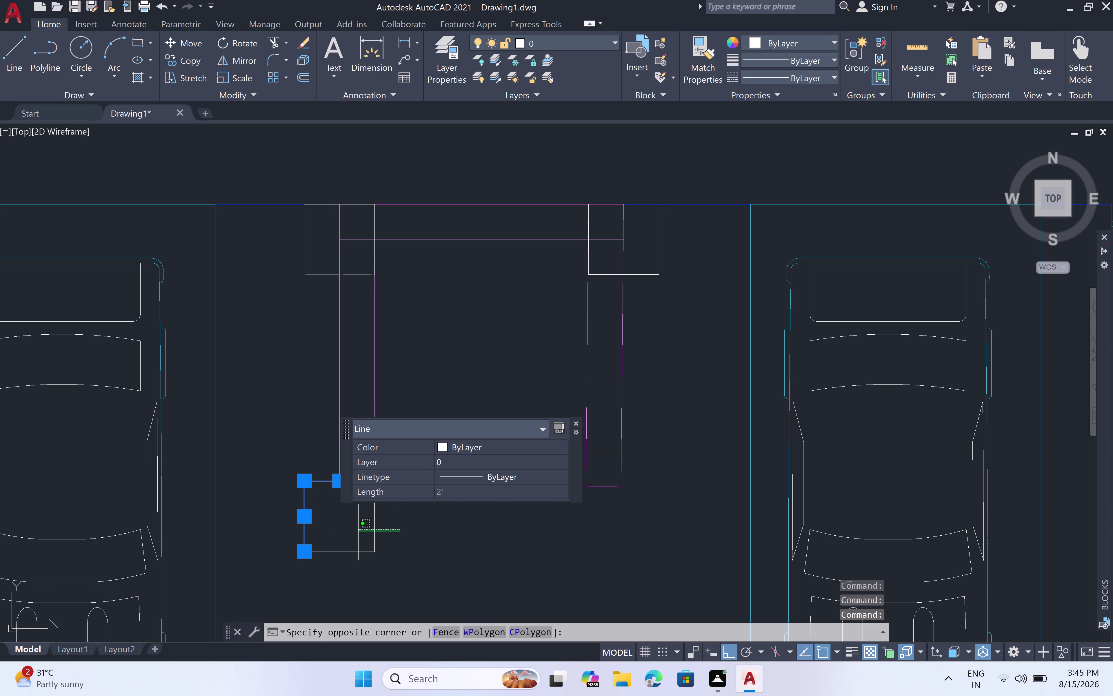
click(356, 565)
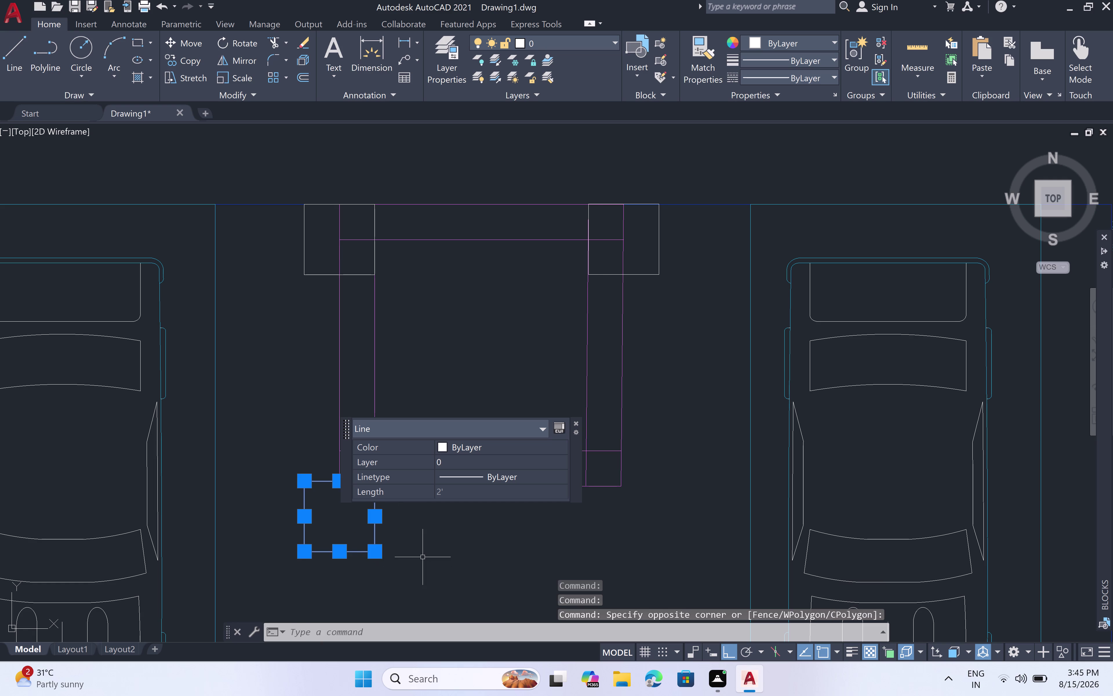
key(Delete)
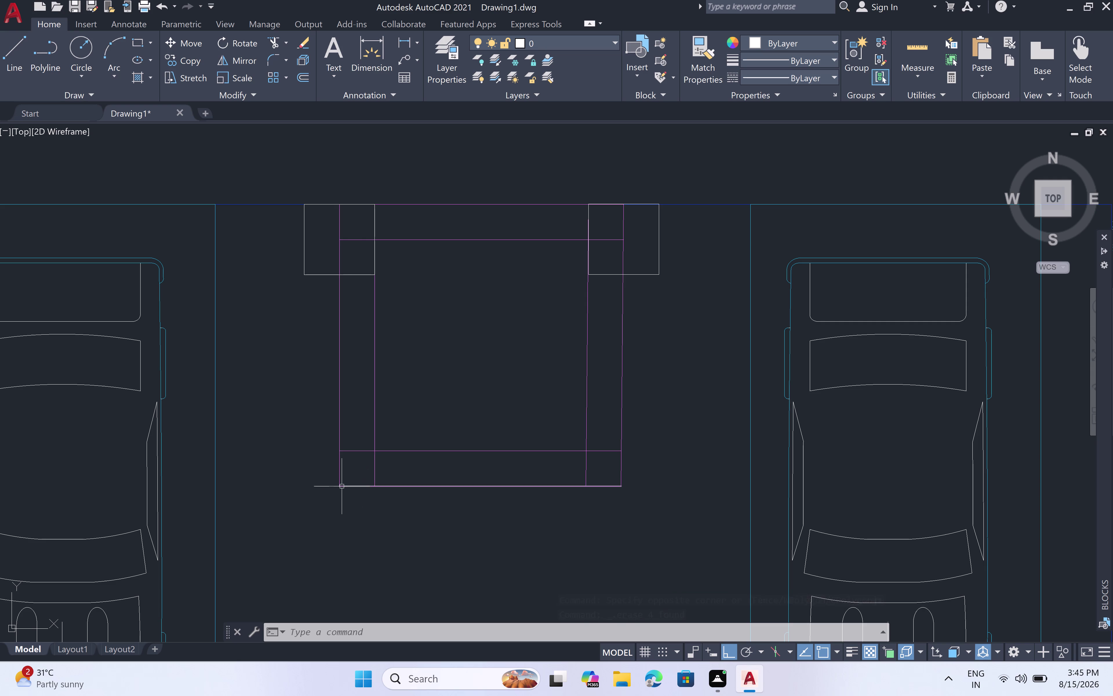
Draw a closed 2' square with LINE inside the lift box's bottom-left corner.
text(l)
key(space)
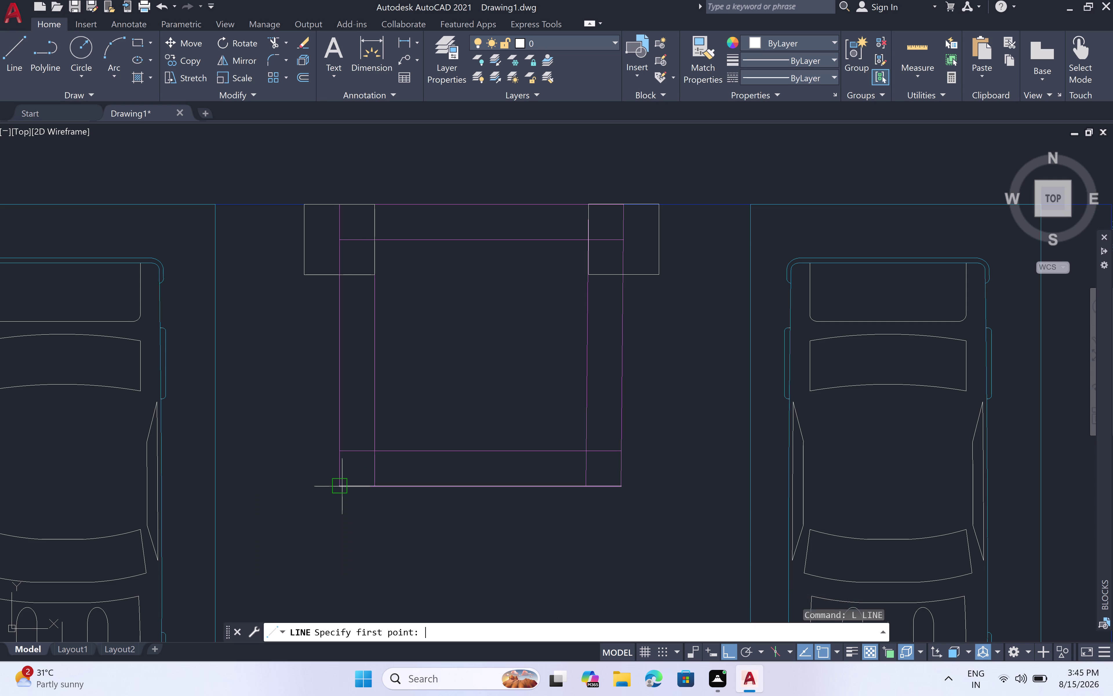
click(332, 485)
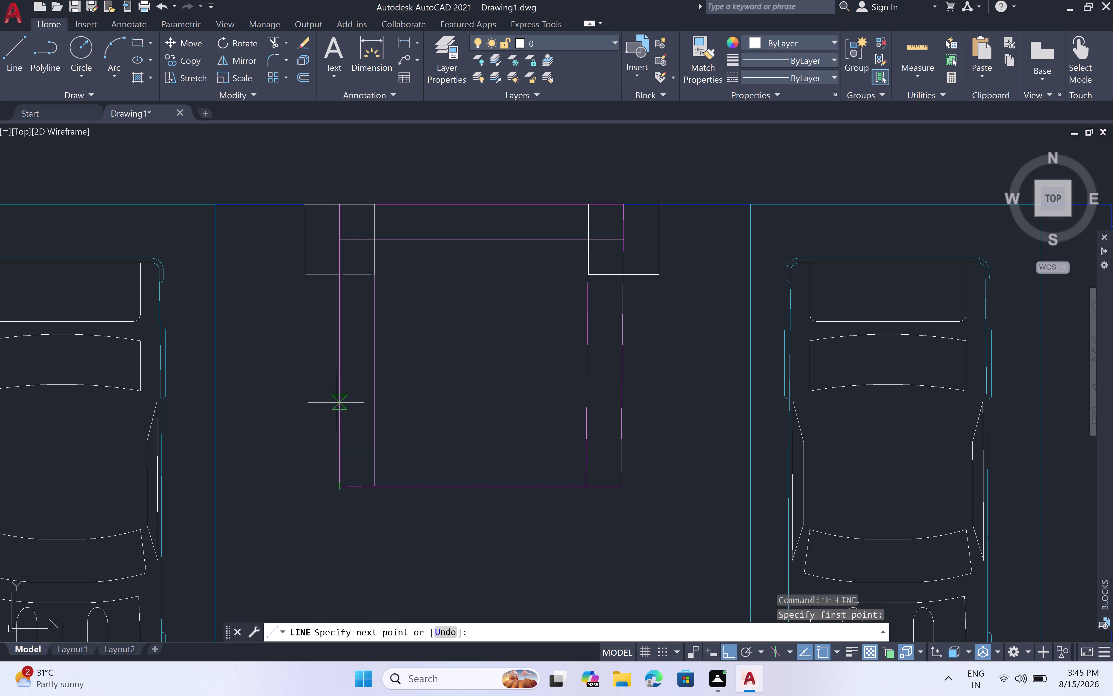
key(2)
text(')
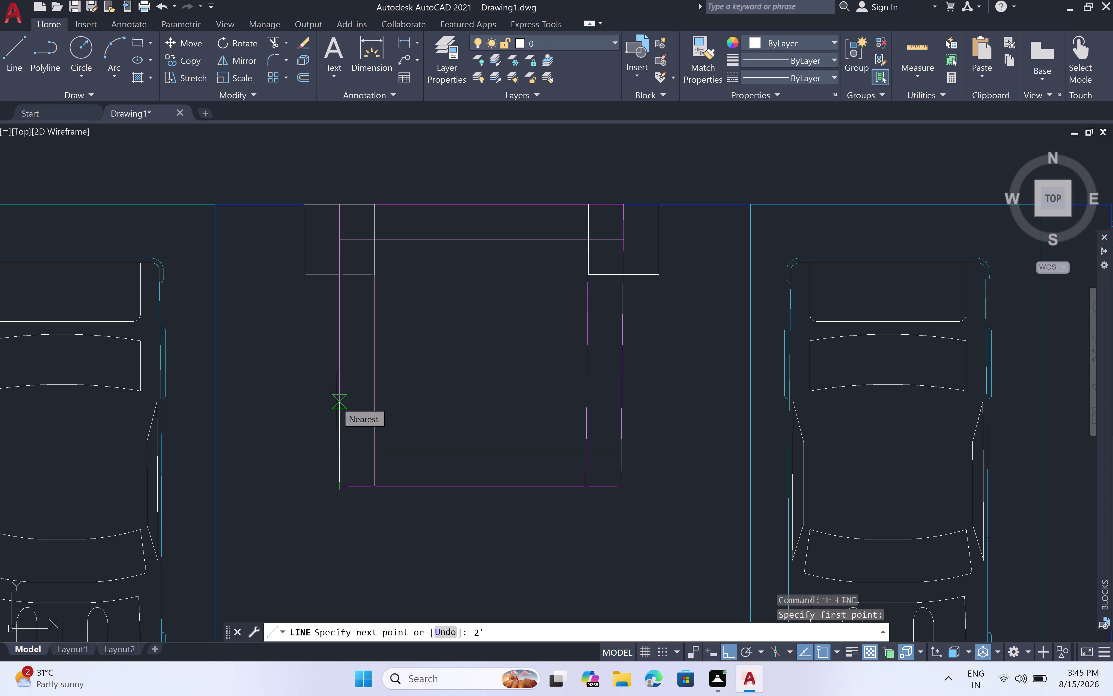
key(space)
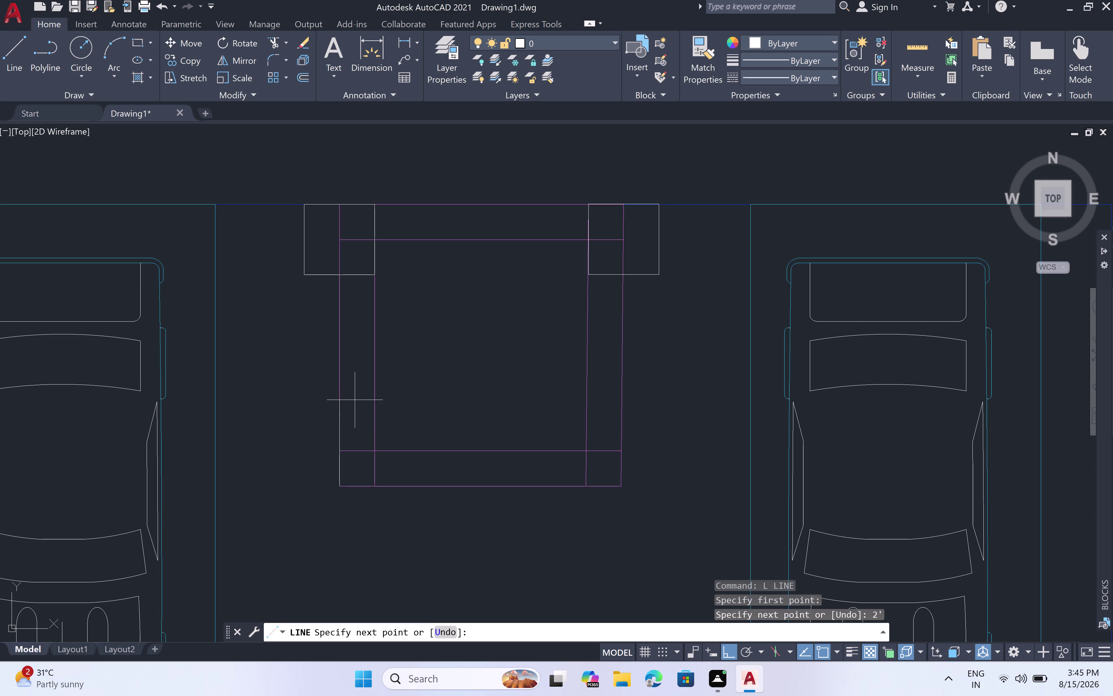
double_click(372, 414)
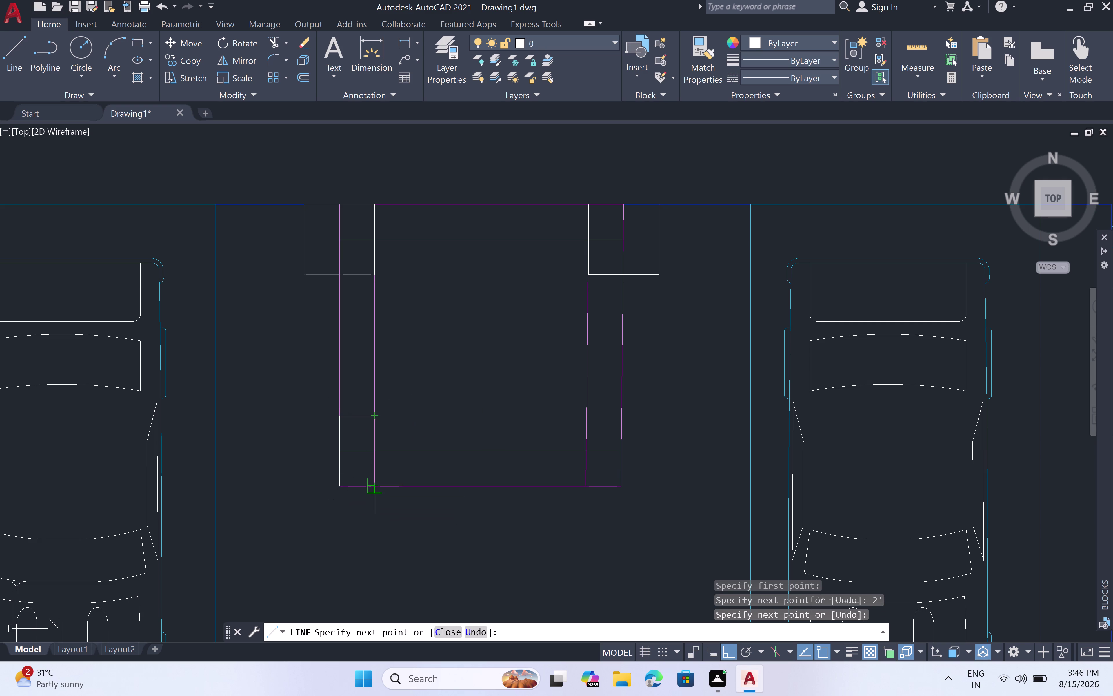
click(377, 486)
click(347, 486)
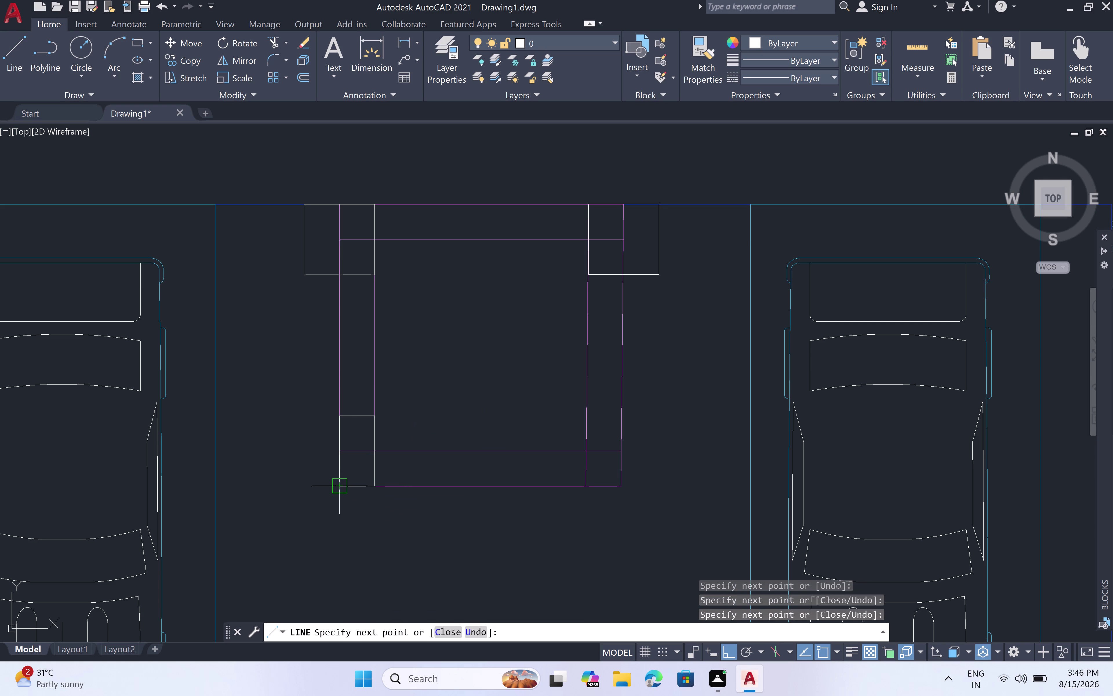
scroll(down, 3)
scroll(up, 3)
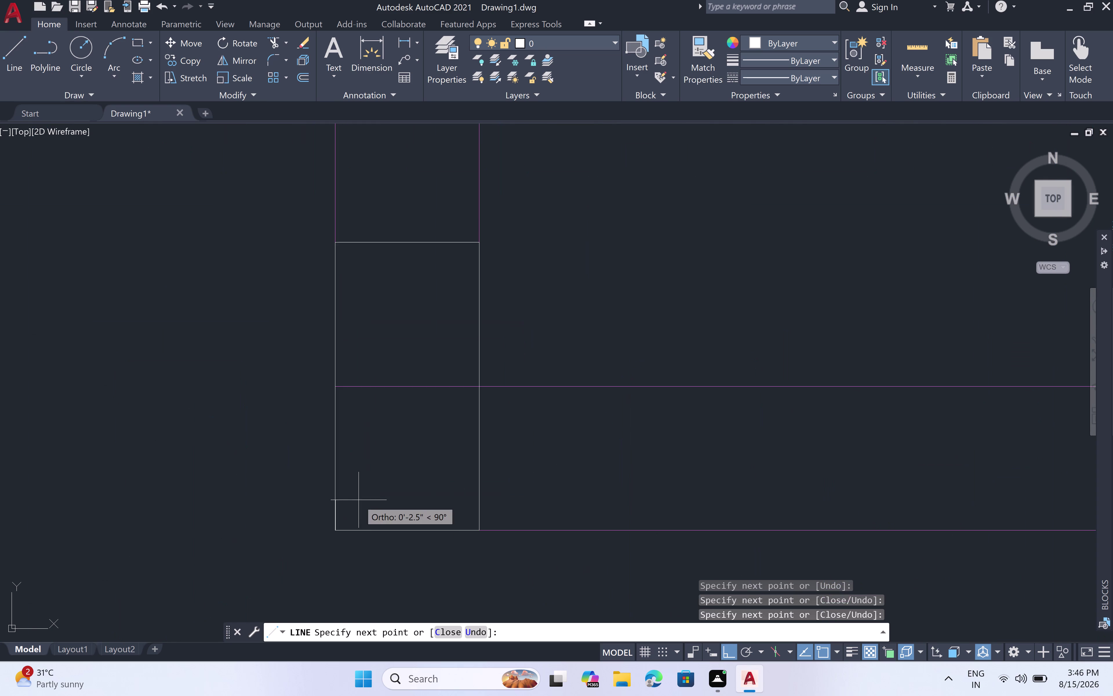
key(Escape)
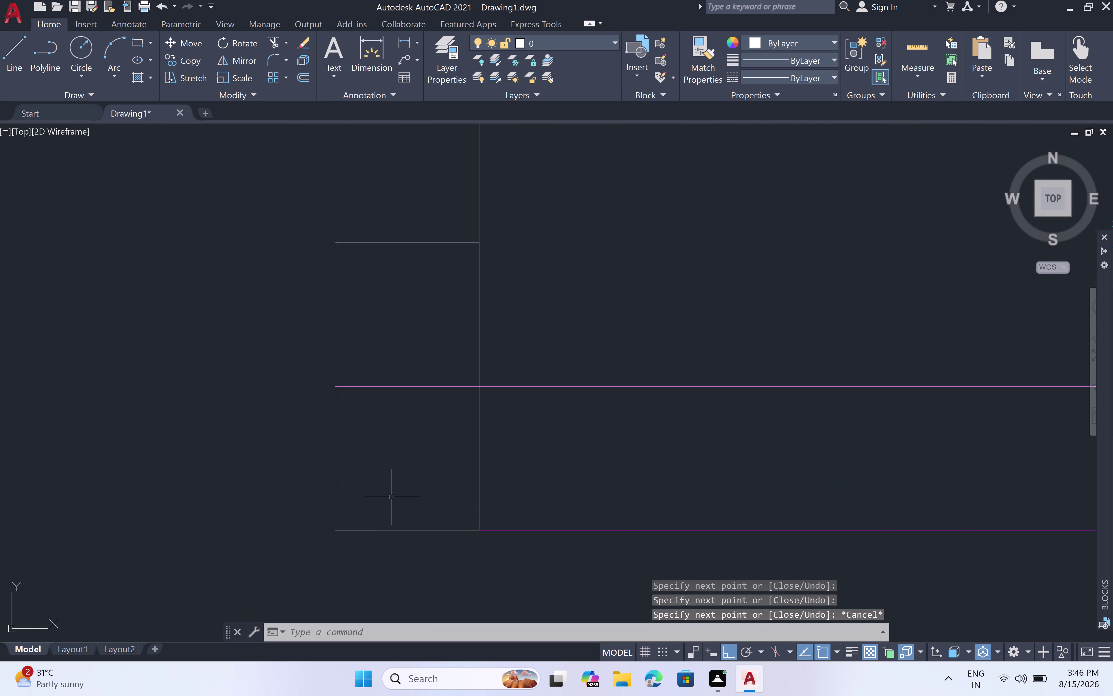
scroll(down, 3)
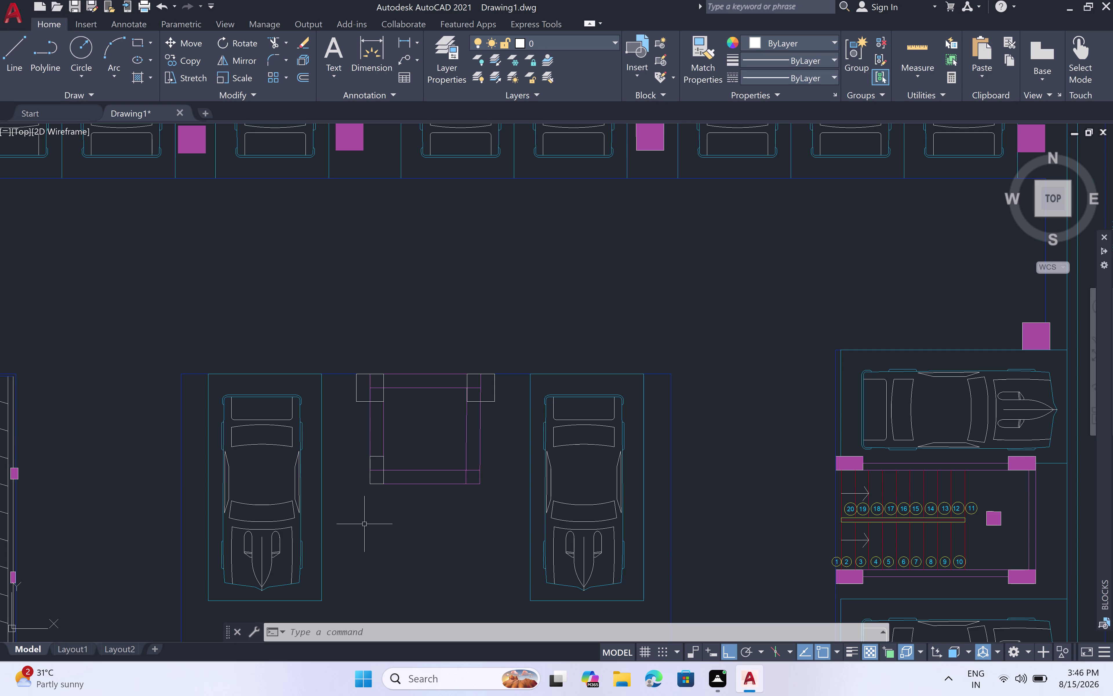
scroll(up, 3)
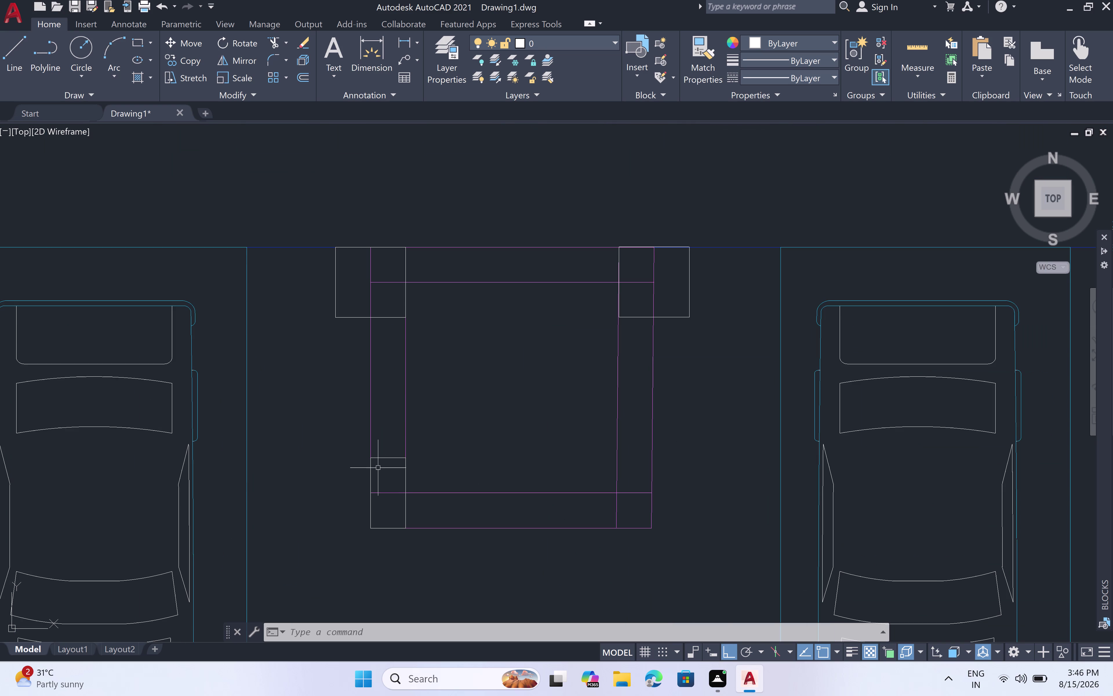
Select the four edges of the bottom-left square and start COPY.
click(382, 458)
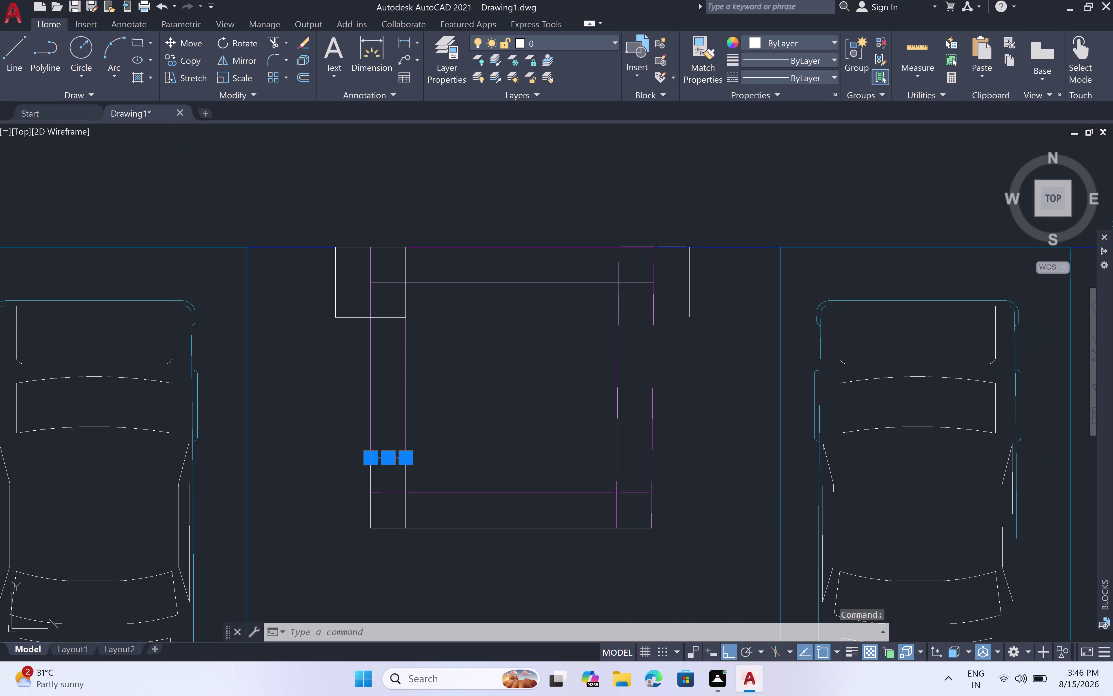
click(372, 477)
click(407, 485)
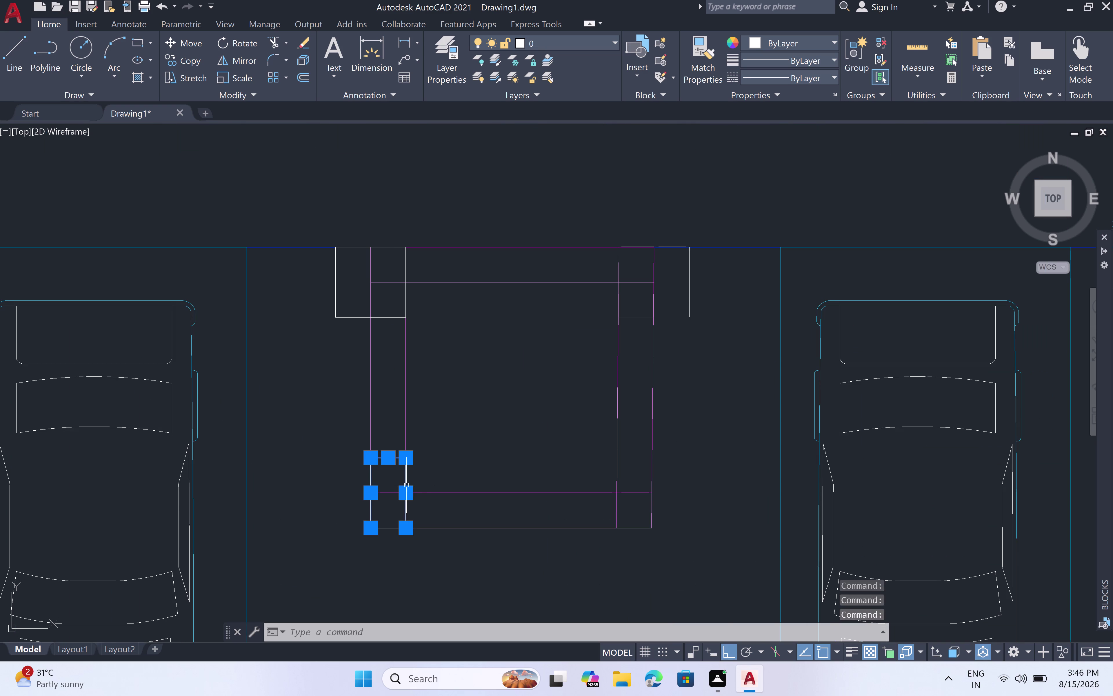
click(389, 529)
text(co)
key(space)
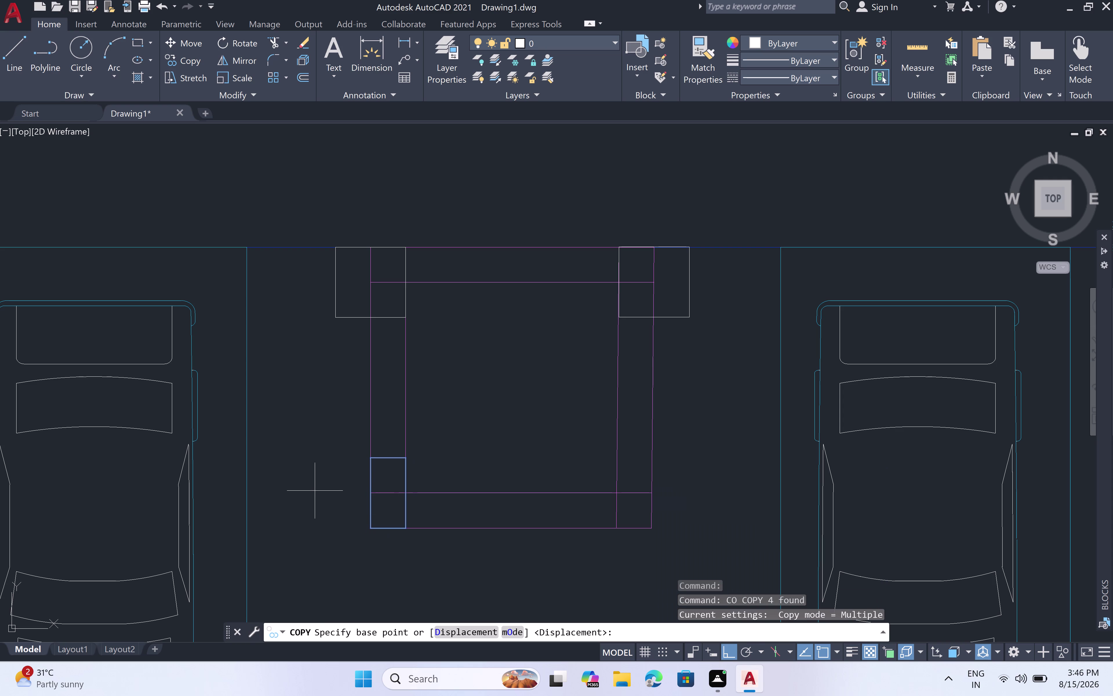
Place a copy at the lift box's bottom-right corner, undoing the extra copy.
double_click(408, 528)
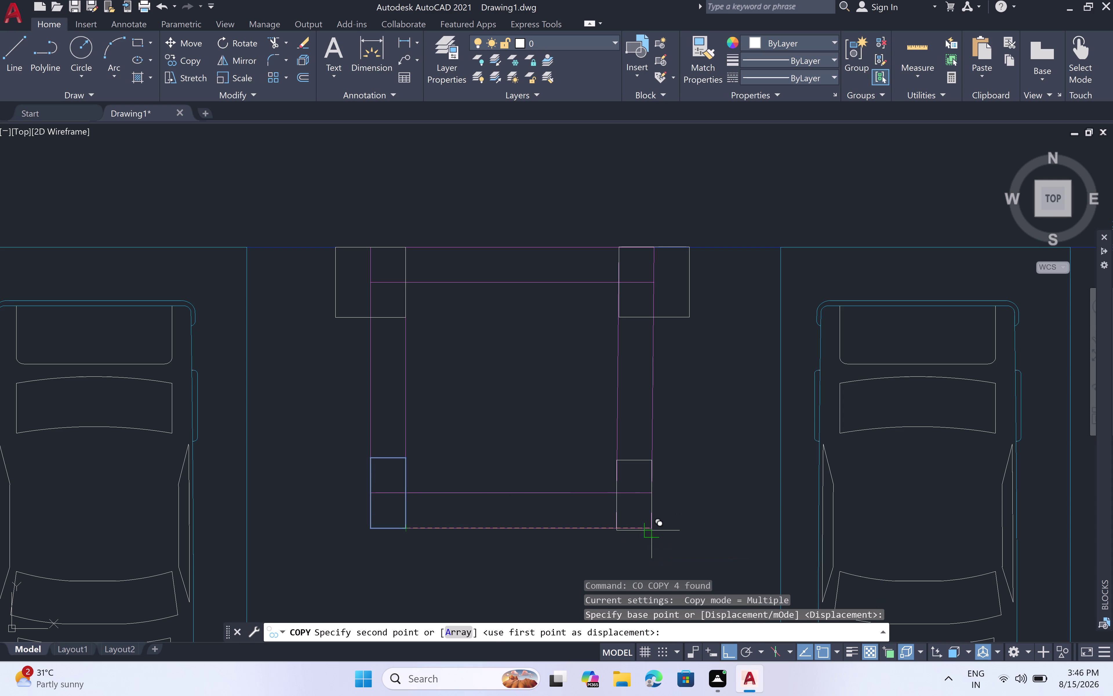
scroll(up, 3)
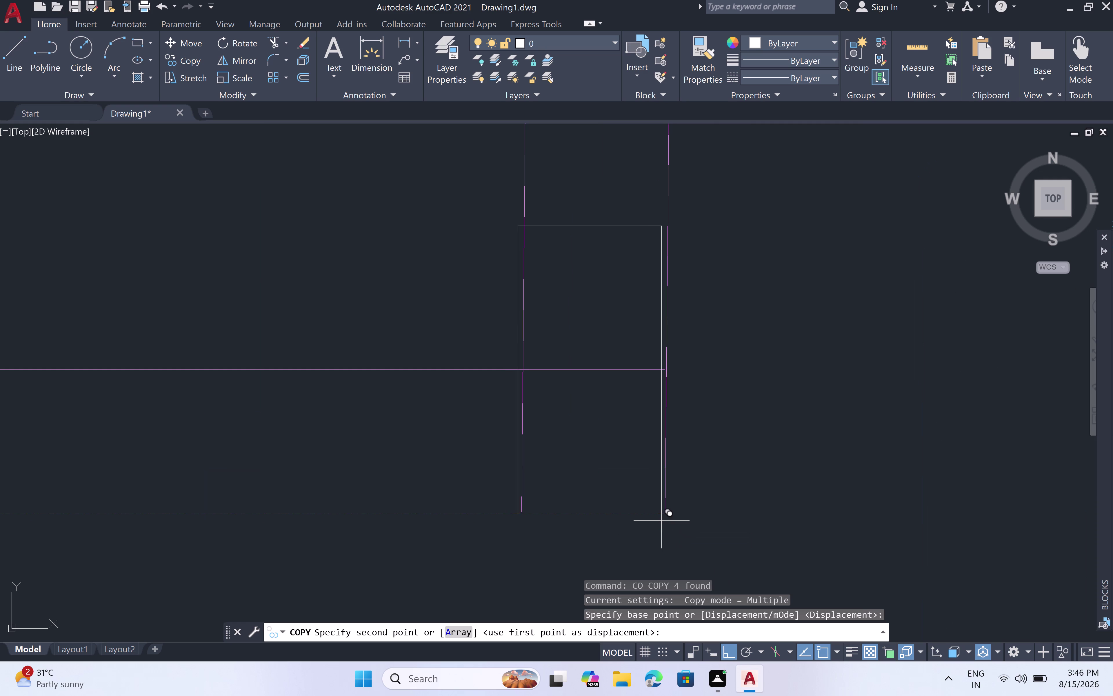
triple_click(662, 520)
double_click(661, 520)
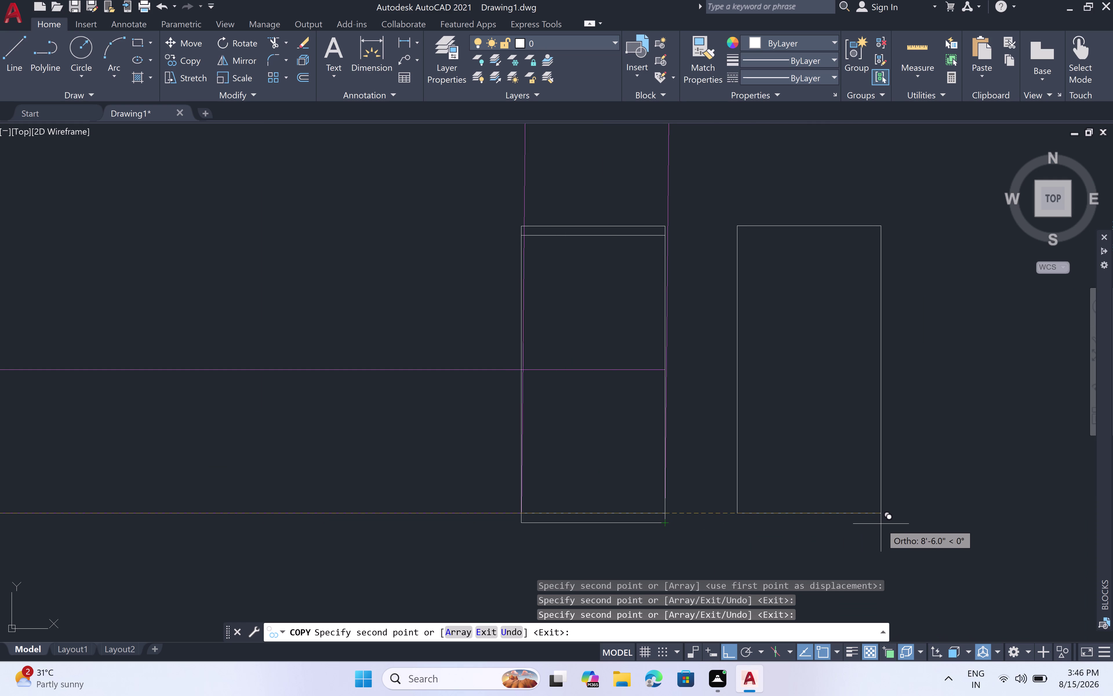
key(ctrl+z)
key(z)
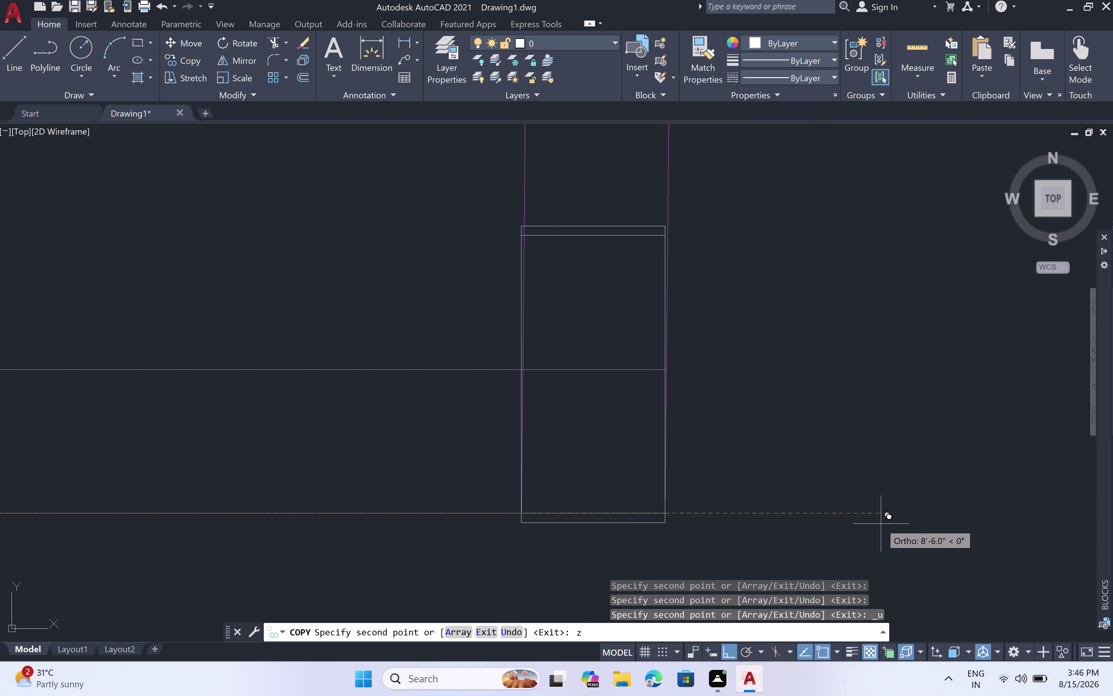
key(ctrl+z)
key(ctrl+z)
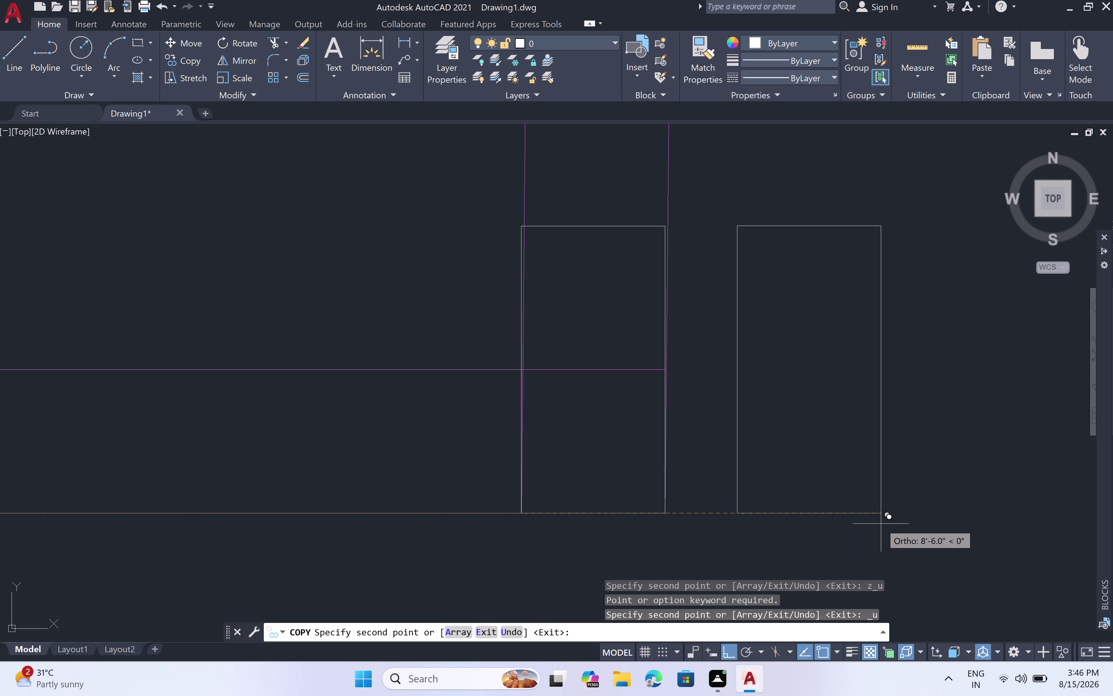
key(ctrl+z)
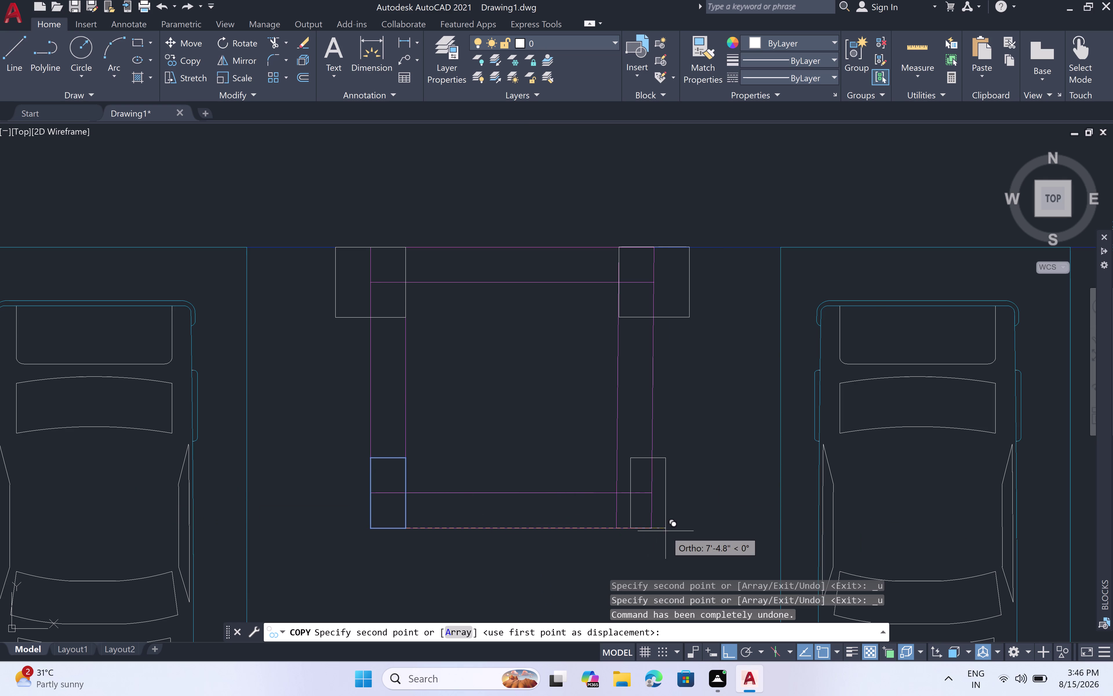
scroll(up, 3)
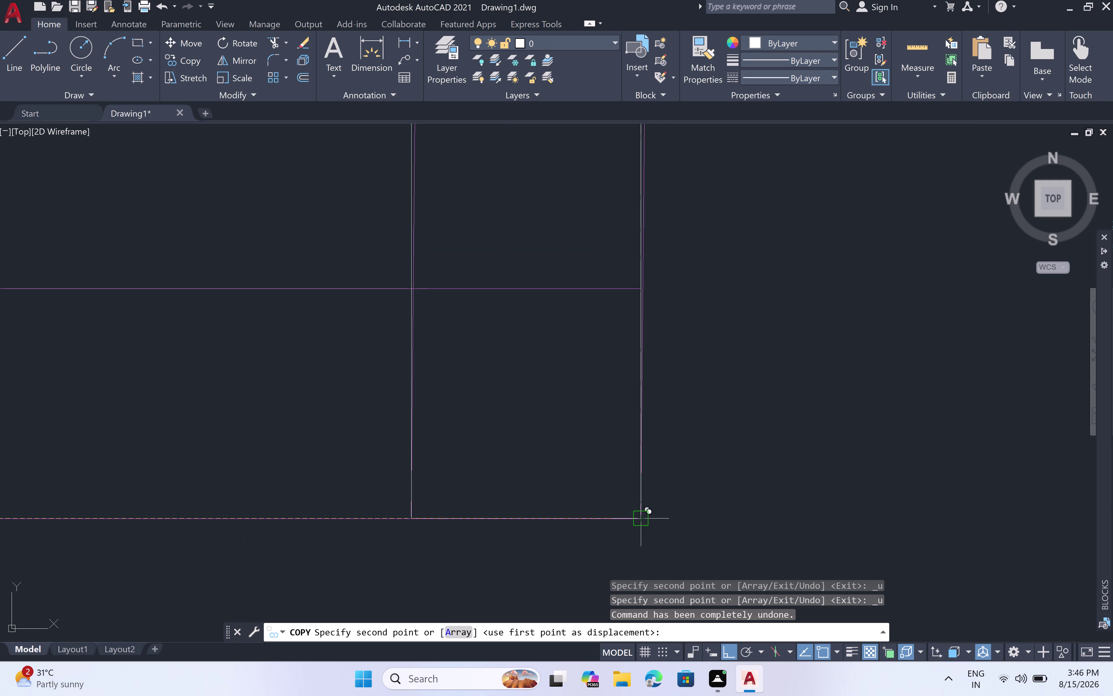
click(645, 523)
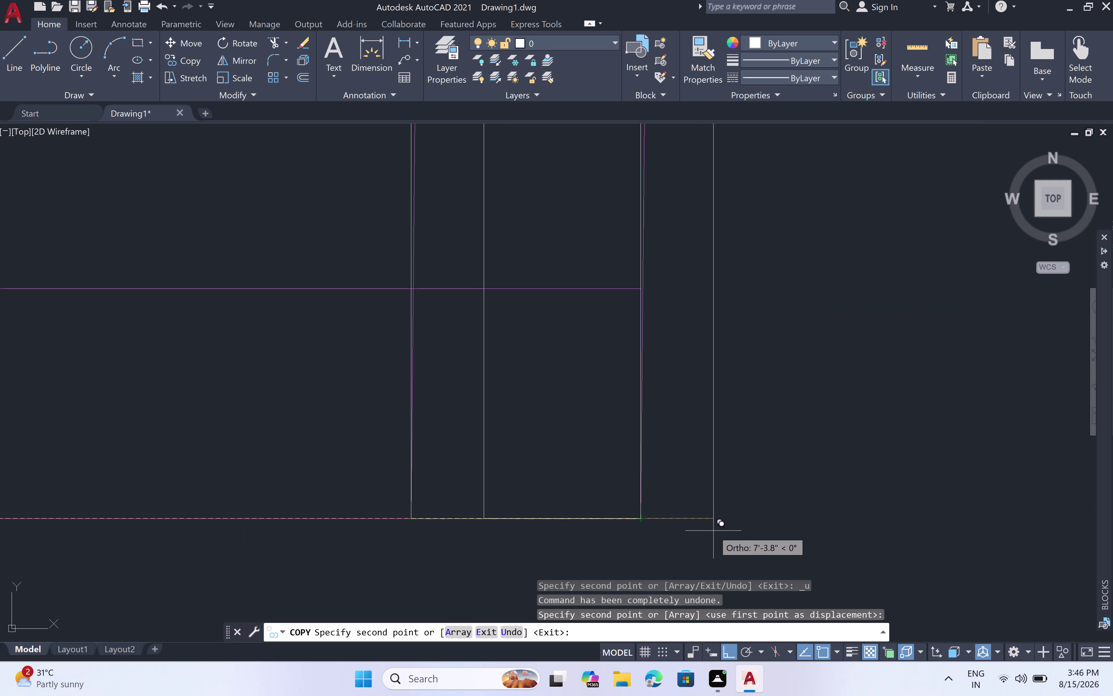
key(Escape)
scroll(down, 3)
scroll(down, 3)
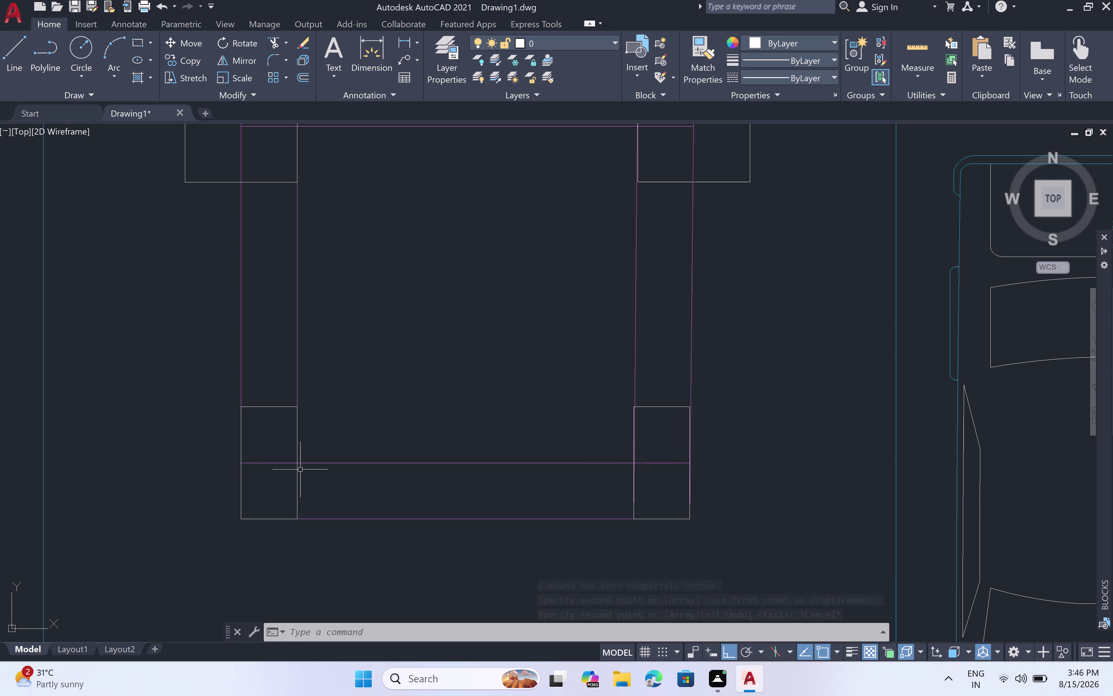
Trim the lines crossing the lift box's bottom-left and bottom-right corner squares.
key(t)
key(r)
key(space)
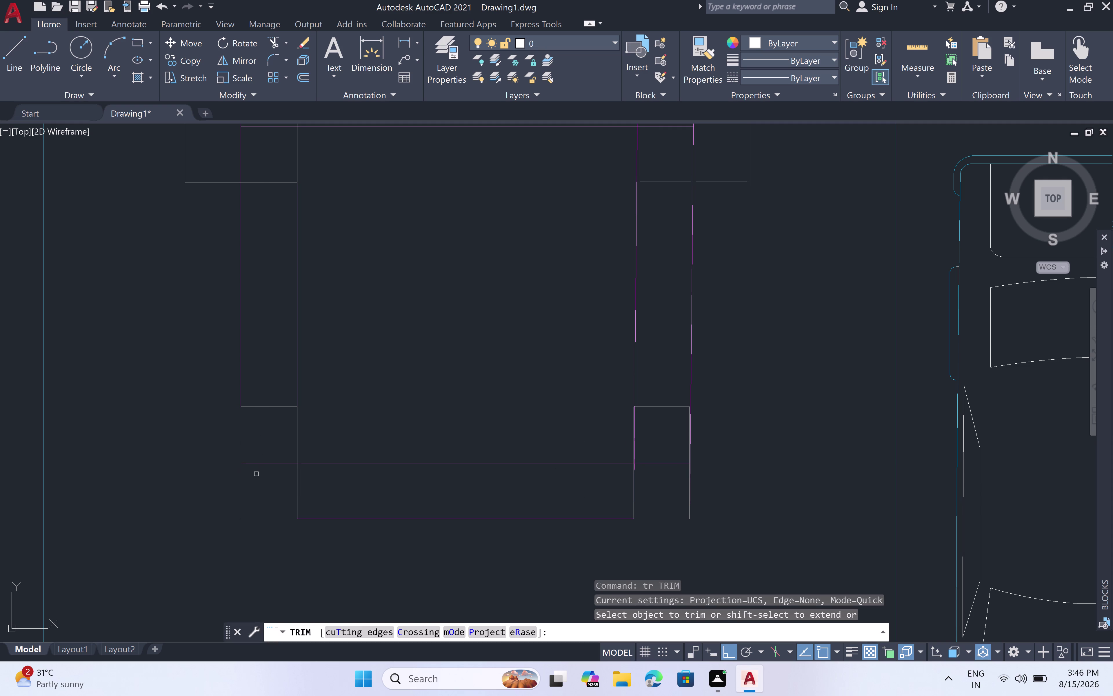
click(280, 454)
click(279, 477)
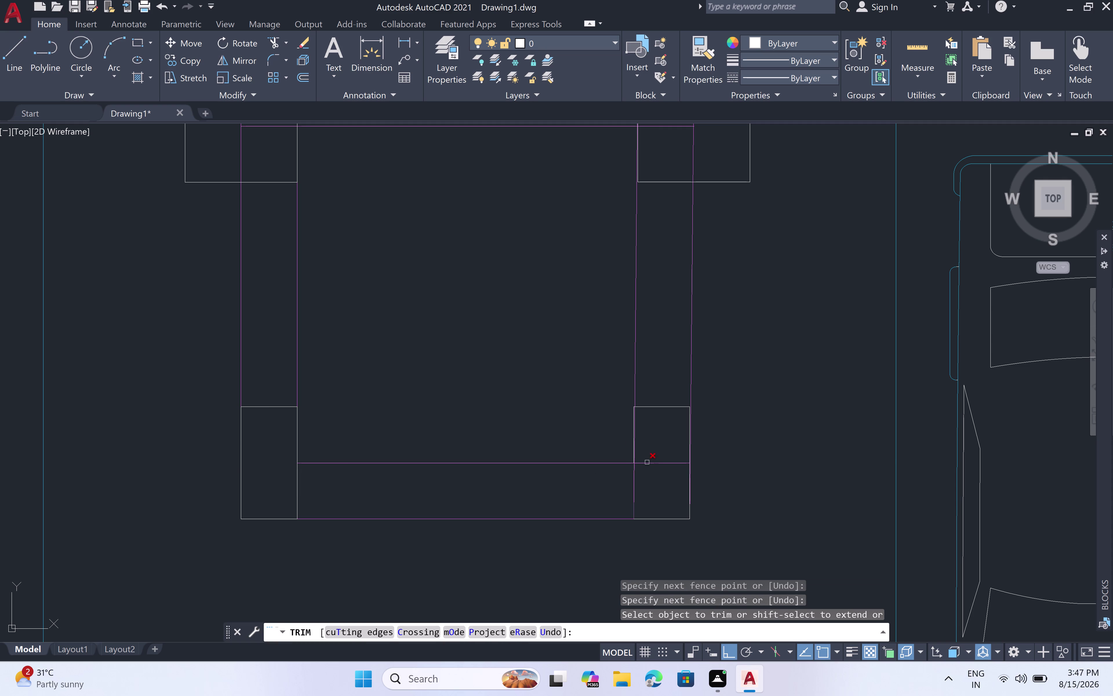
click(656, 451)
click(660, 486)
scroll(down, 3)
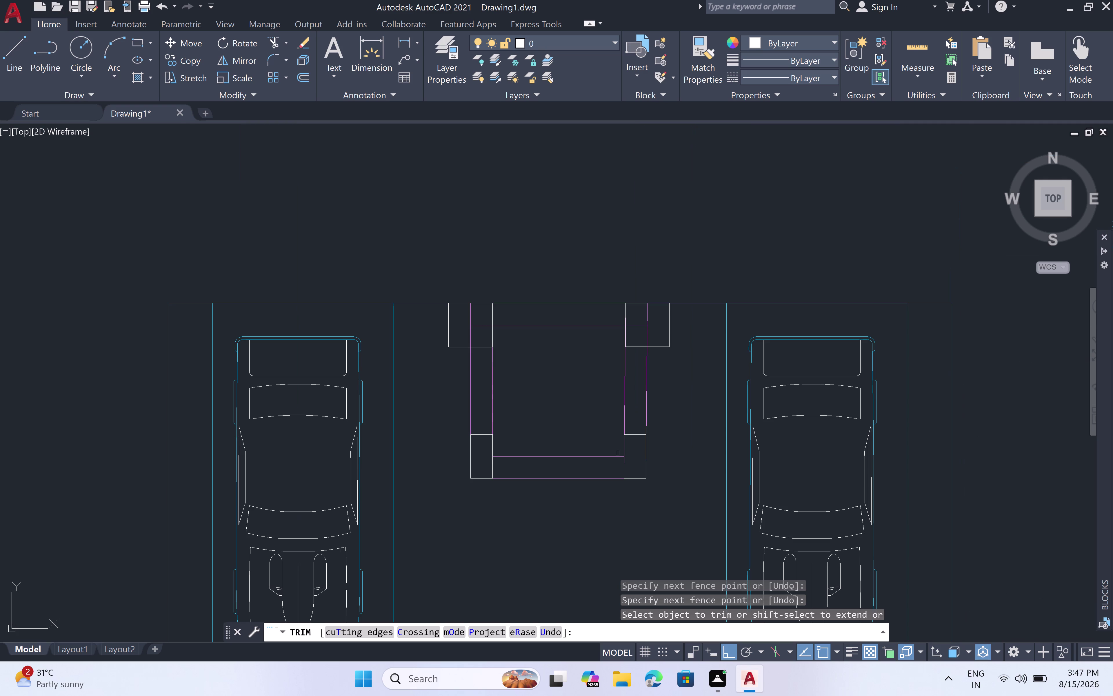
scroll(up, 3)
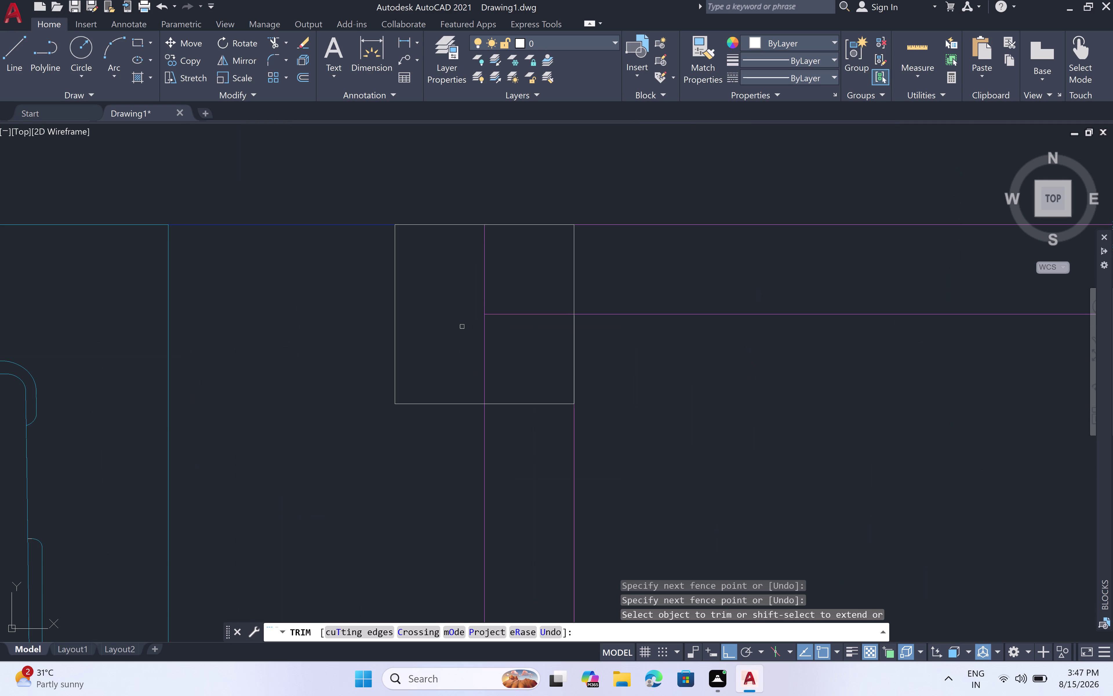
Trim the lines crossing the top-left corner square.
click(500, 291)
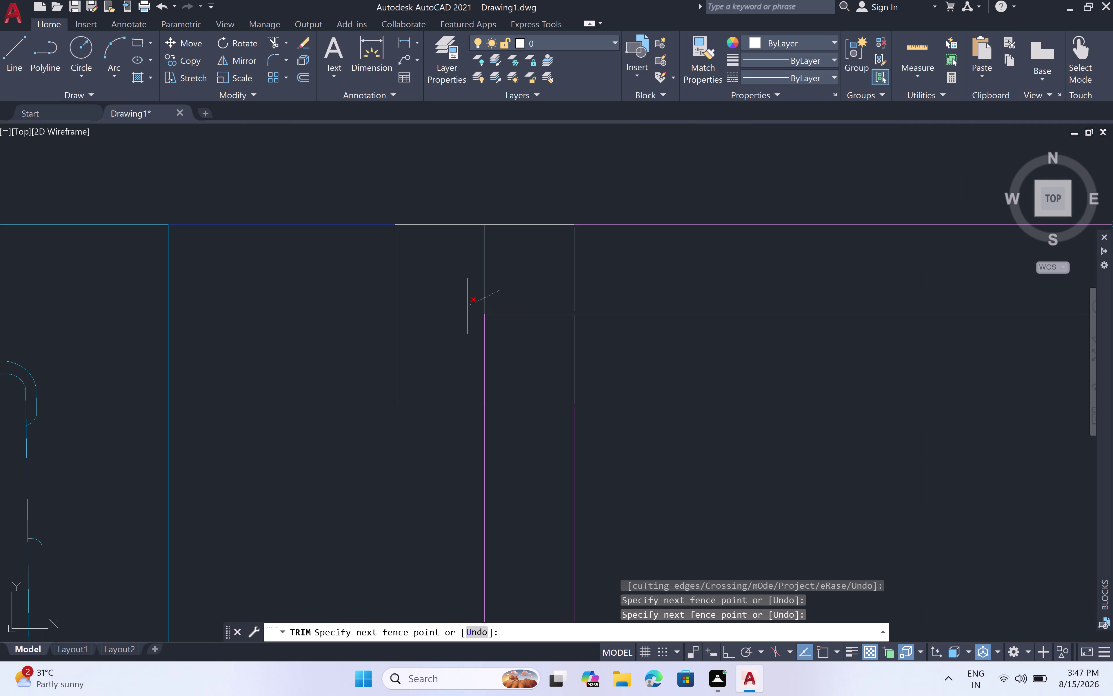
click(467, 306)
click(537, 294)
click(453, 348)
scroll(down, 3)
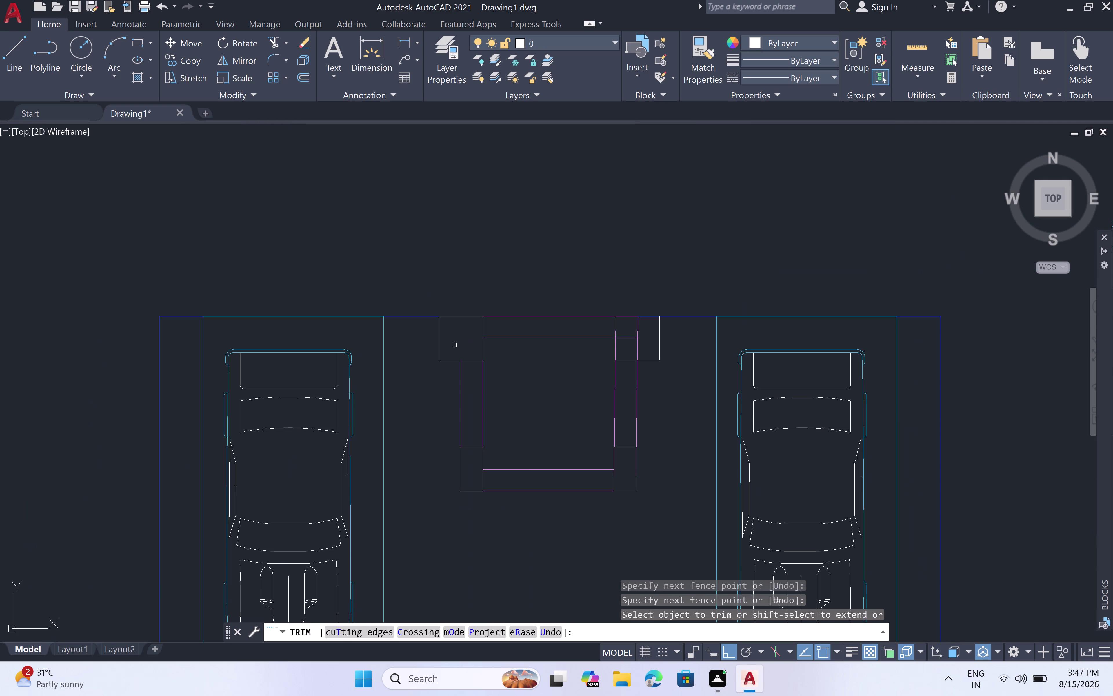
scroll(up, 3)
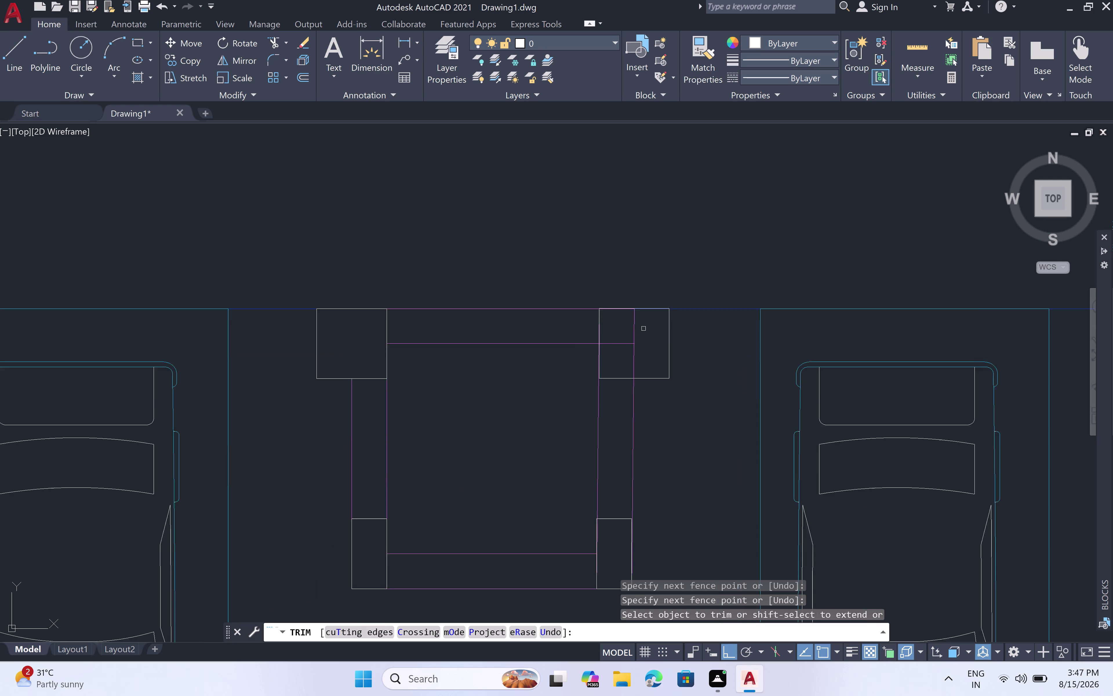
scroll(up, 3)
Trim the lines crossing the top-right corner square.
click(585, 357)
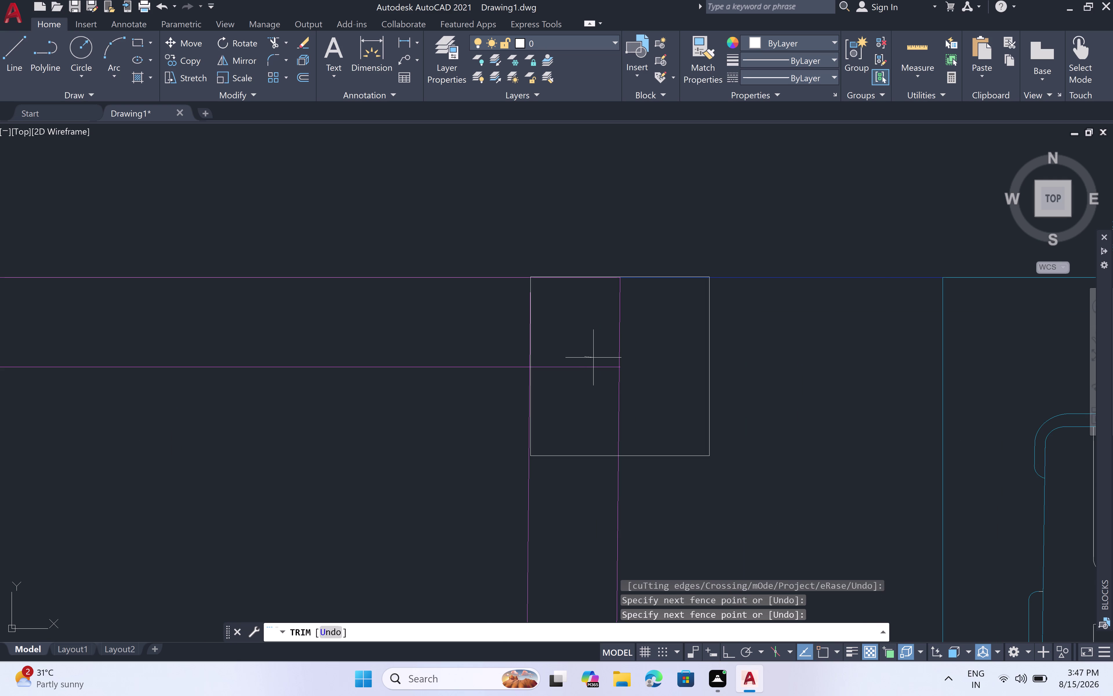
click(634, 402)
click(606, 345)
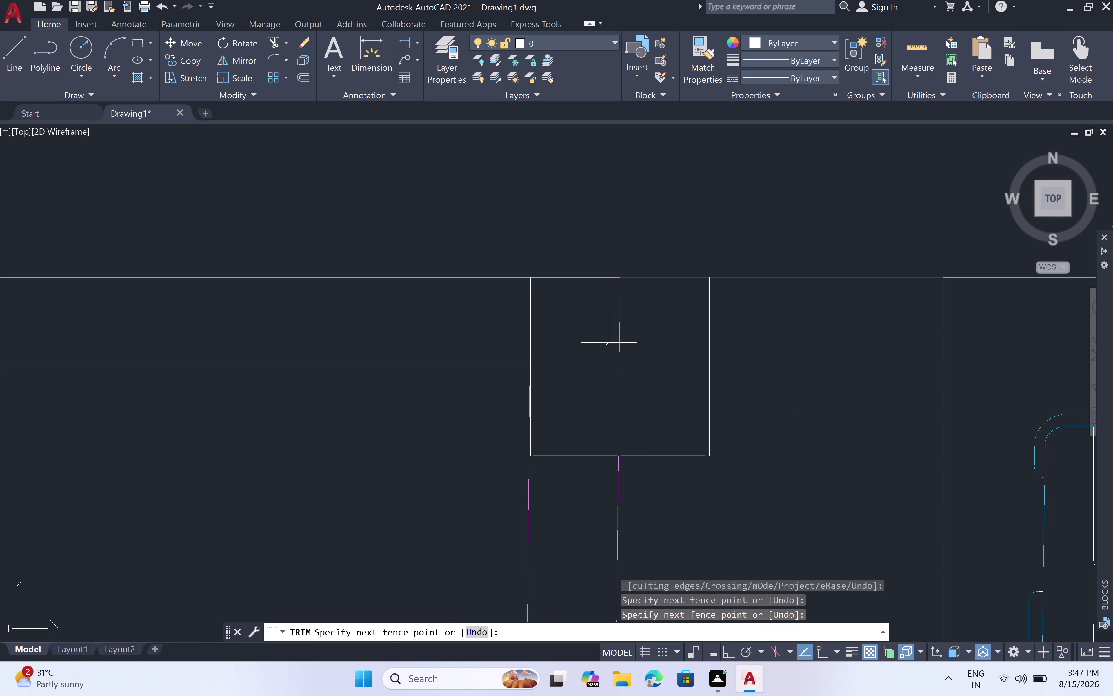
click(639, 332)
scroll(down, 3)
scroll(up, 3)
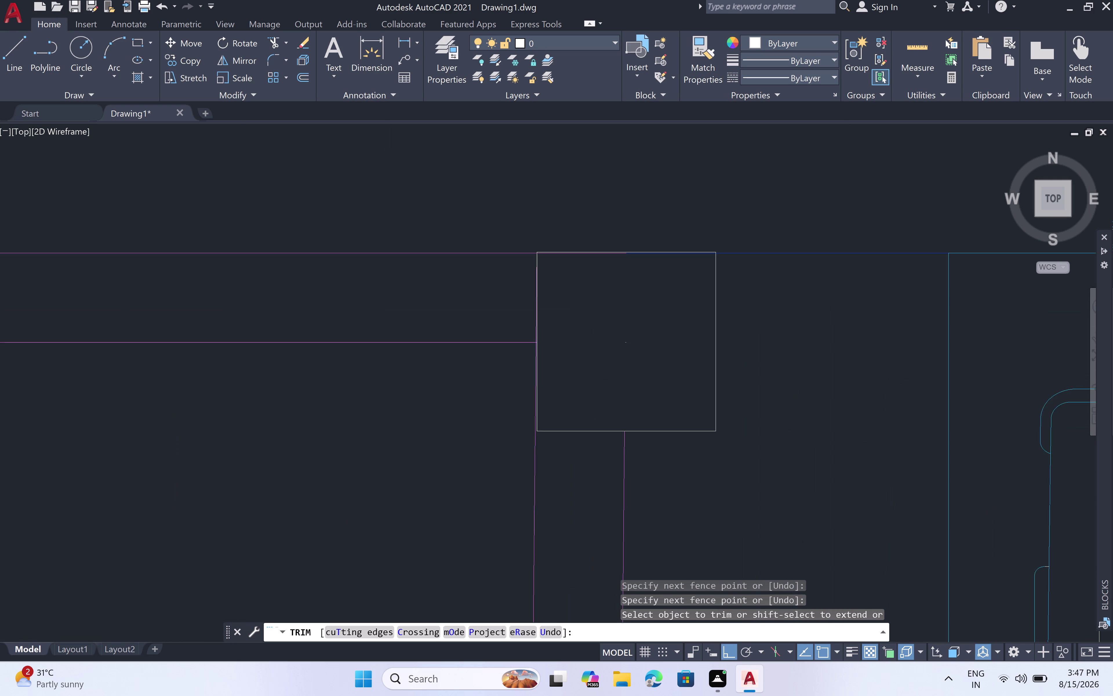
scroll(up, 3)
Remove the leftover line pieces inside the corner squares and end the trim.
click(604, 328)
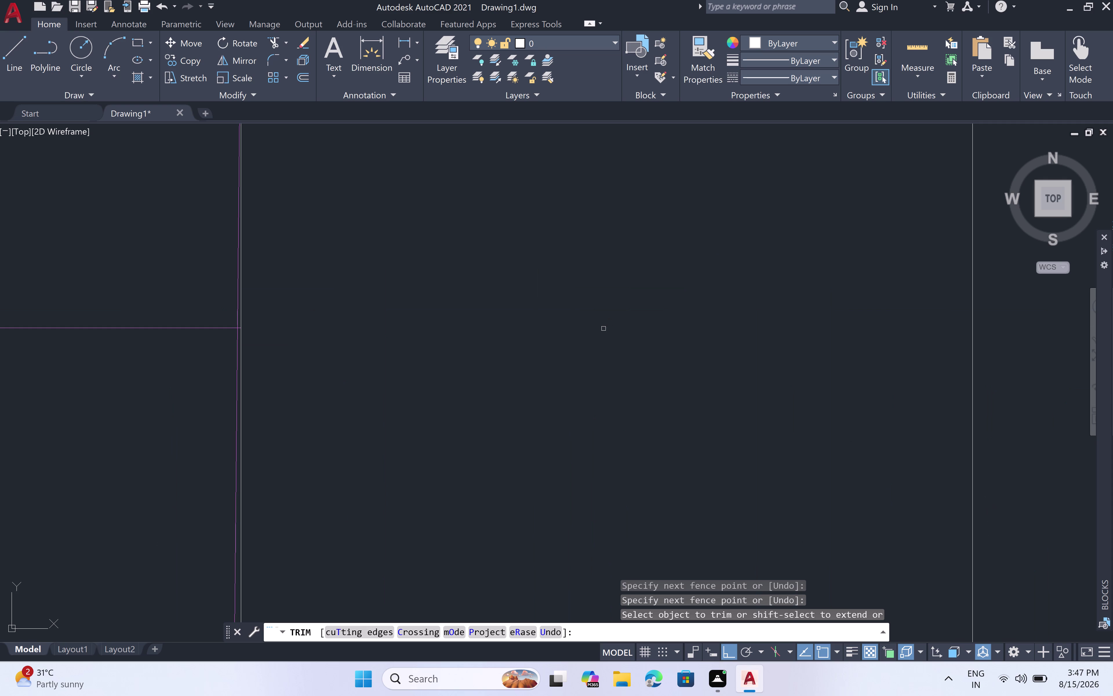
scroll(down, 3)
scroll(down, 3)
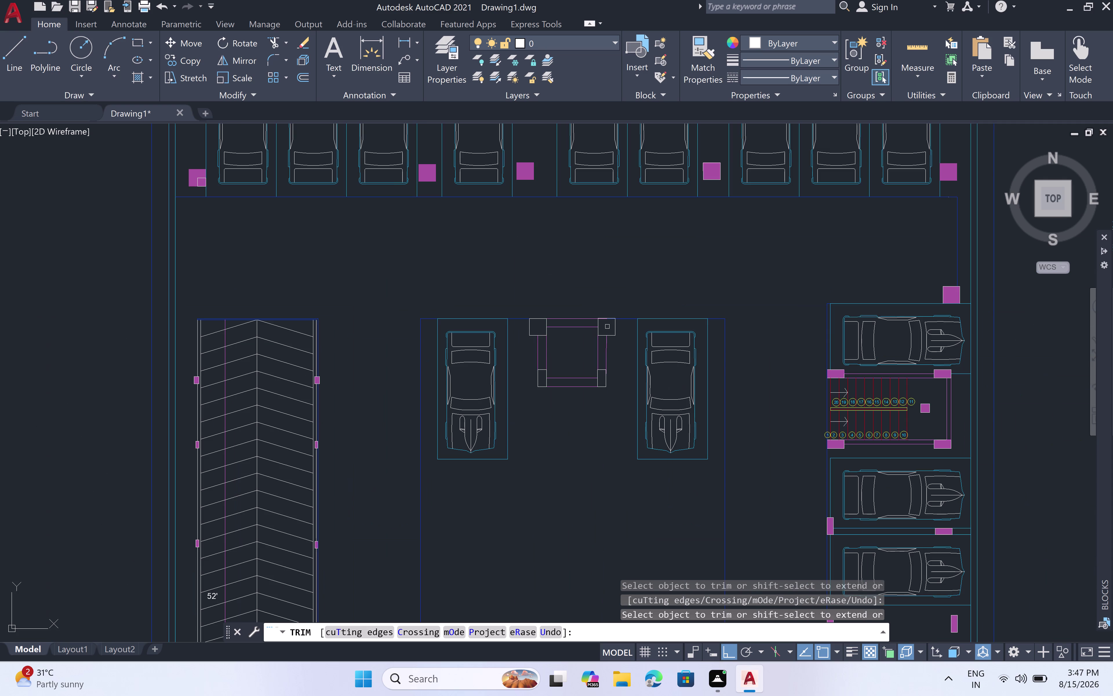
scroll(up, 3)
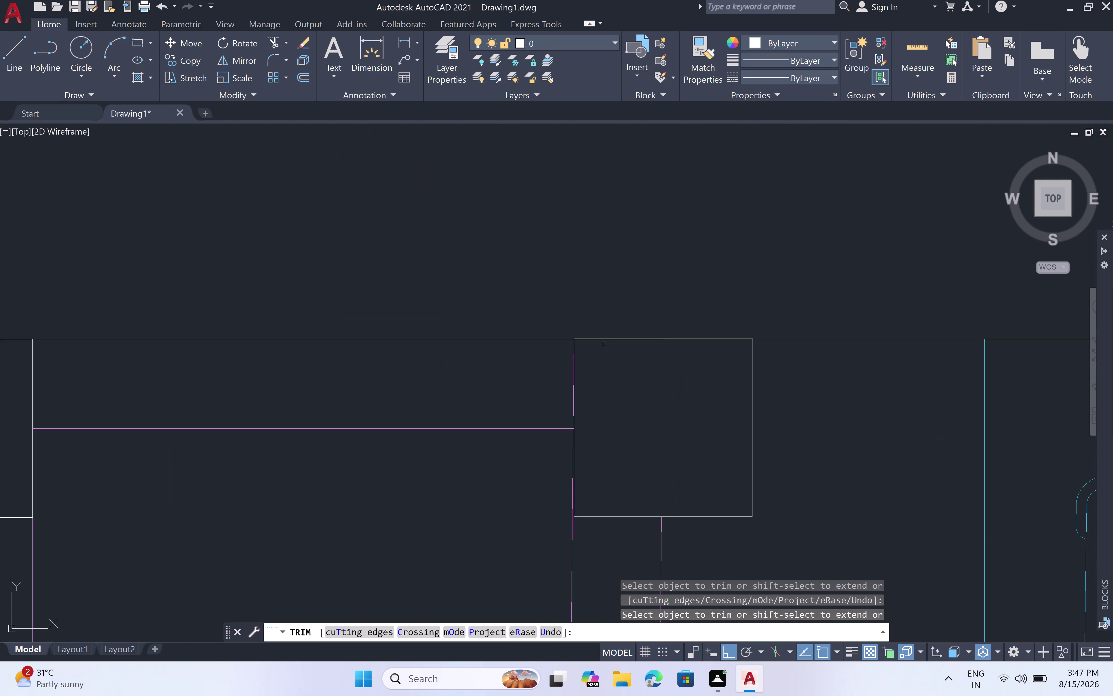
scroll(up, 3)
scroll(up, 3)
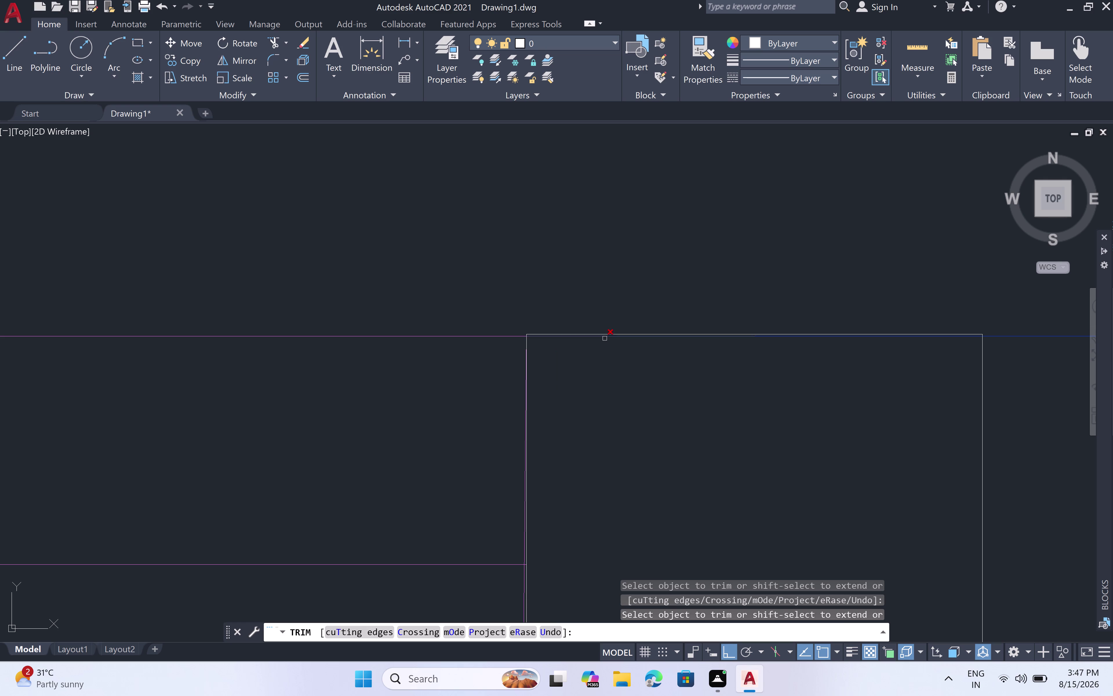
scroll(up, 3)
click(603, 328)
scroll(down, 3)
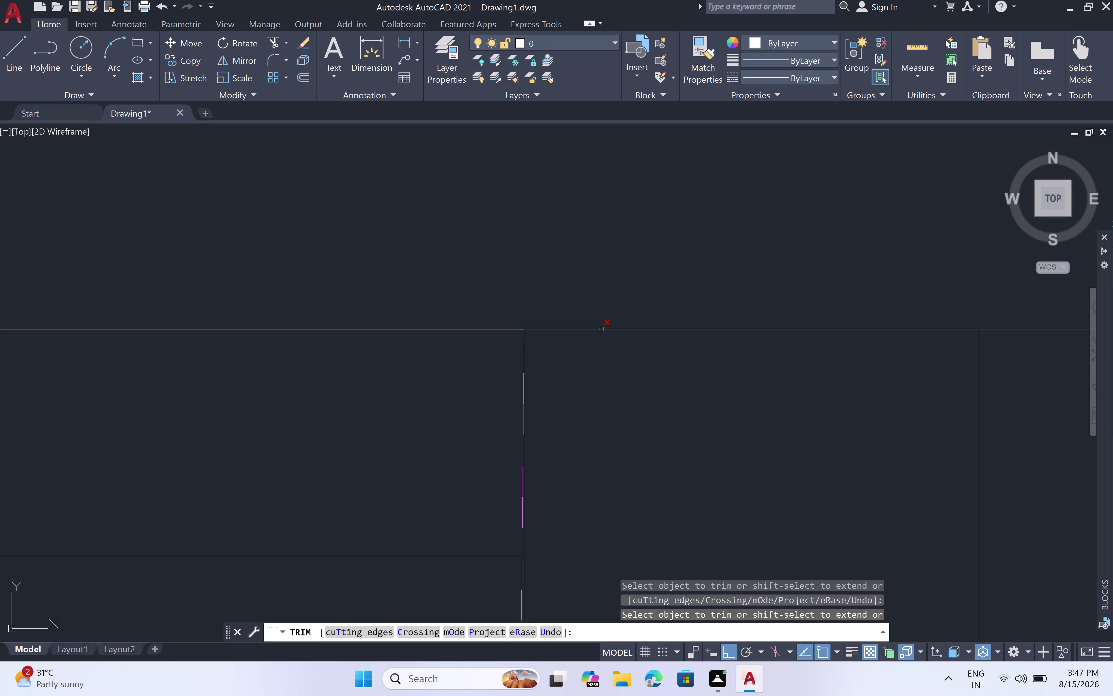
scroll(down, 3)
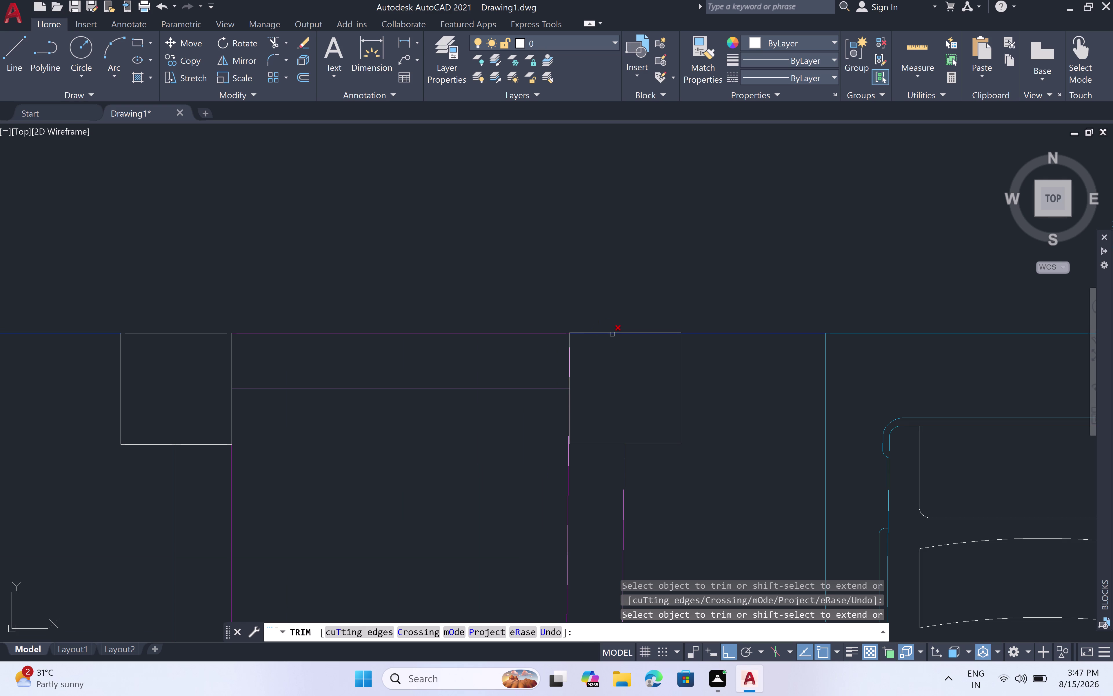
scroll(up, 3)
scroll(up, 3)
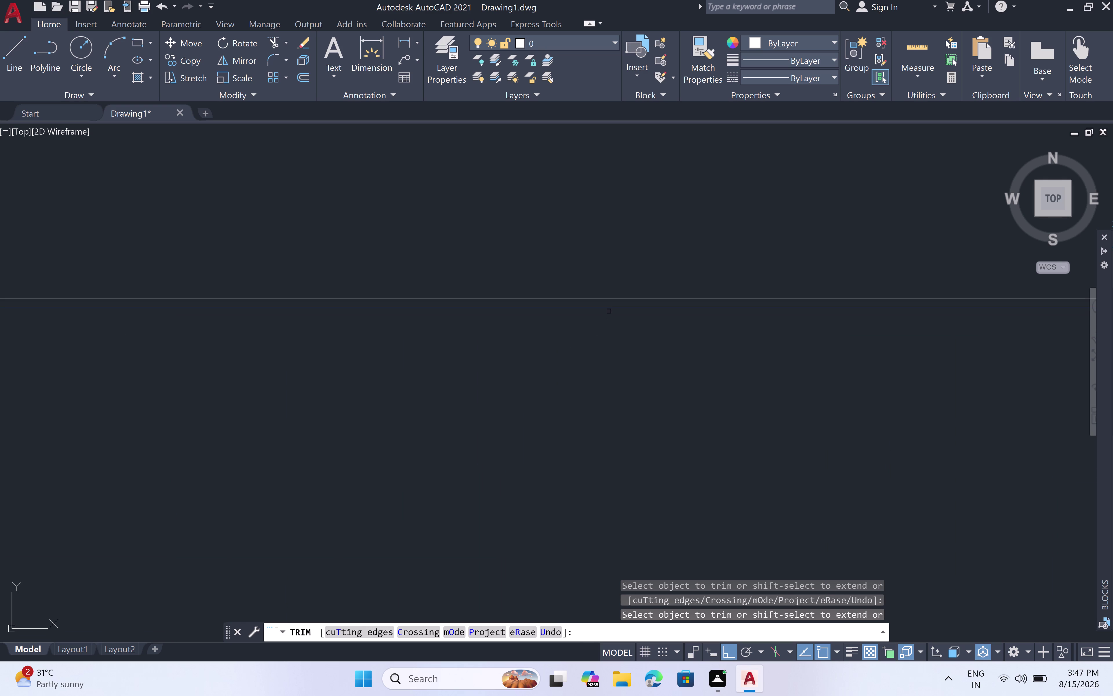
click(607, 308)
scroll(down, 3)
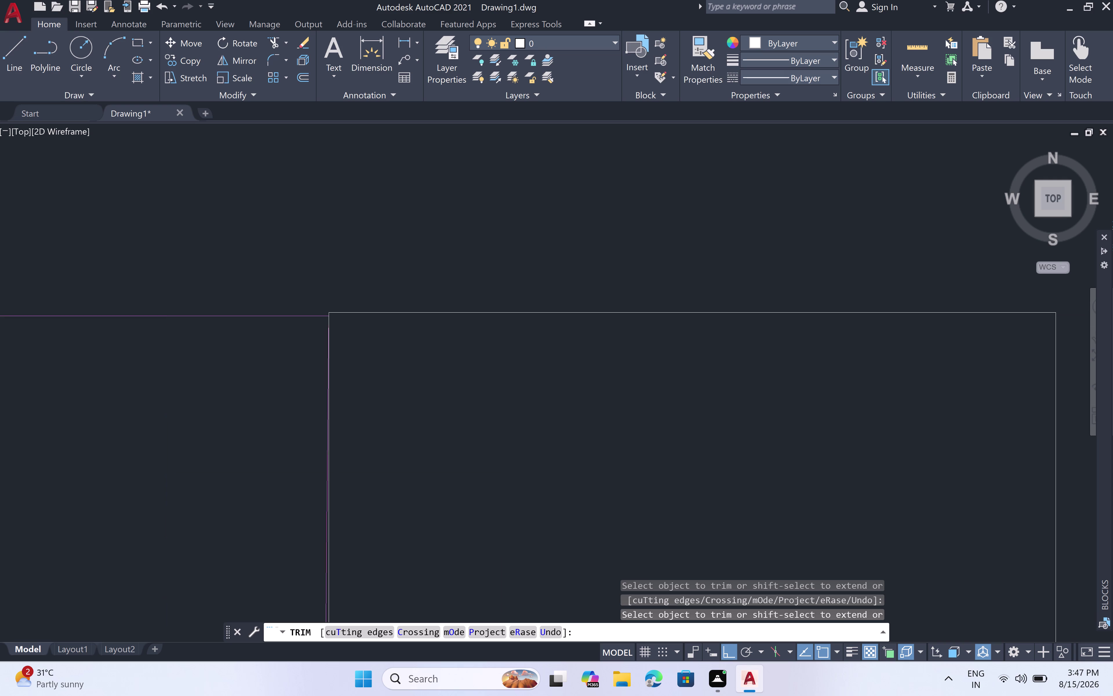
scroll(down, 3)
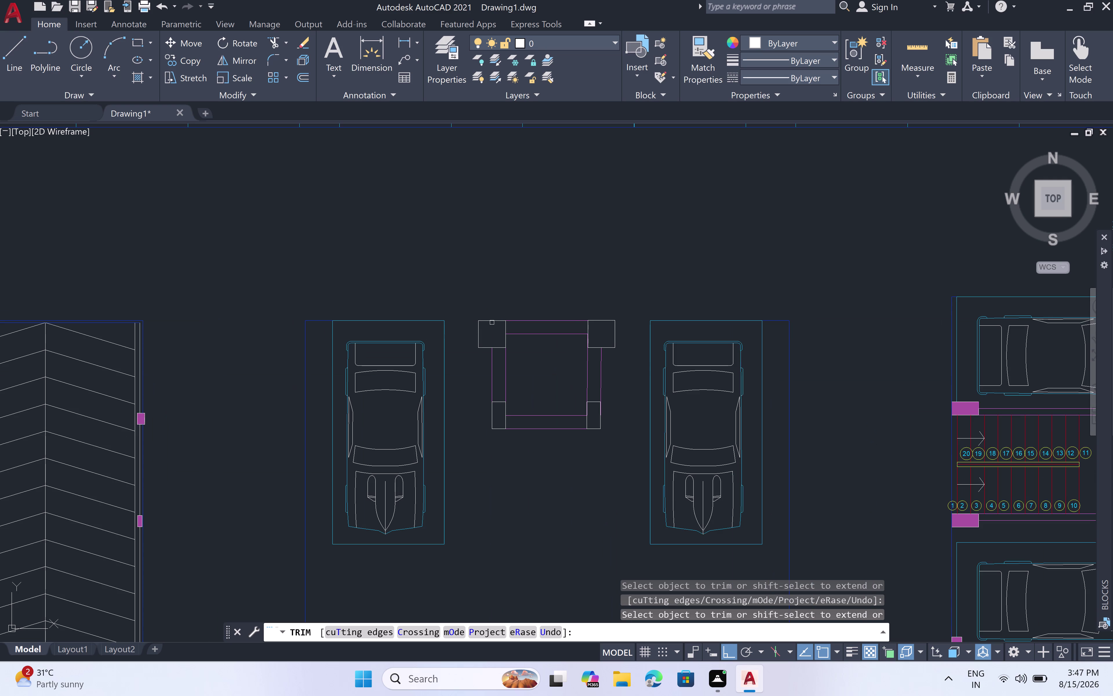
scroll(up, 3)
scroll(down, 3)
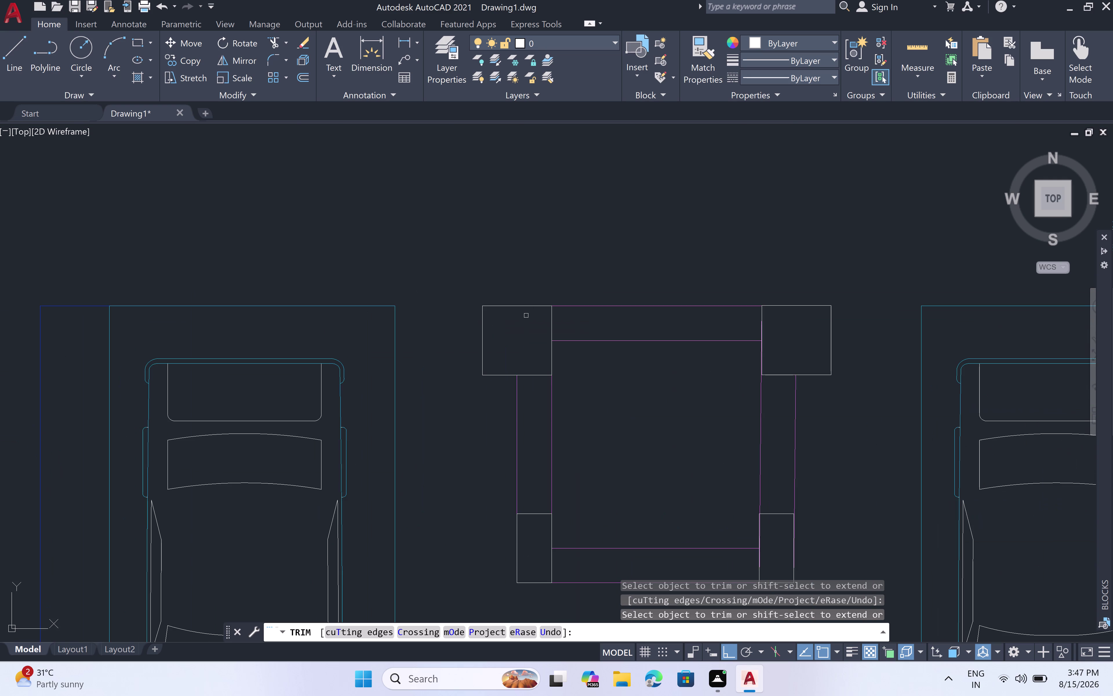
scroll(down, 3)
scroll(up, 3)
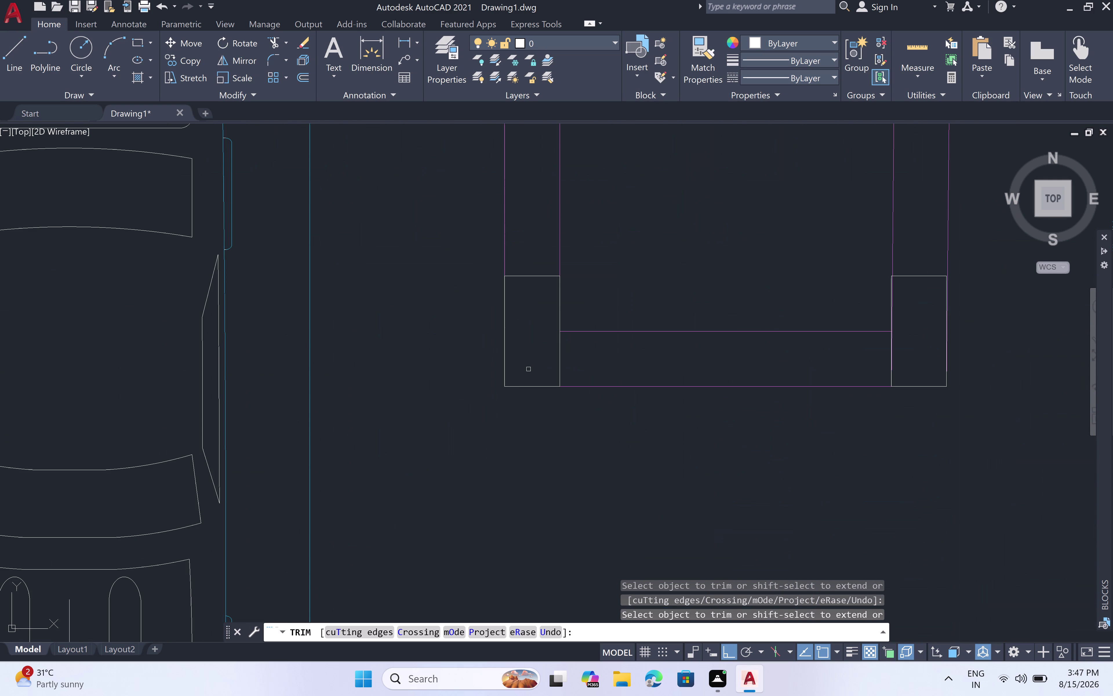
scroll(up, 3)
scroll(down, 3)
scroll(down, 3)
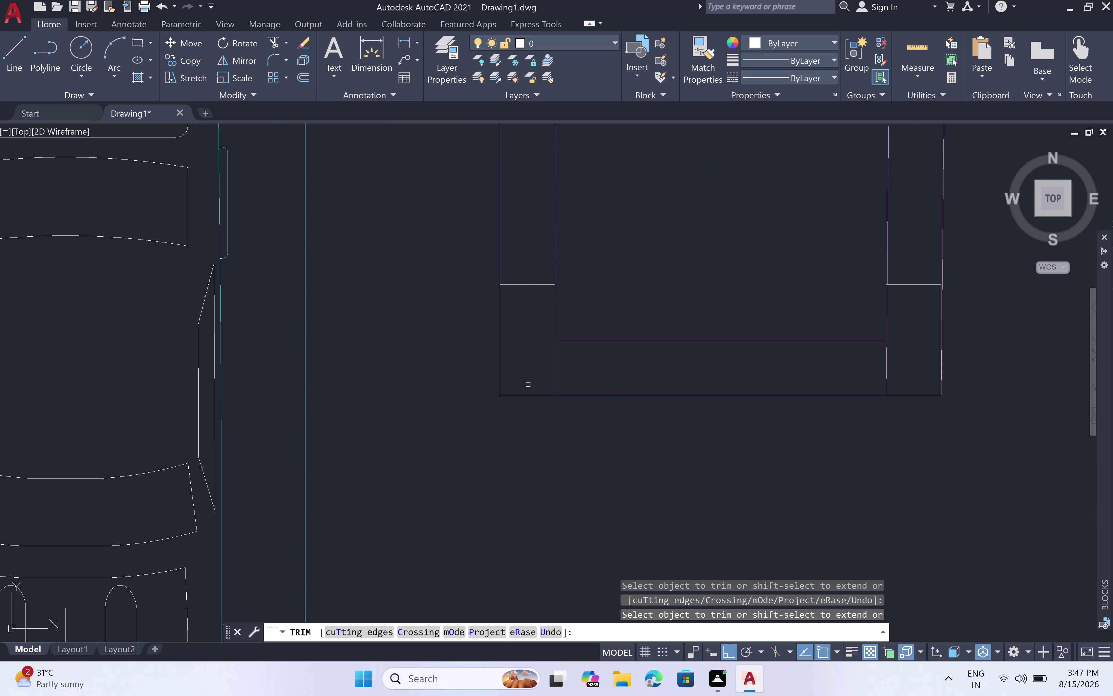
scroll(down, 3)
scroll(up, 3)
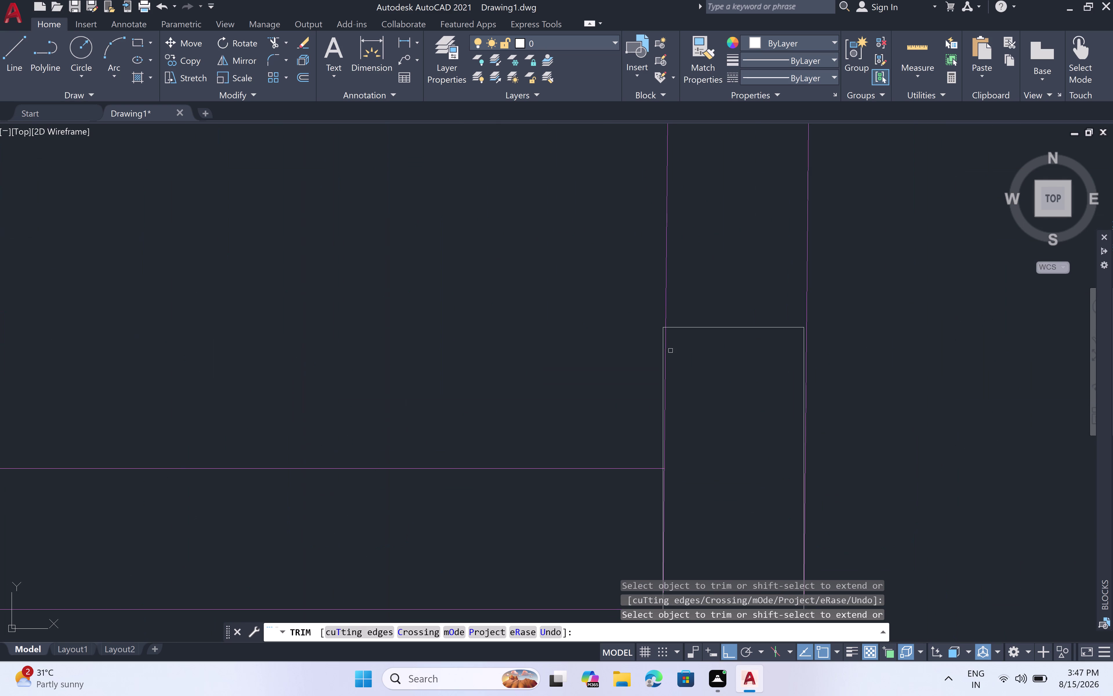
scroll(up, 3)
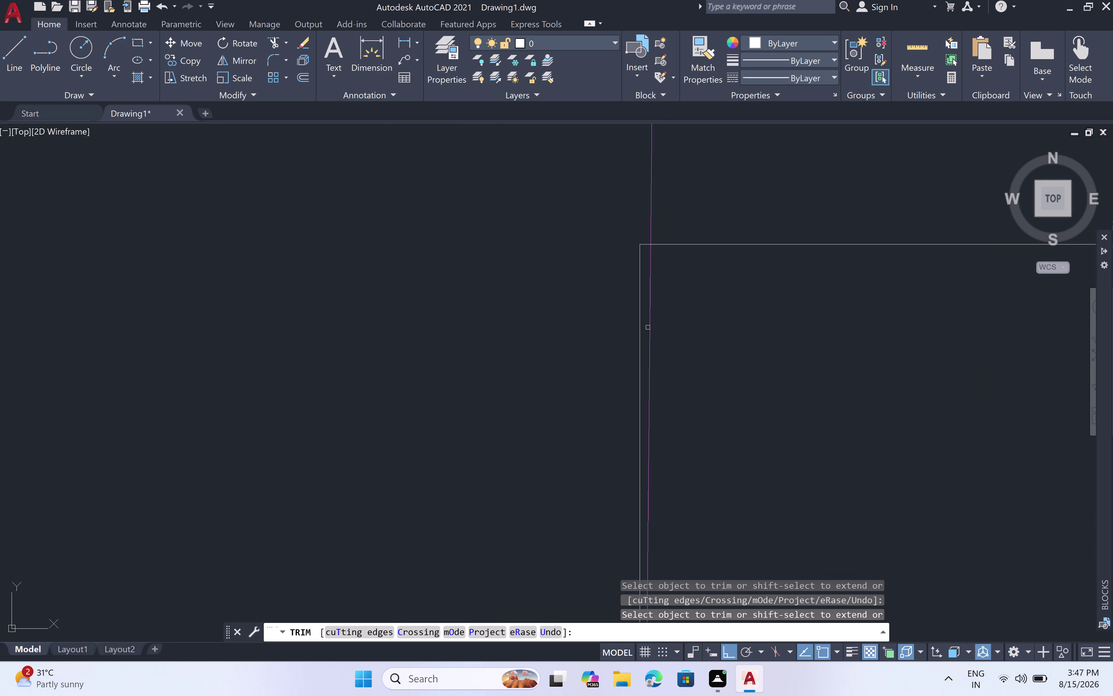
click(651, 327)
scroll(down, 3)
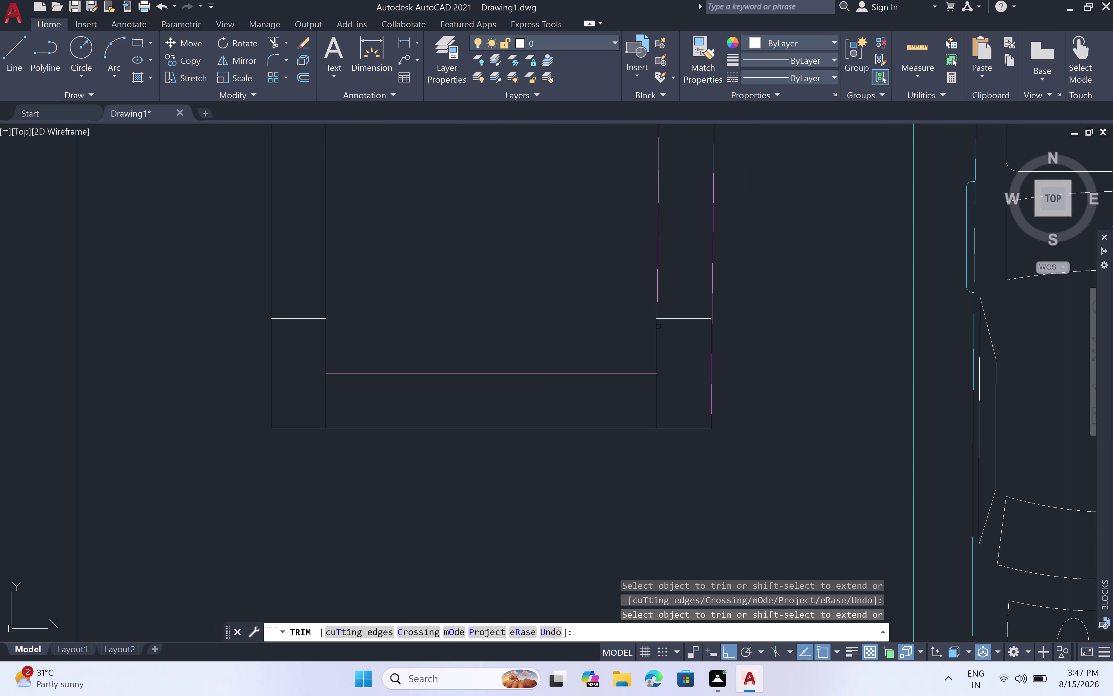
scroll(up, 3)
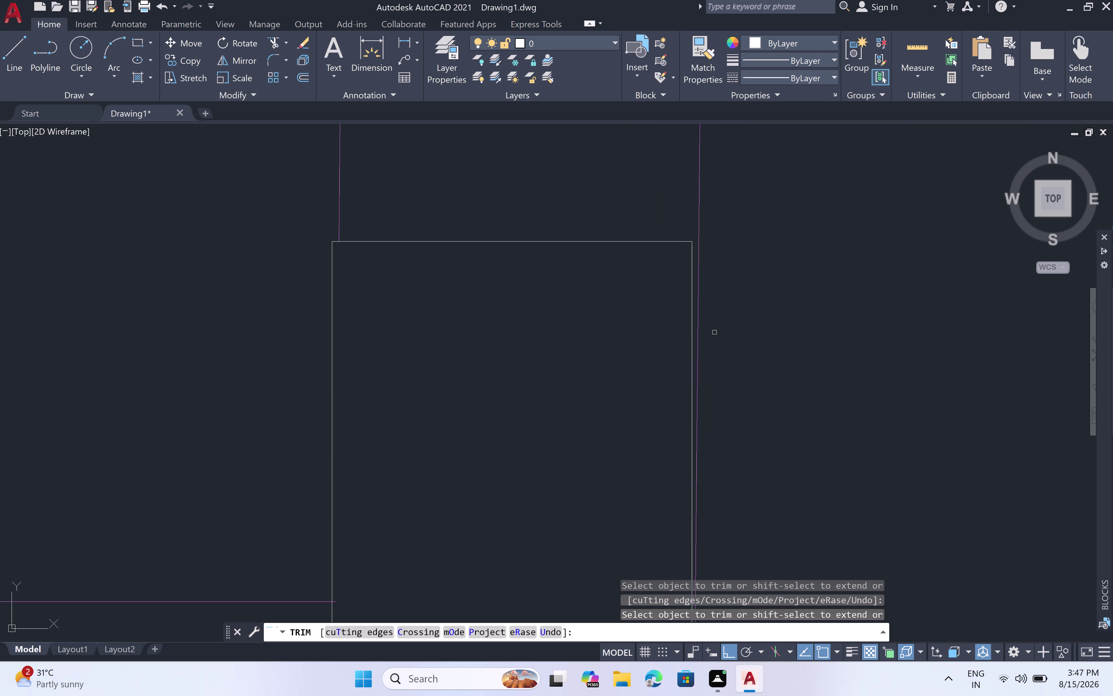
scroll(up, 3)
scroll(down, 3)
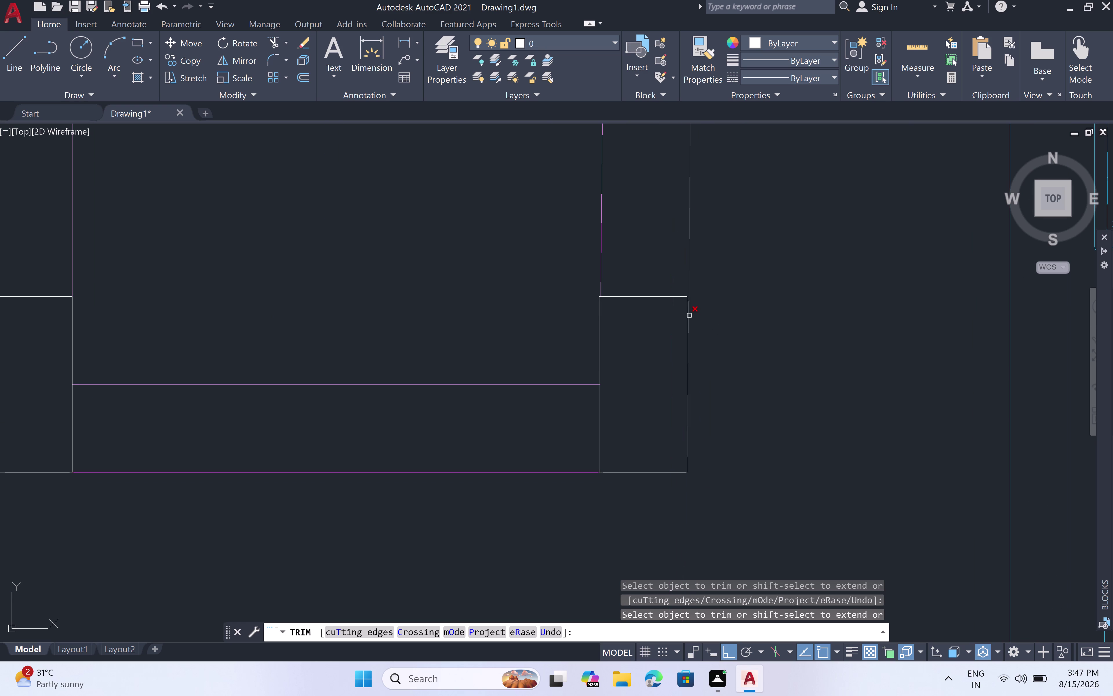
scroll(down, 3)
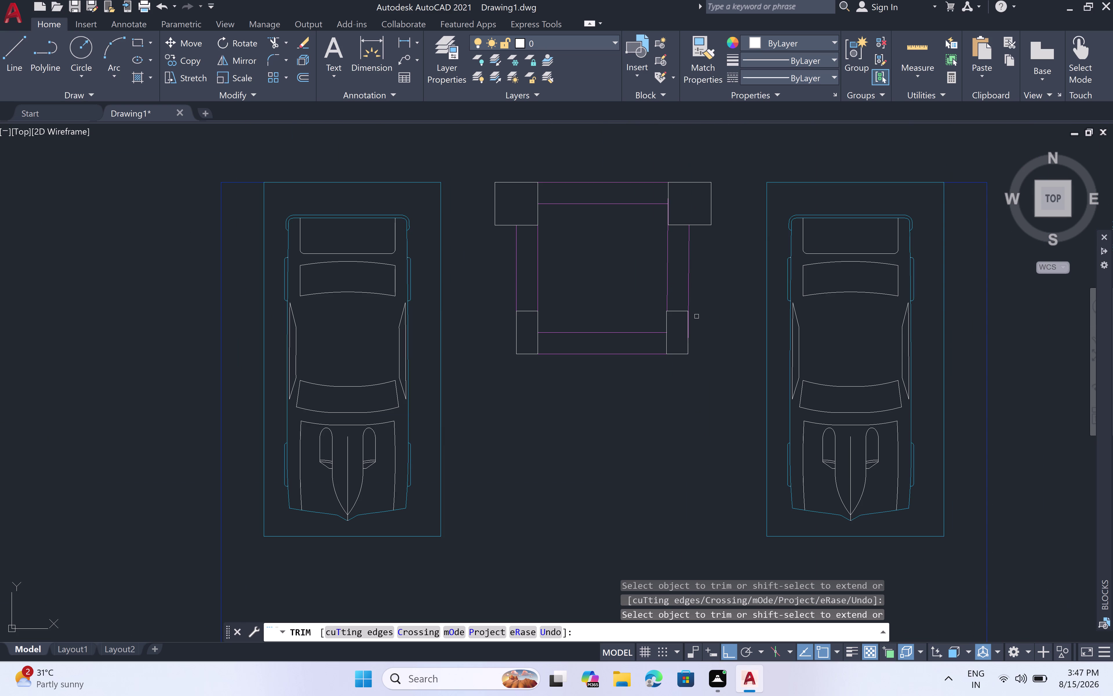
key(Escape)
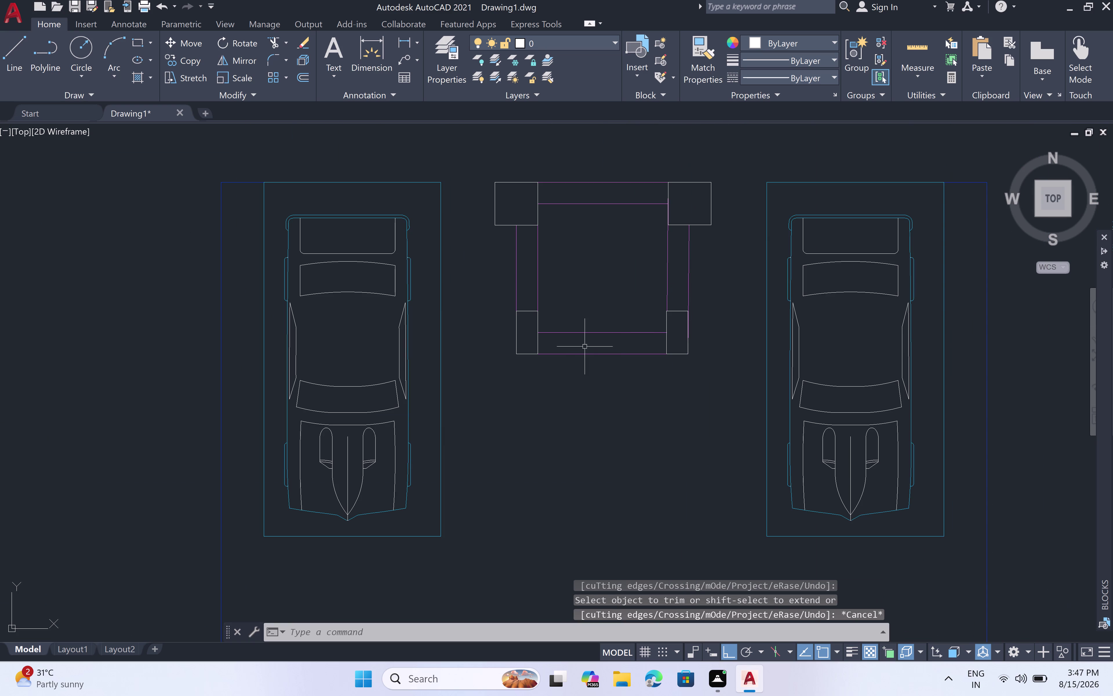
Make COLUMNS the current layer and draw two short dividers across the lift box bottom wall.
text(l)
key(space)
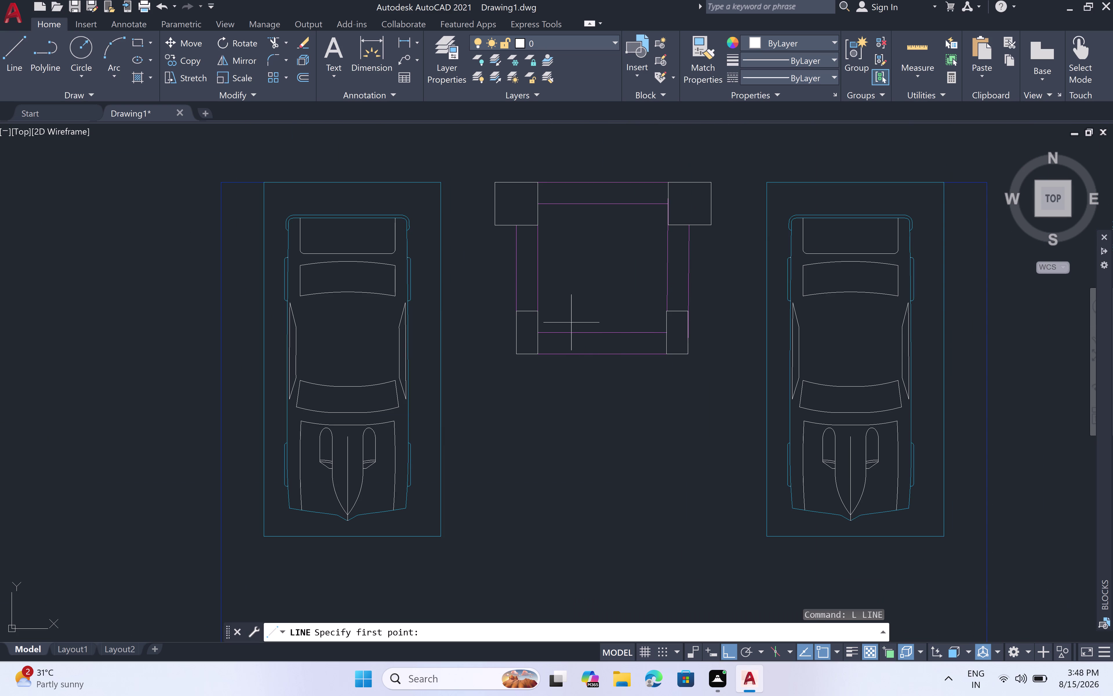
click(615, 41)
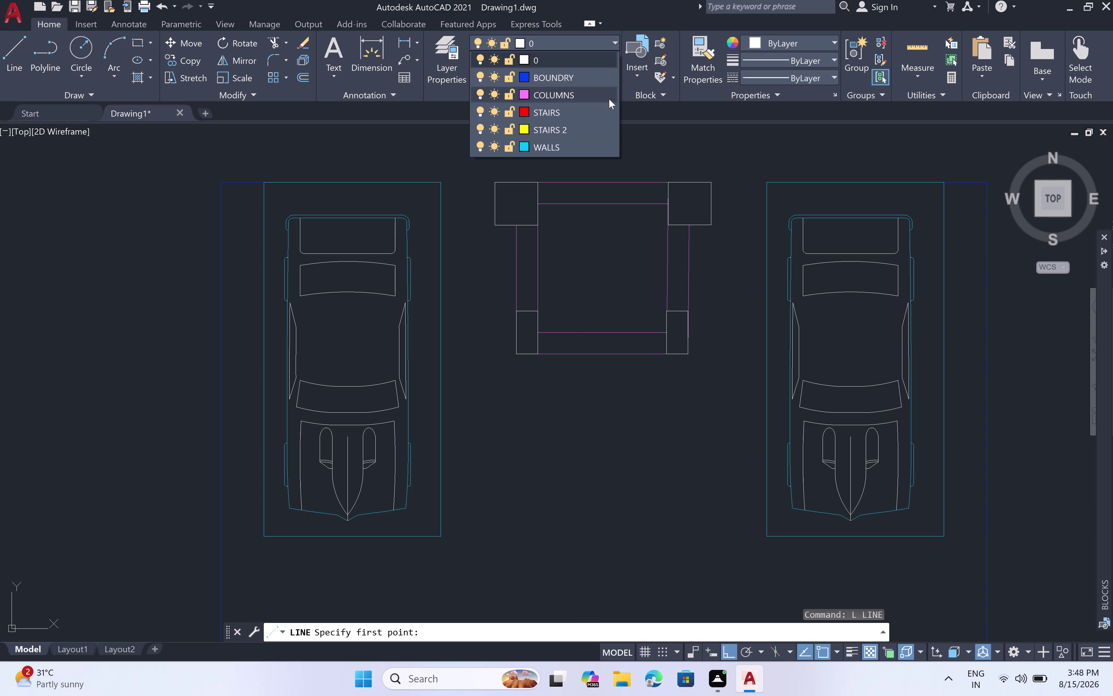
click(606, 98)
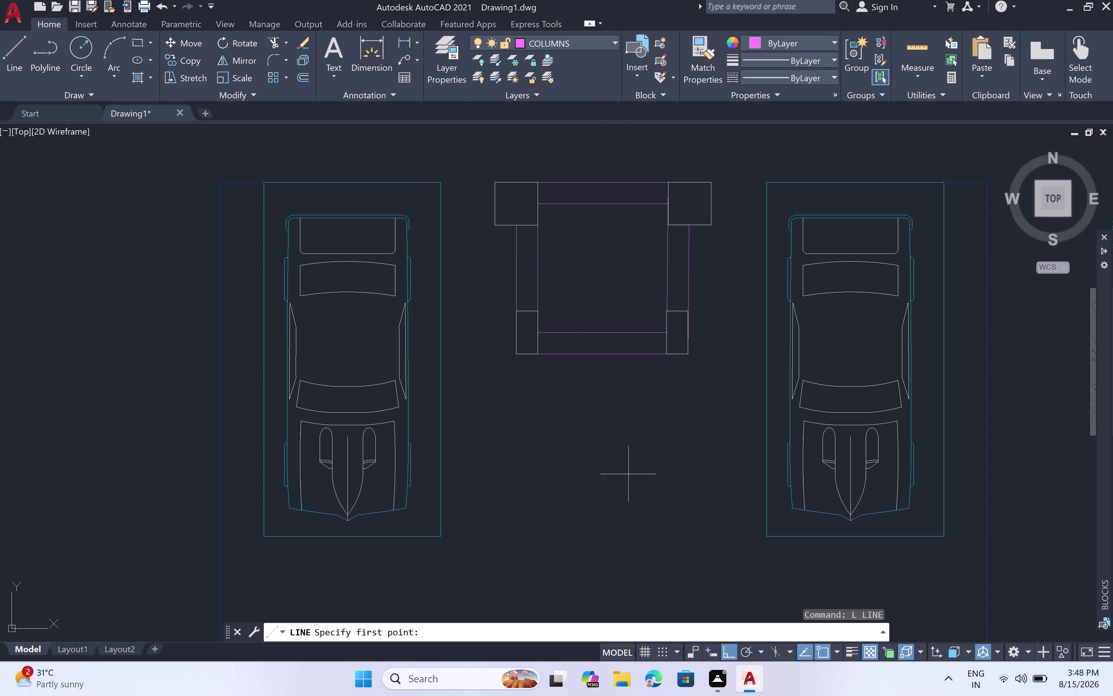
click(580, 332)
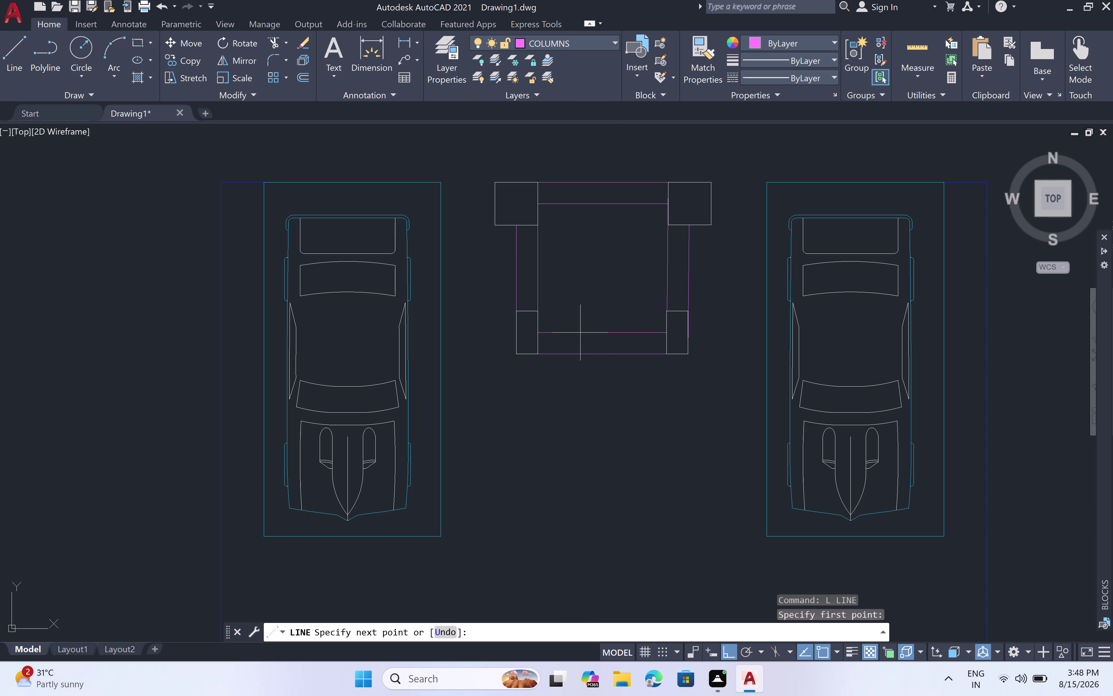
click(586, 354)
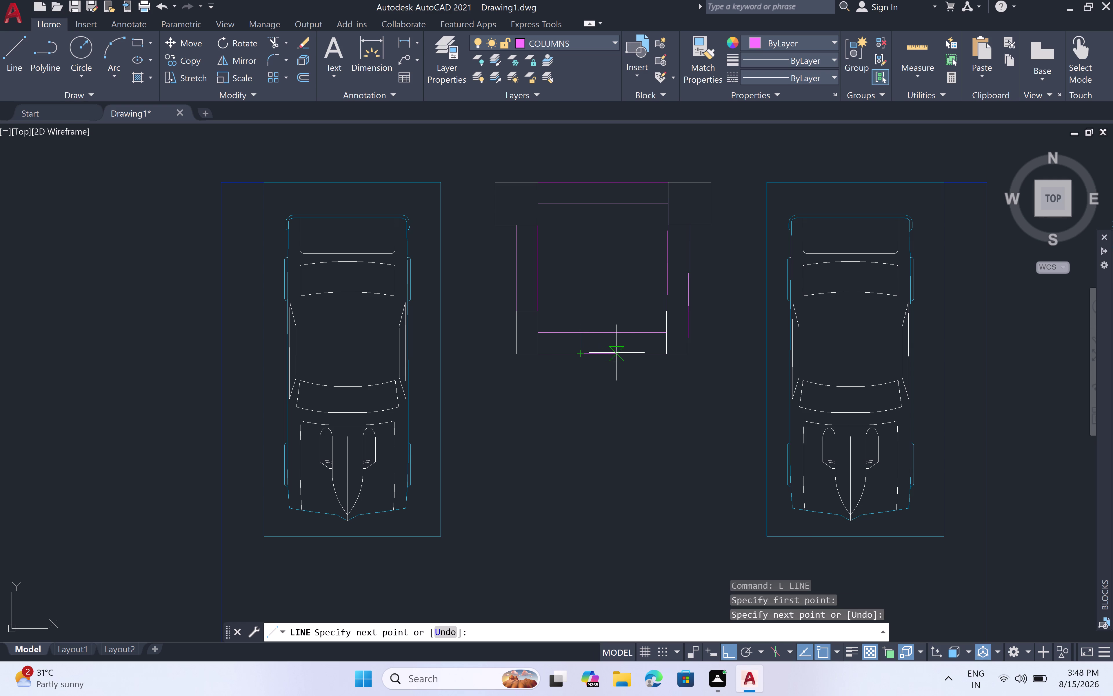
click(620, 354)
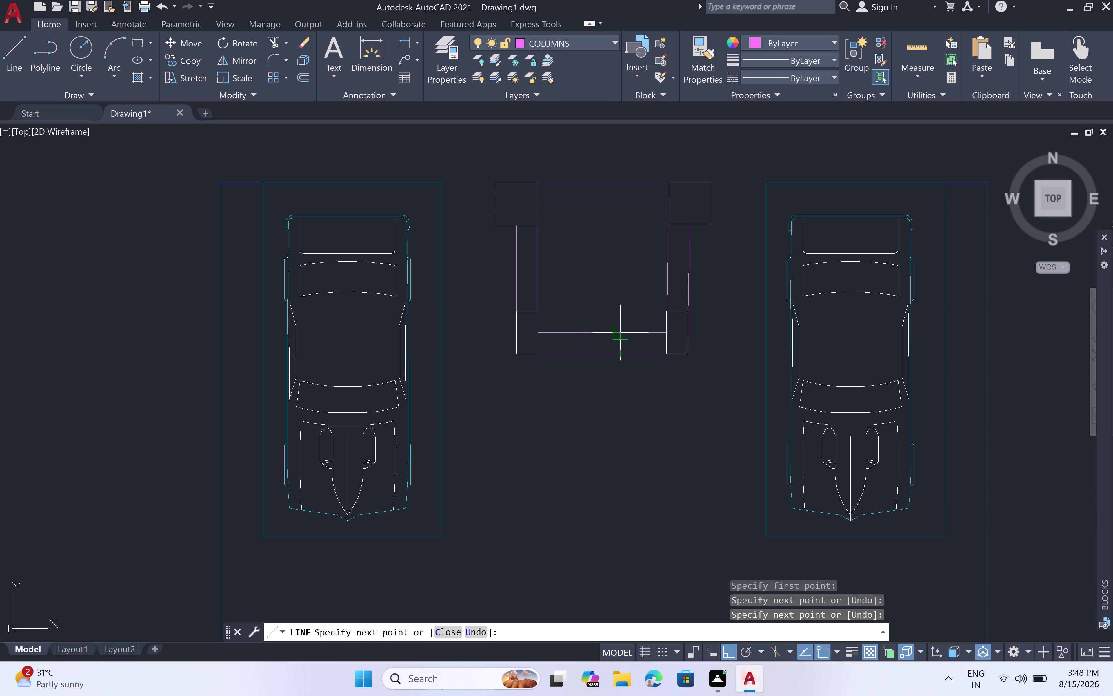
click(620, 334)
click(579, 332)
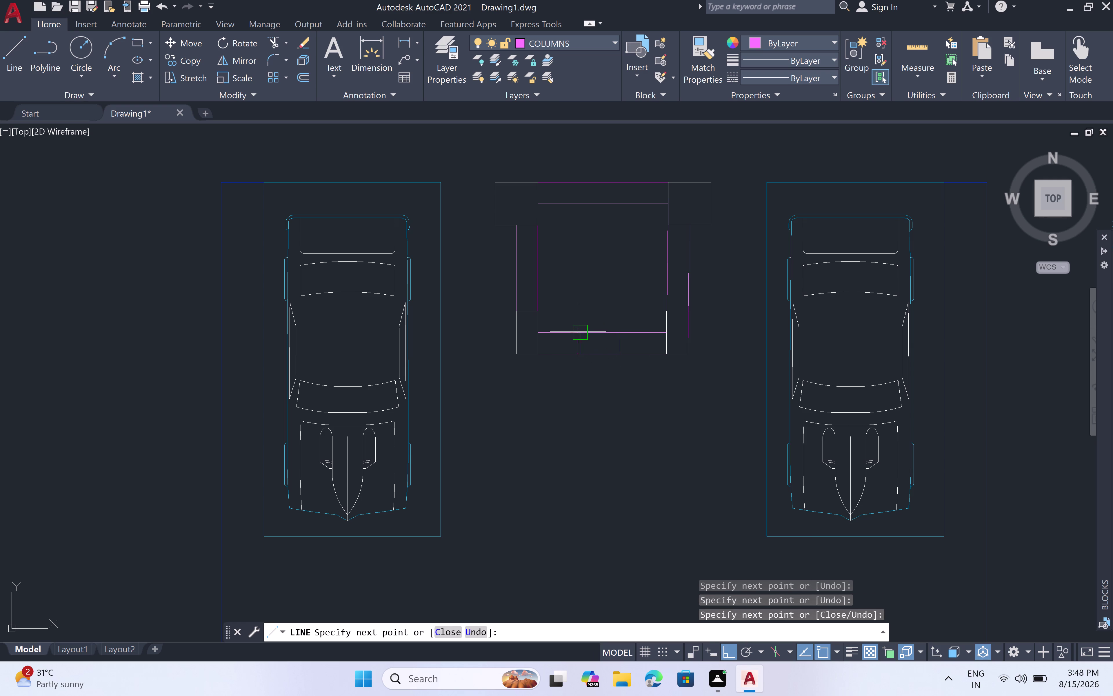
key(Escape)
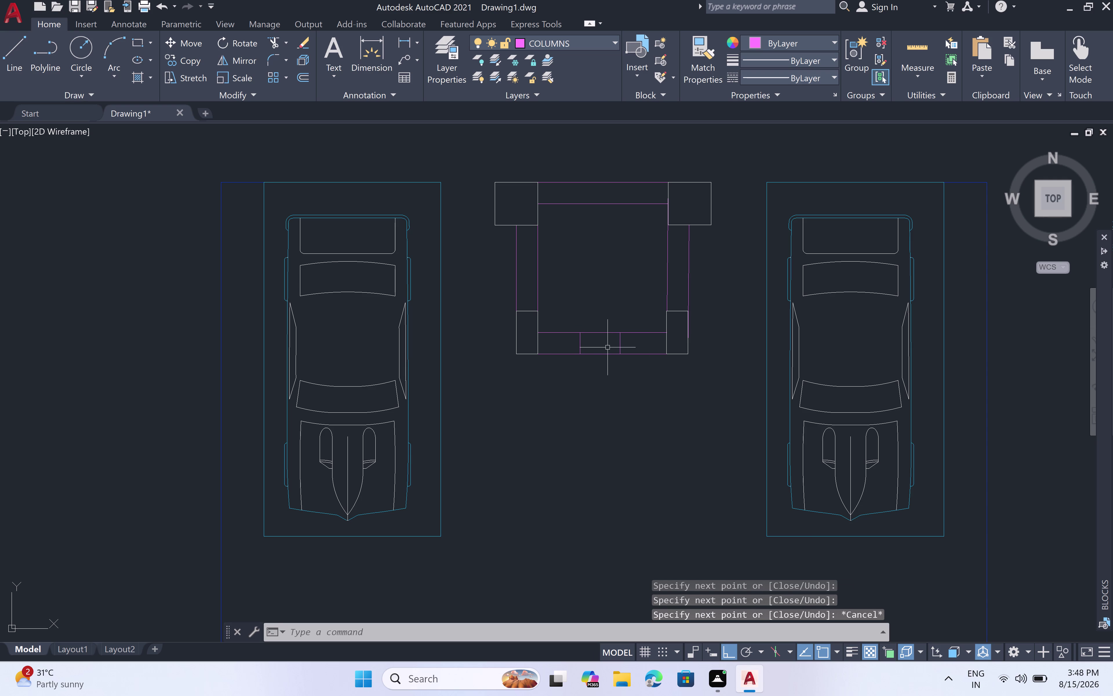
scroll(down, 3)
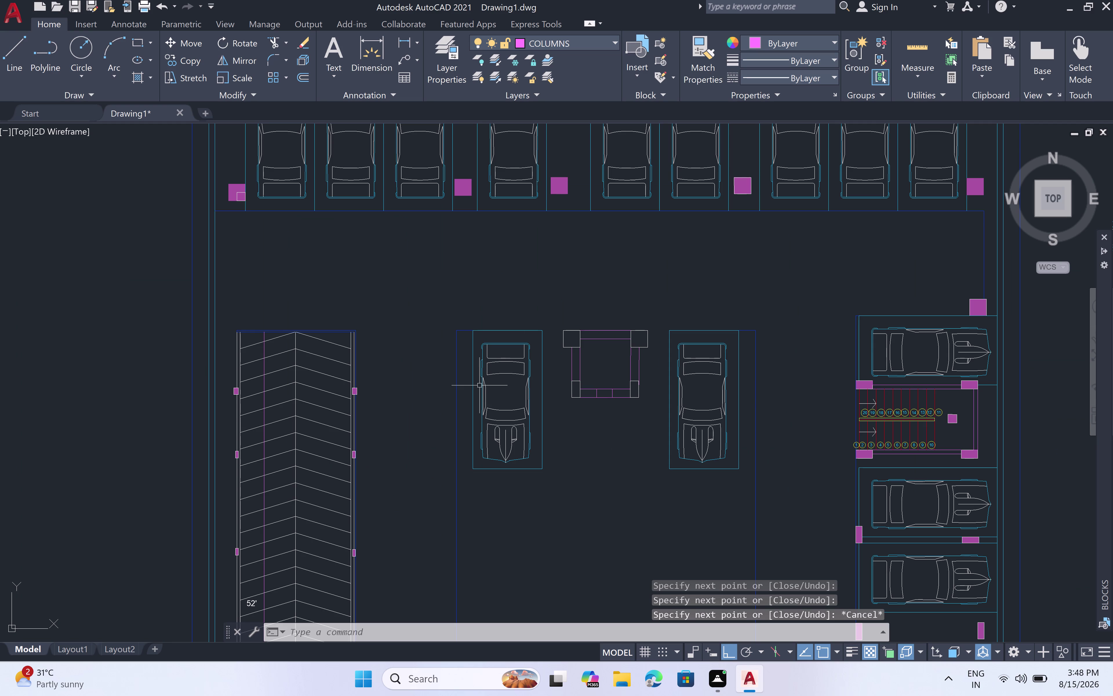
Solid-hatch the top-left, top-right, bottom-right and bottom-left corner columns.
key(h)
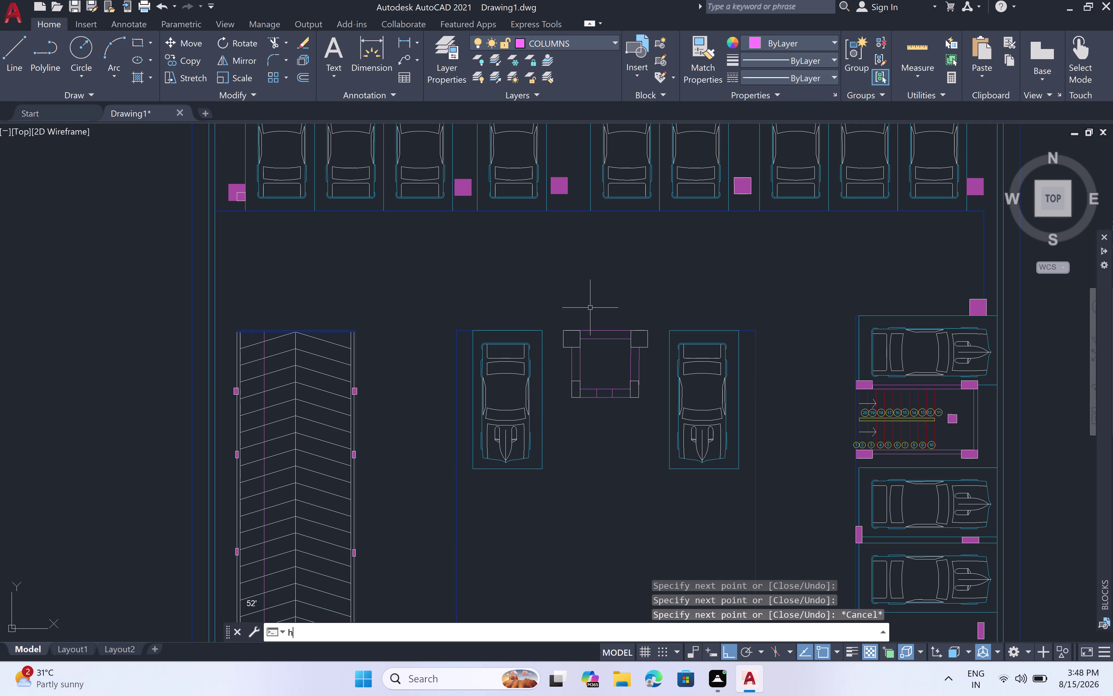
key(space)
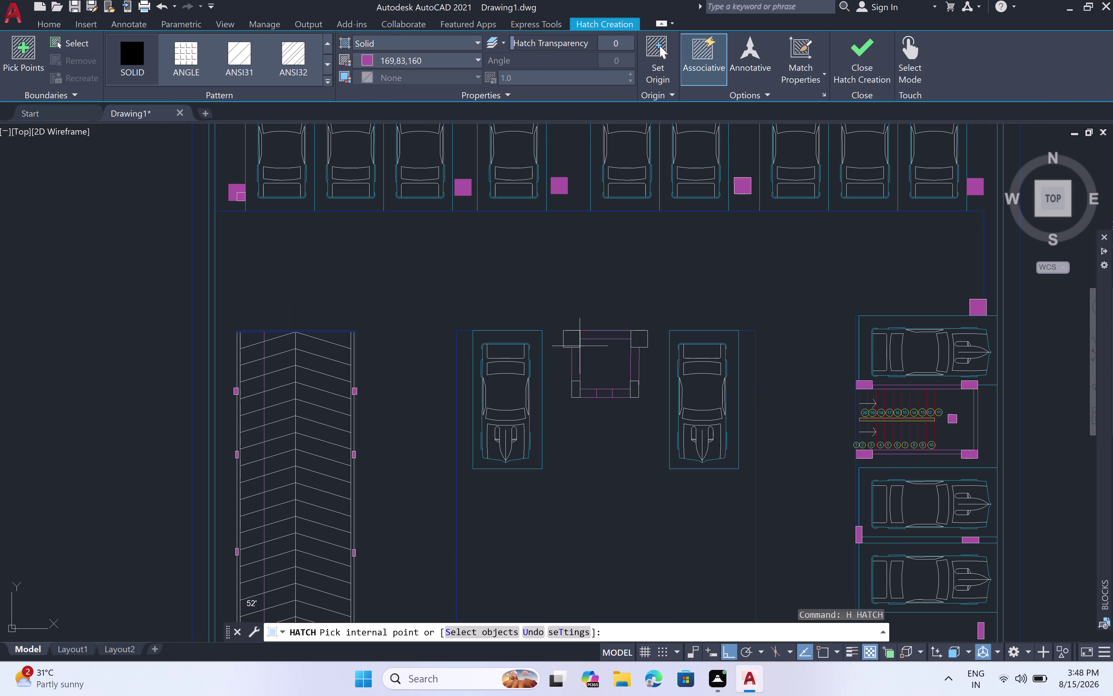
scroll(up, 3)
double_click(555, 334)
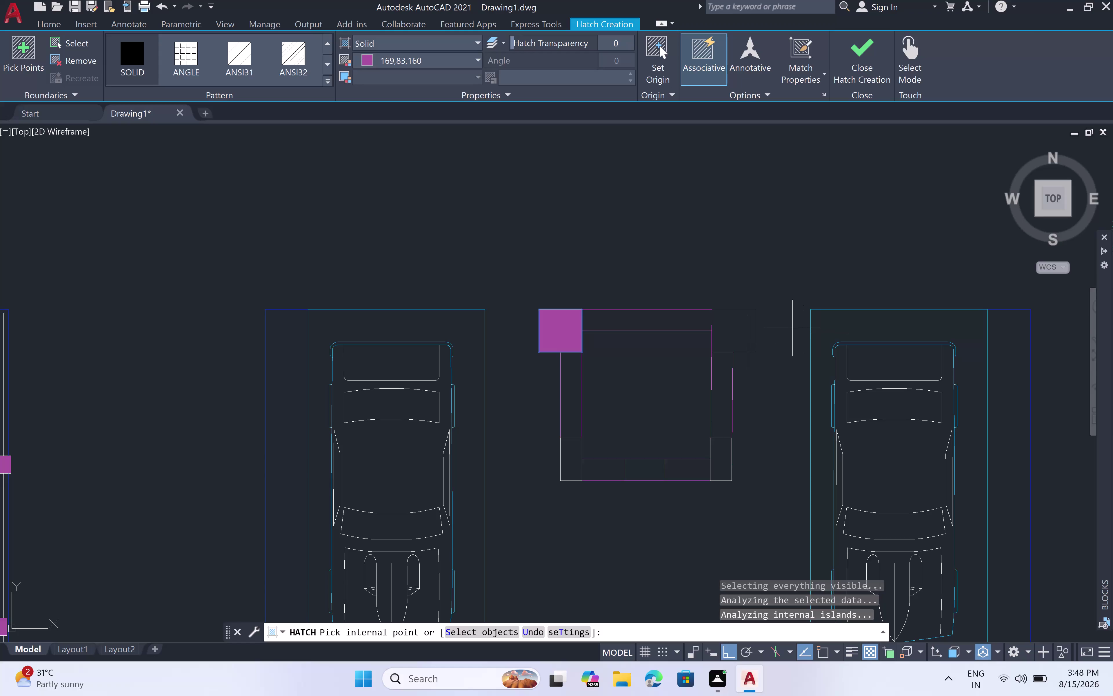
click(745, 335)
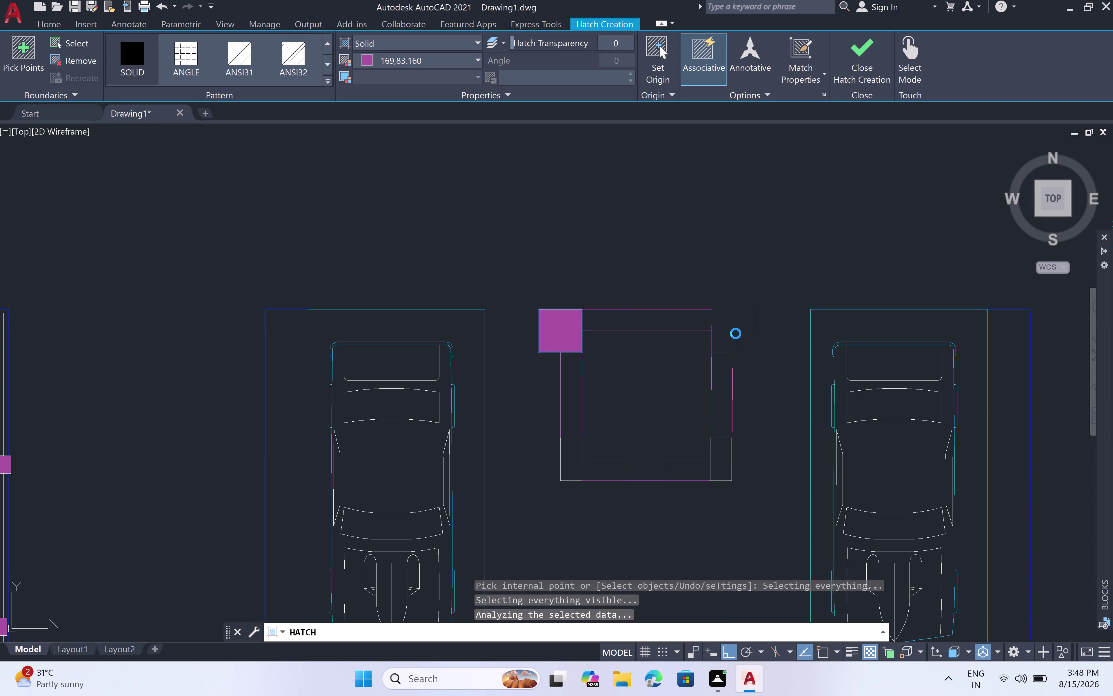
click(736, 333)
click(724, 452)
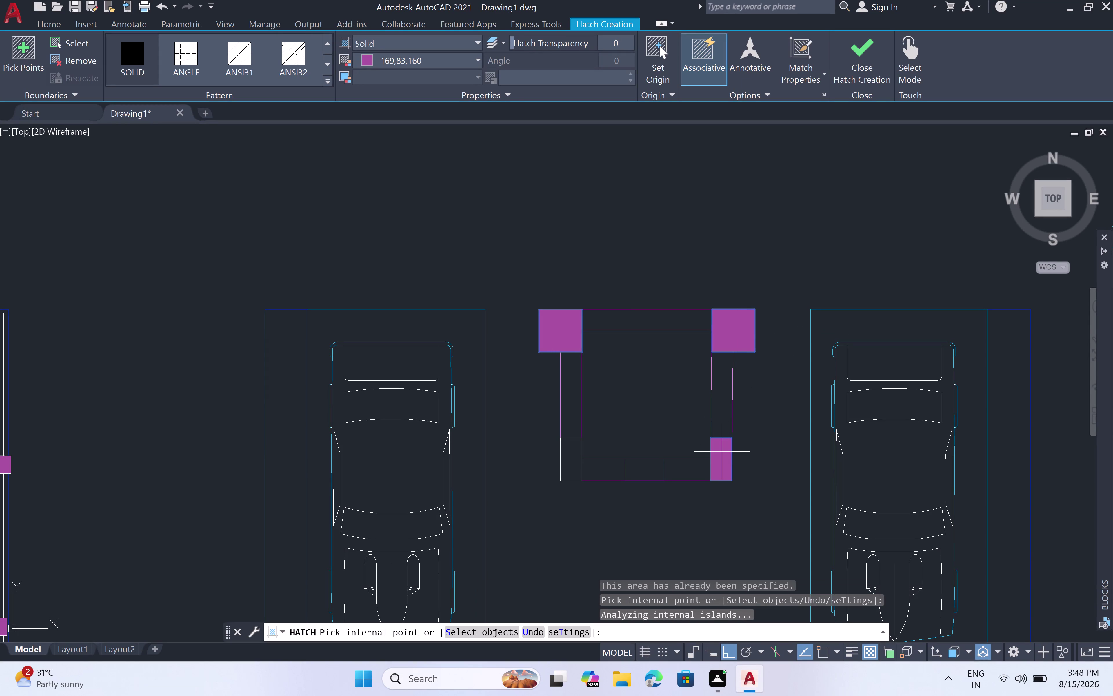
double_click(575, 459)
key(Escape)
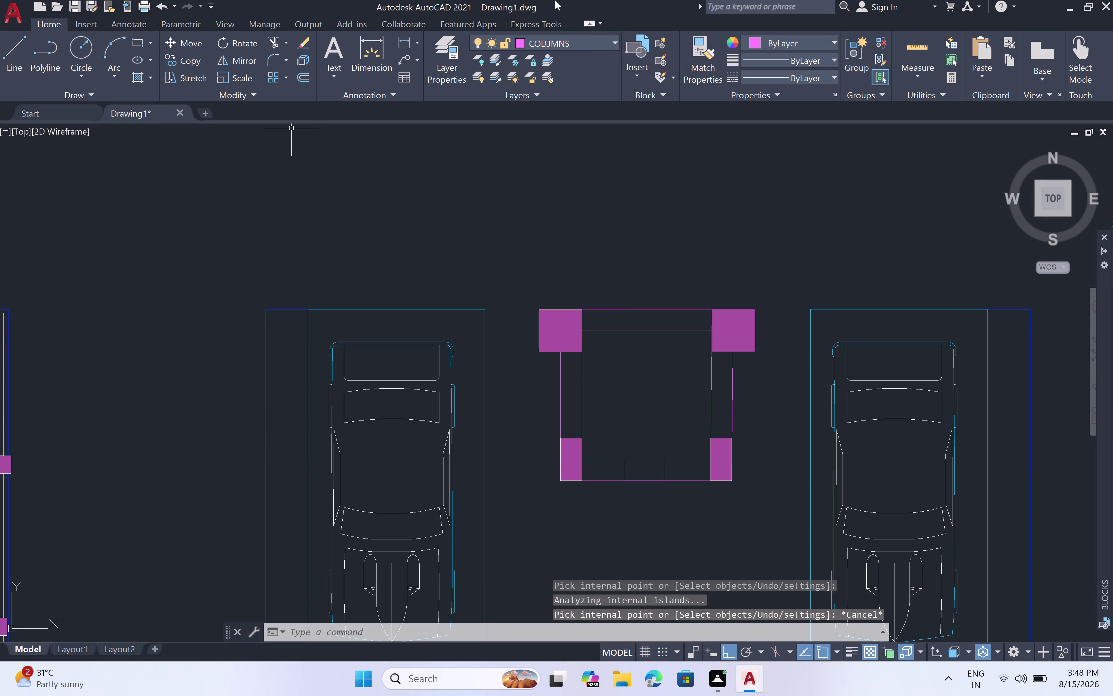
Open the layers list and start a new hatch with H.
double_click(616, 41)
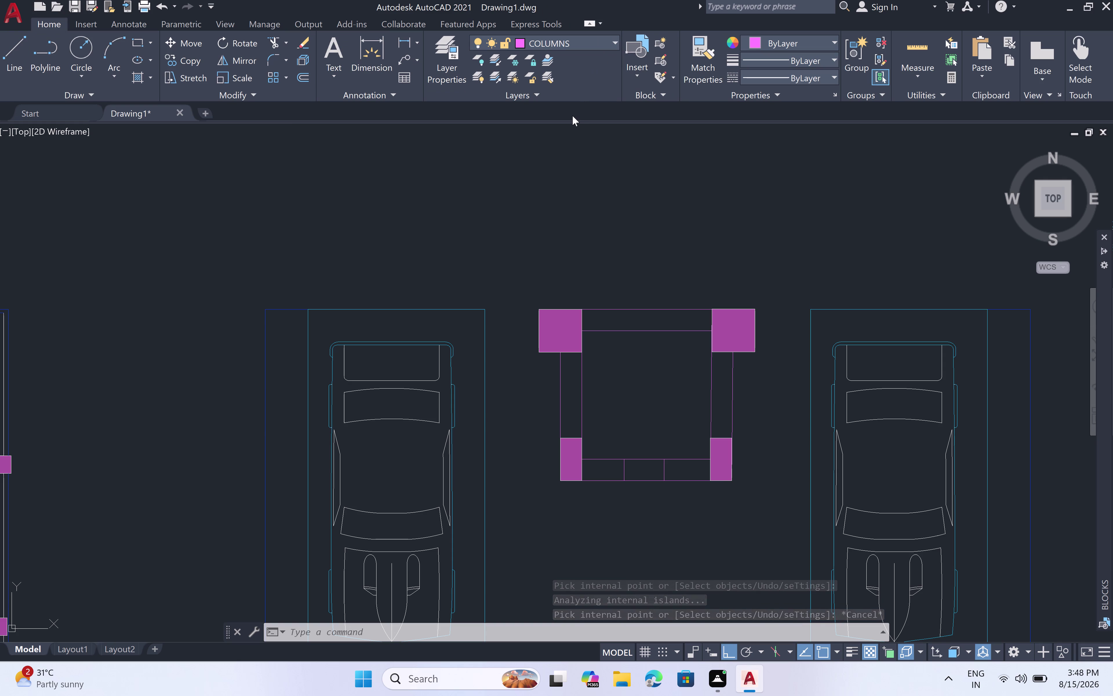
text(h)
key(space)
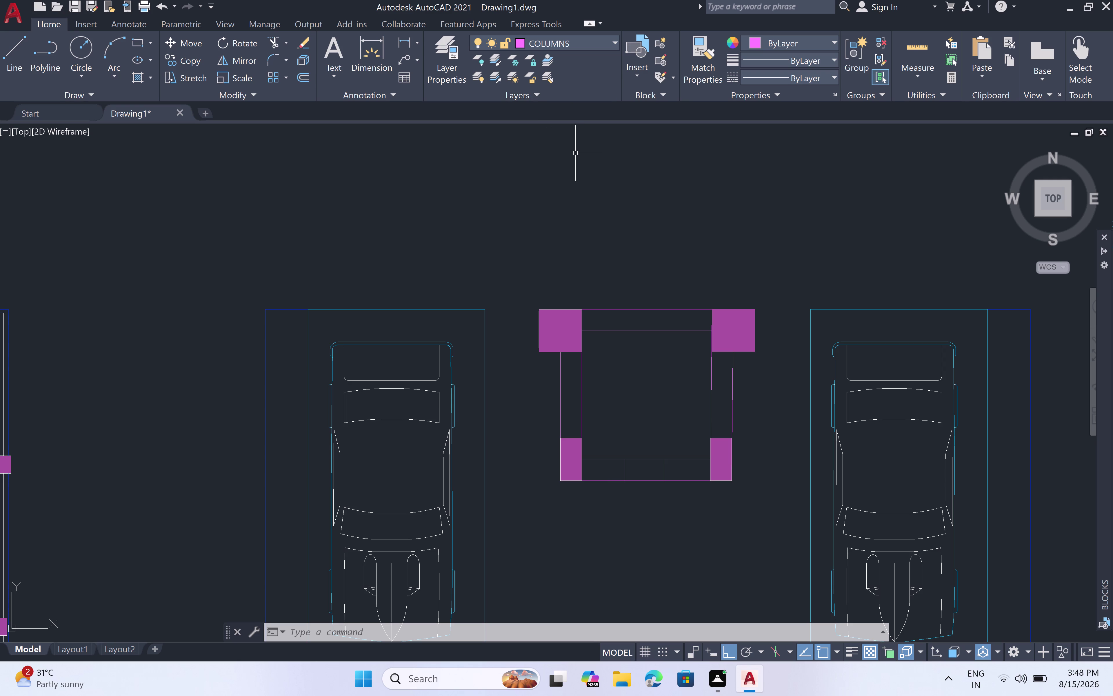
Fill the lift box's top wall with a light pink hatch.
text(h)
key(space)
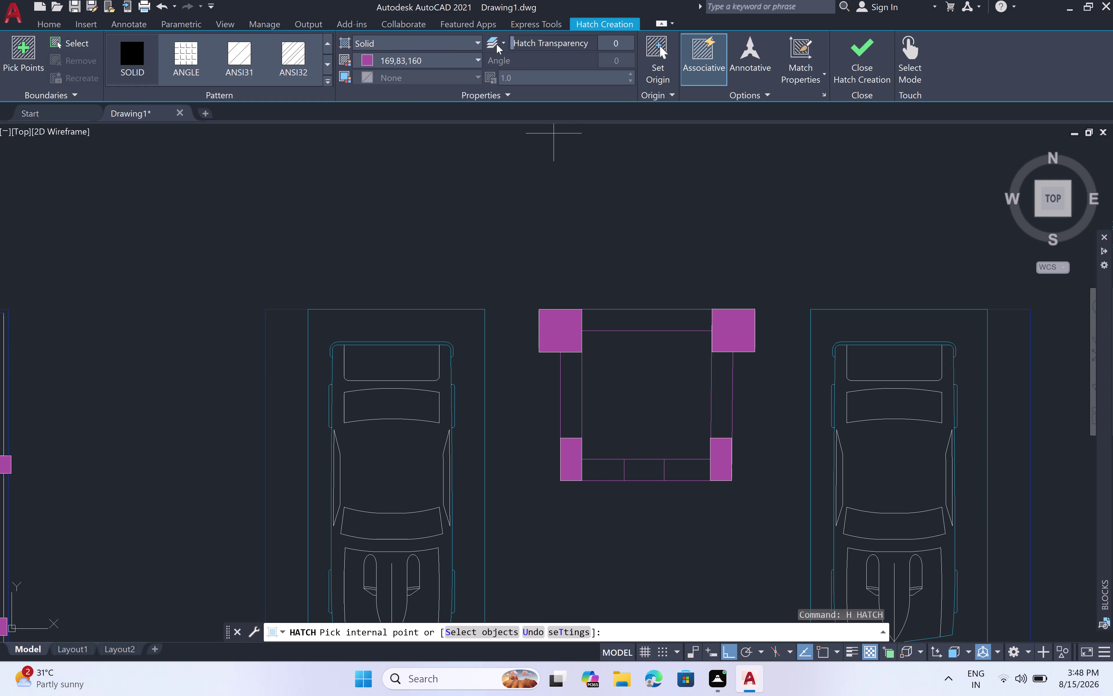
double_click(476, 61)
click(478, 56)
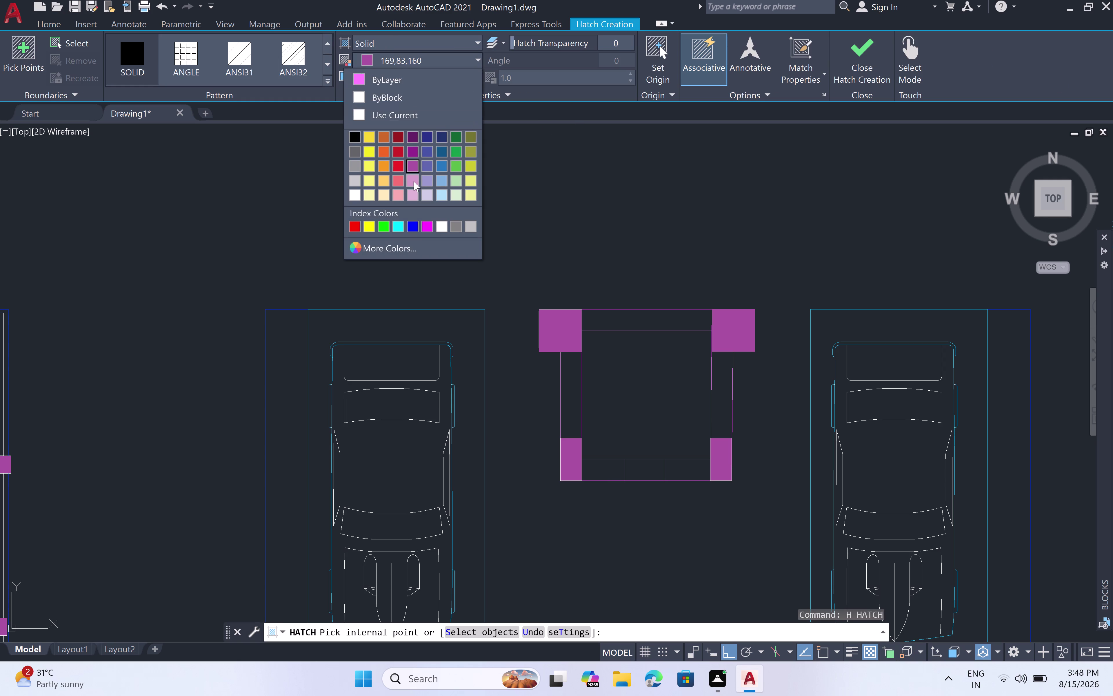
click(413, 181)
click(631, 326)
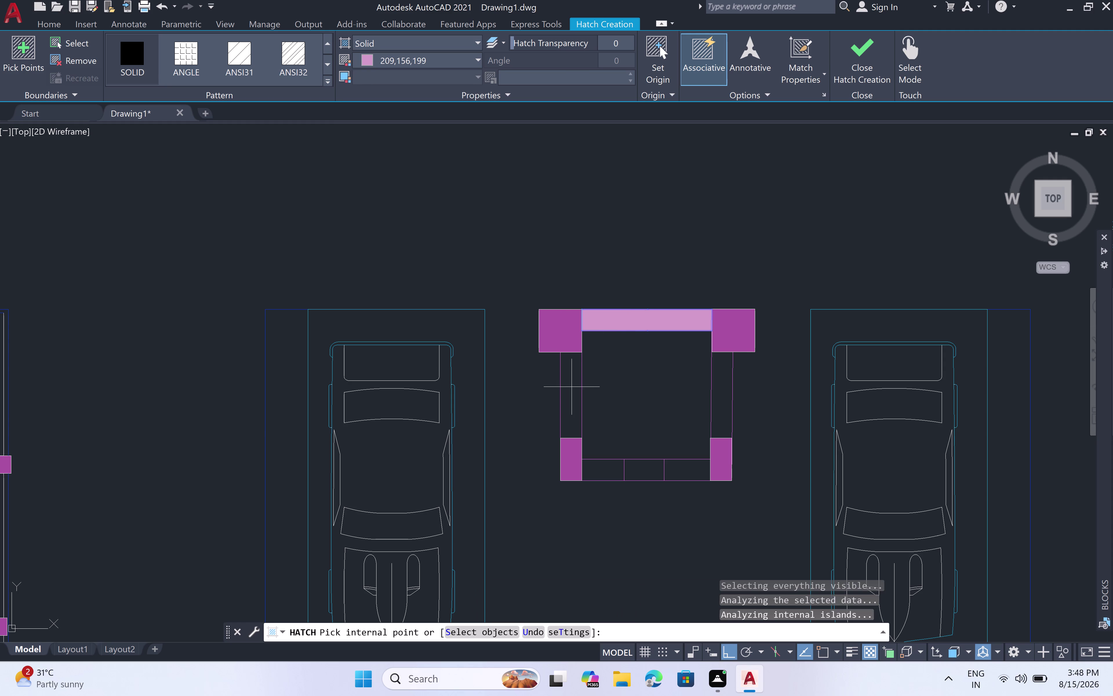
Switch to a paler pink and fill the left, right and two outer bottom wall strips.
click(478, 61)
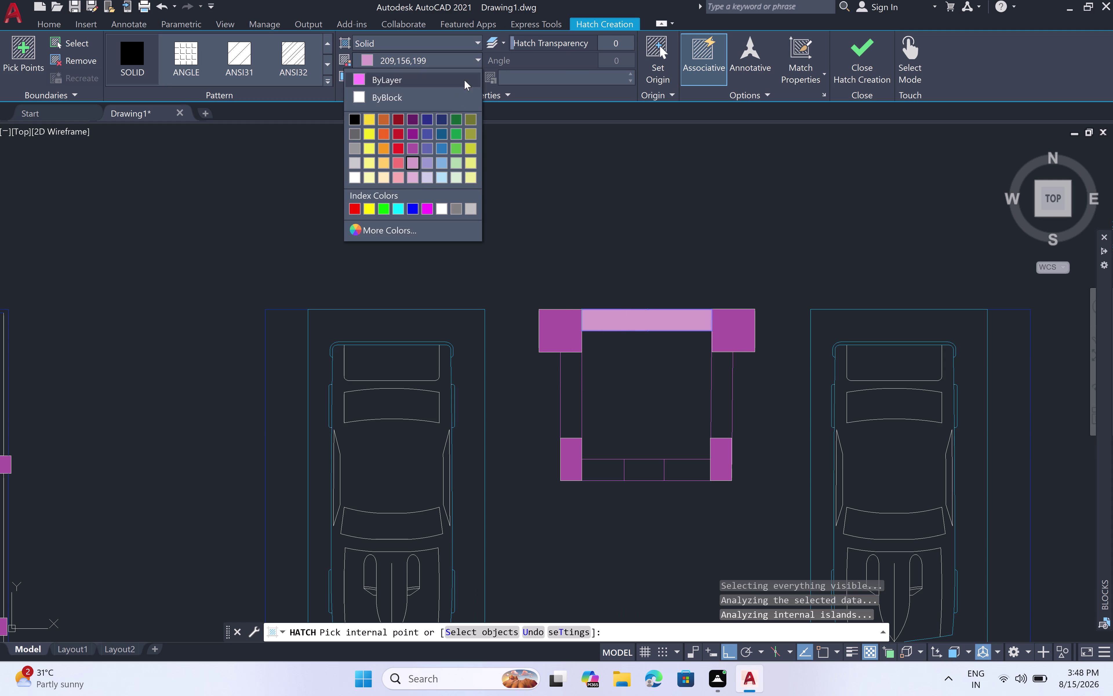
click(417, 176)
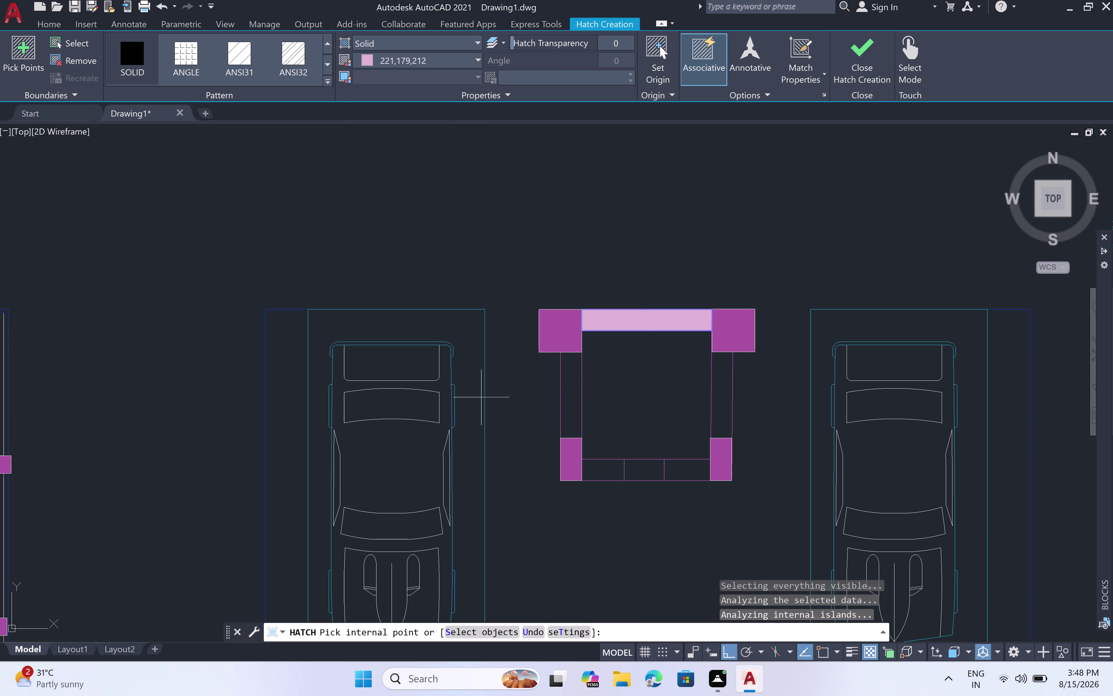
click(570, 398)
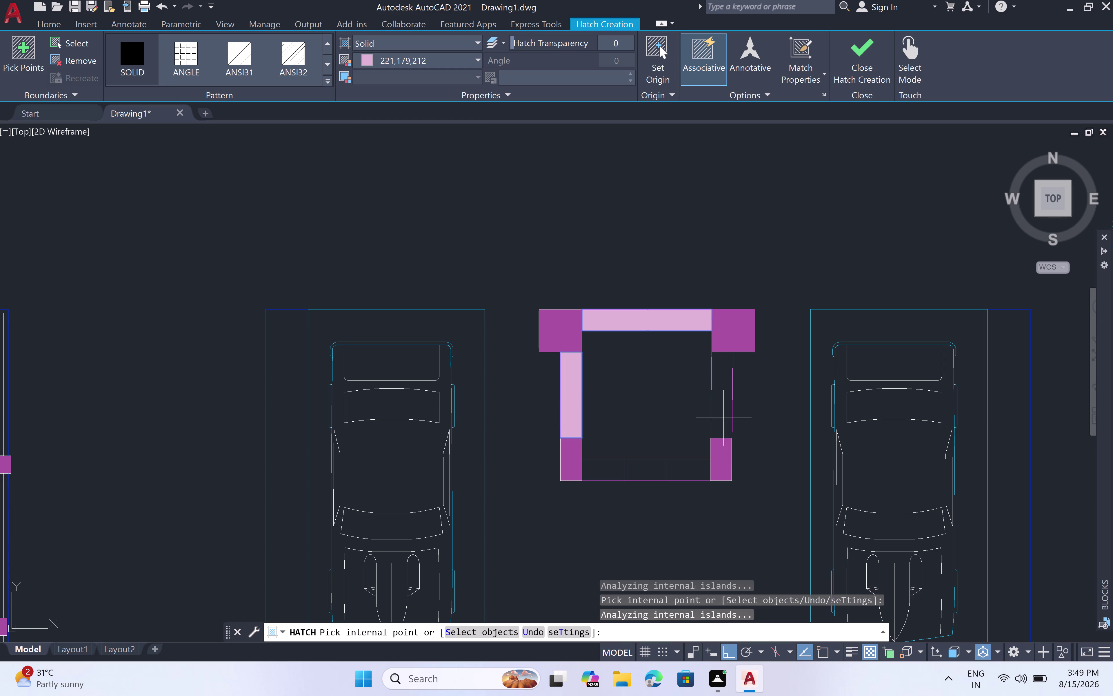
double_click(723, 402)
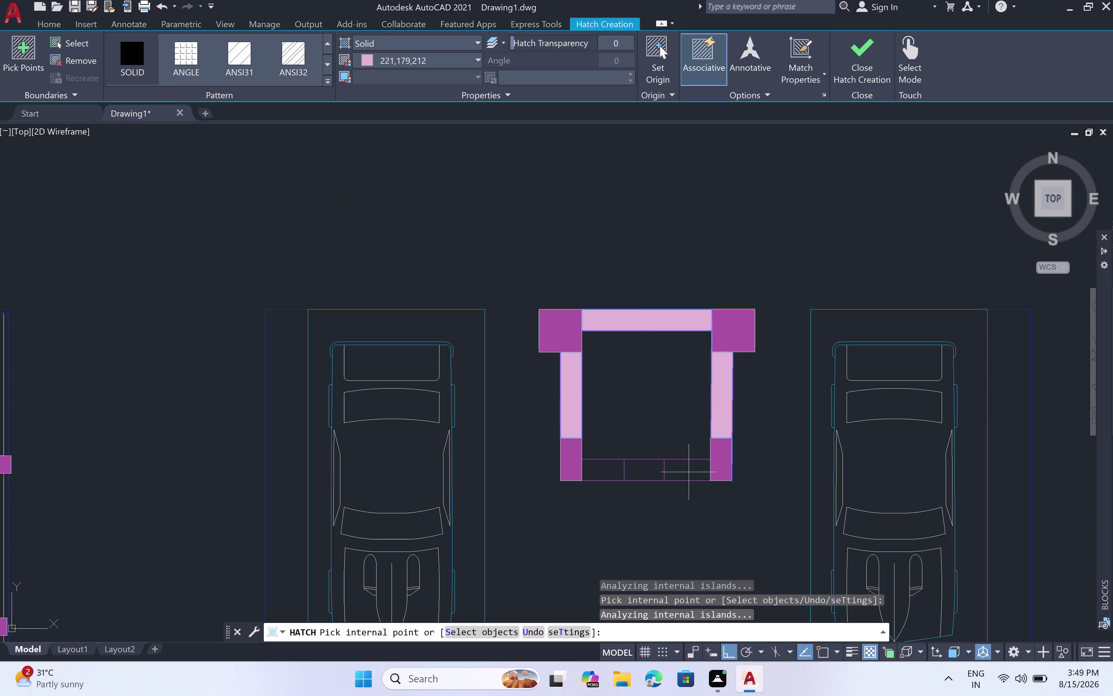
click(689, 472)
click(604, 470)
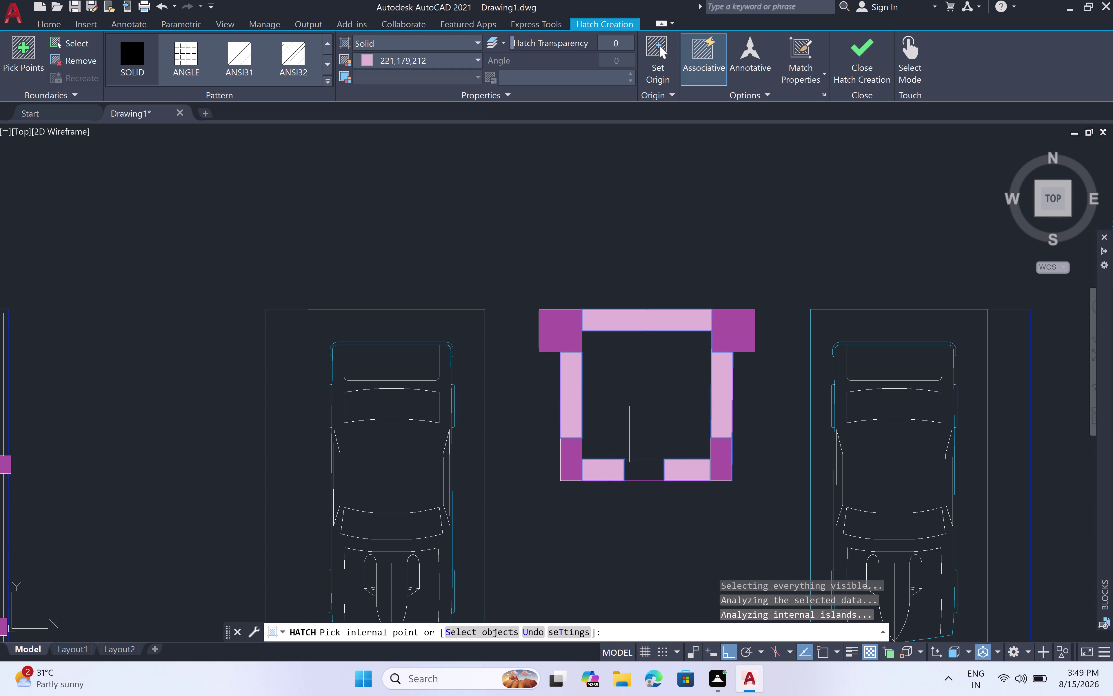
key(Escape)
scroll(down, 3)
scroll(down, 3)
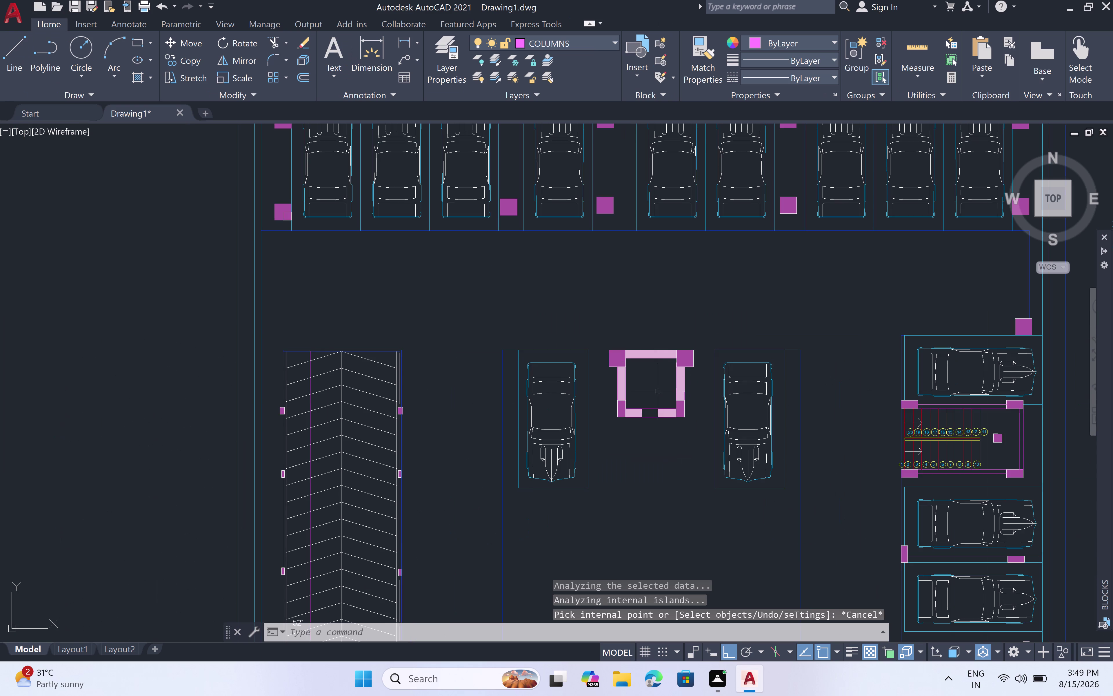
Pan back to the whole parking plan and start a new hatch with H.
middle_drag(650, 439, 649, 438)
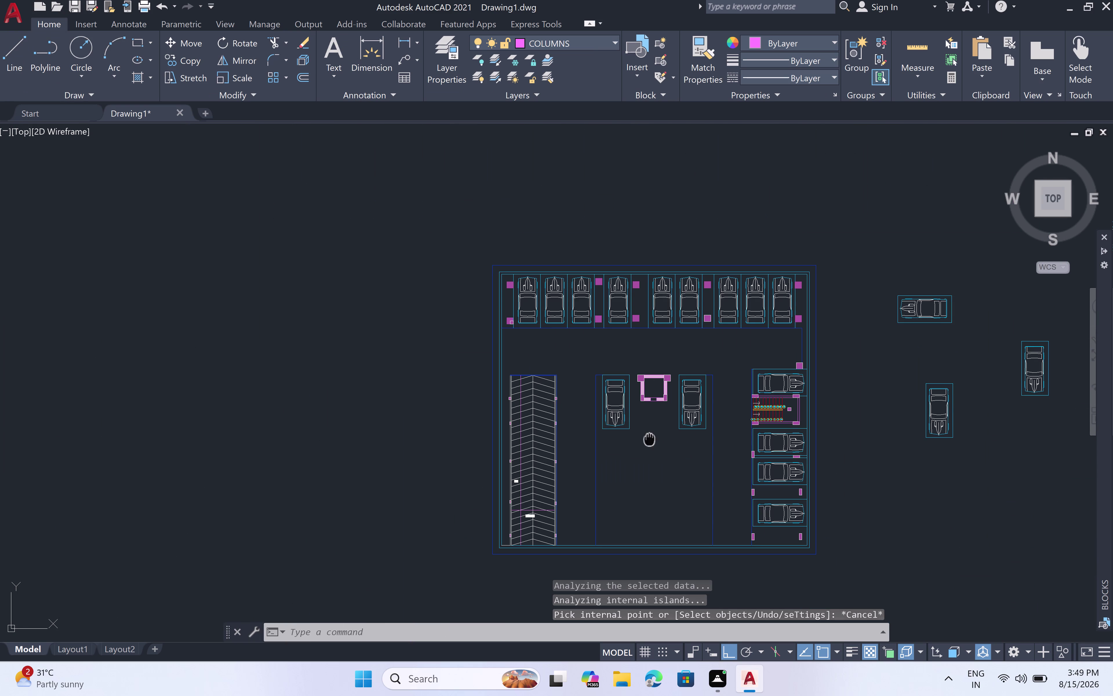
middle_drag(649, 438, 663, 347)
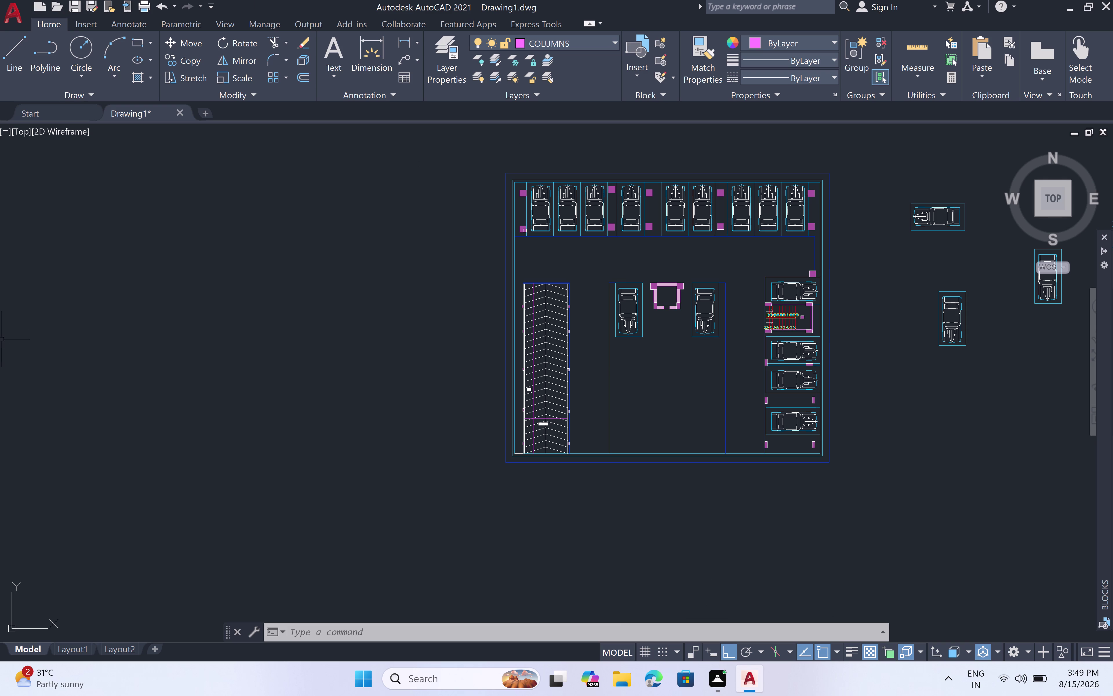
text(h)
key(space)
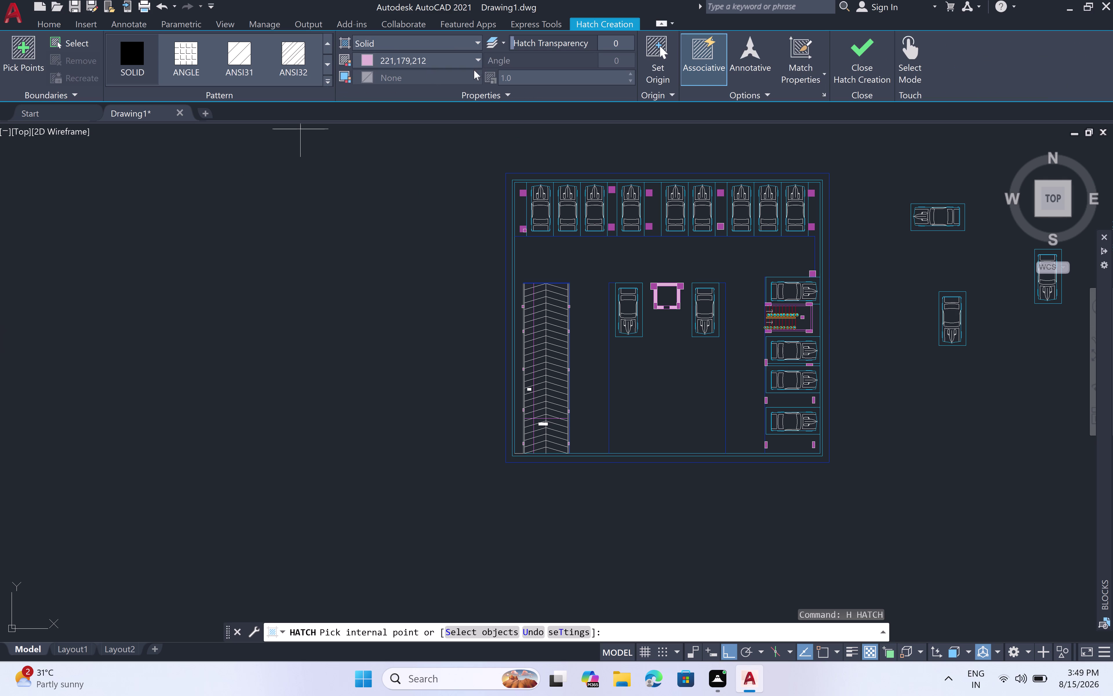
Set the hatch colour to pale yellow, pick inside the ramp, and dismiss the boundary error.
click(477, 55)
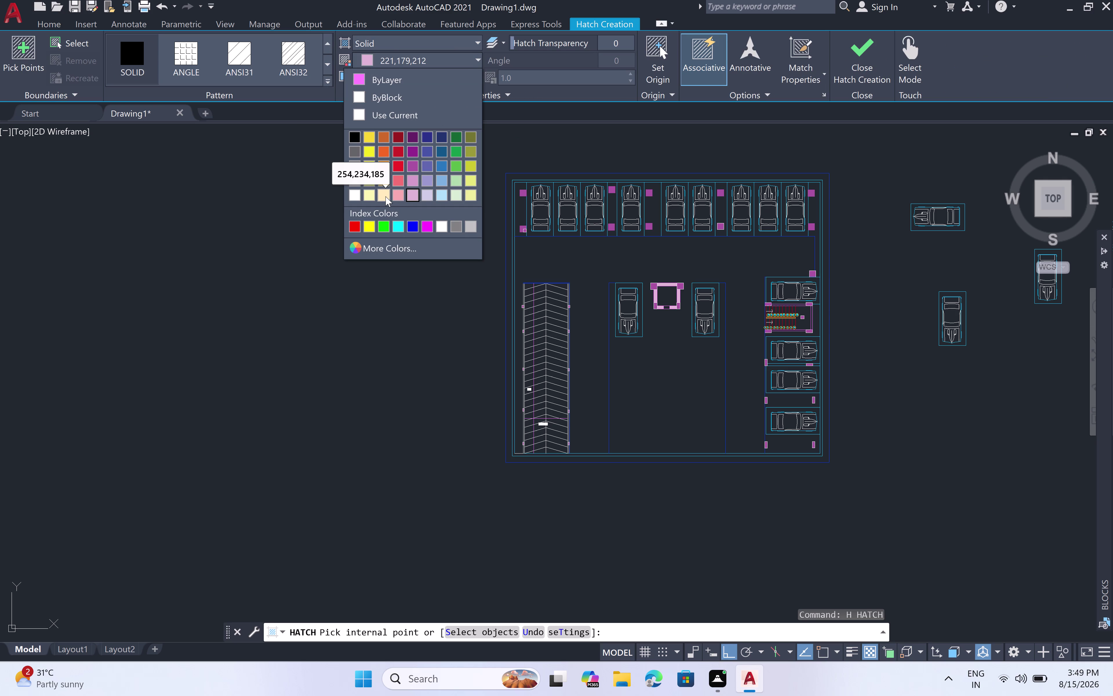
click(386, 196)
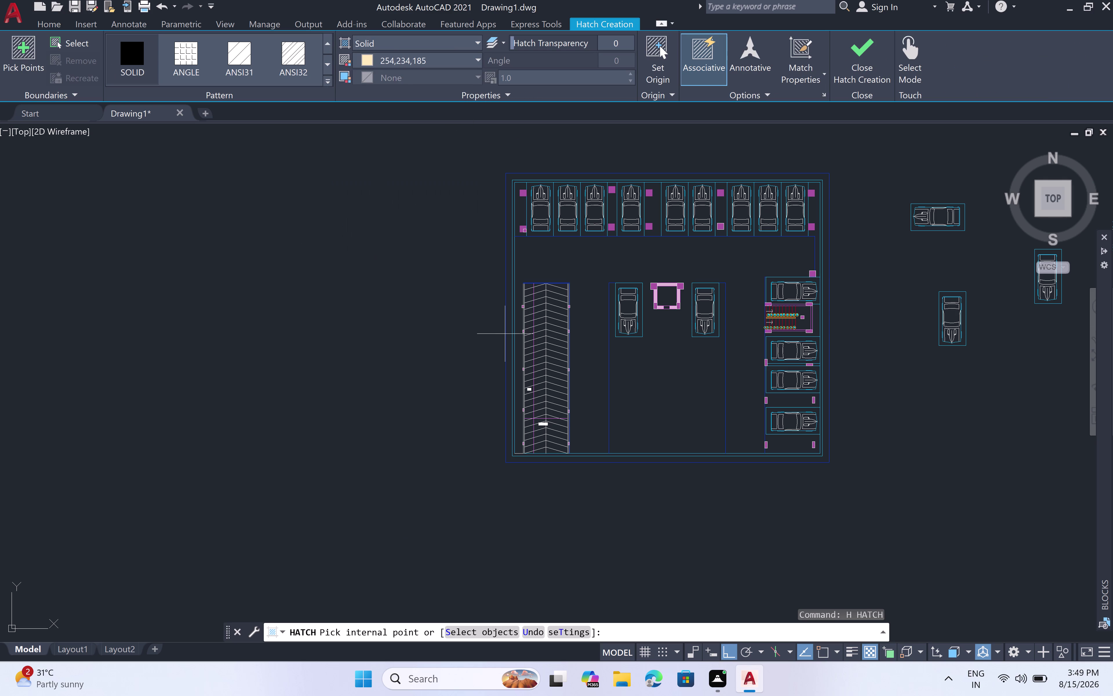
scroll(up, 3)
click(667, 258)
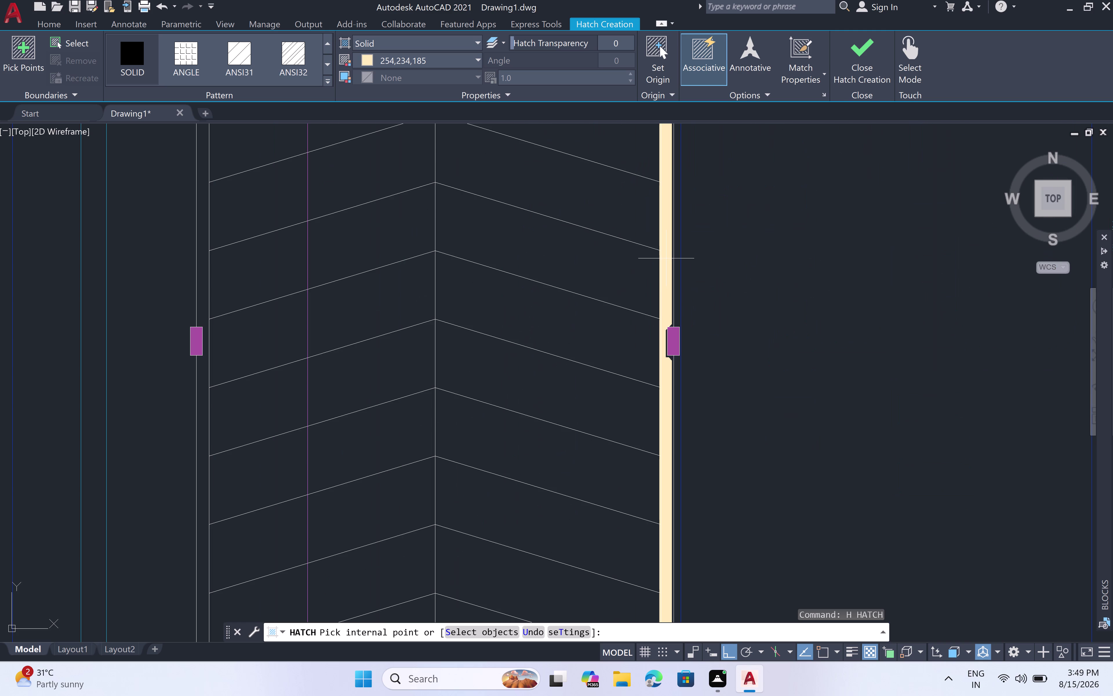
scroll(down, 3)
scroll(up, 3)
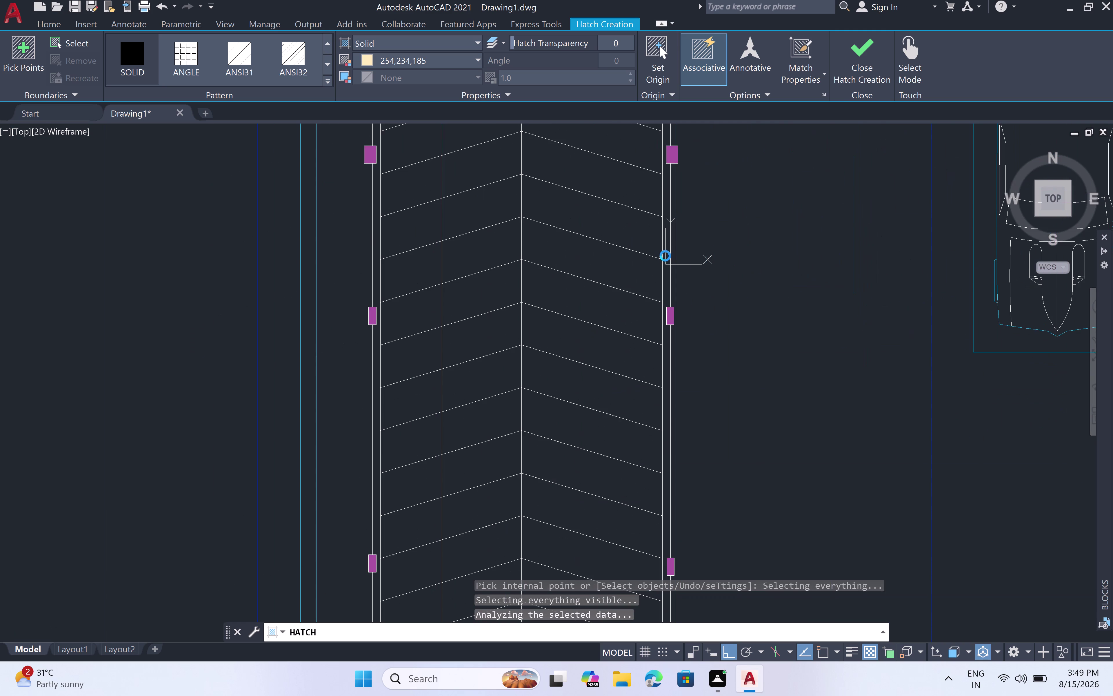
scroll(up, 3)
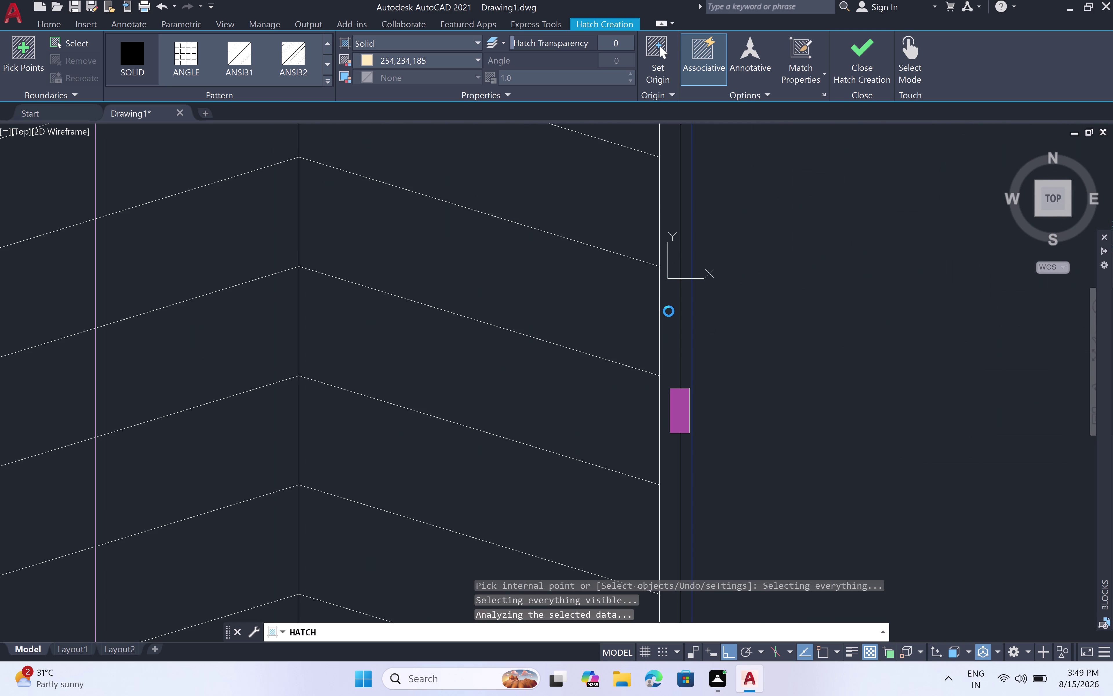
click(669, 312)
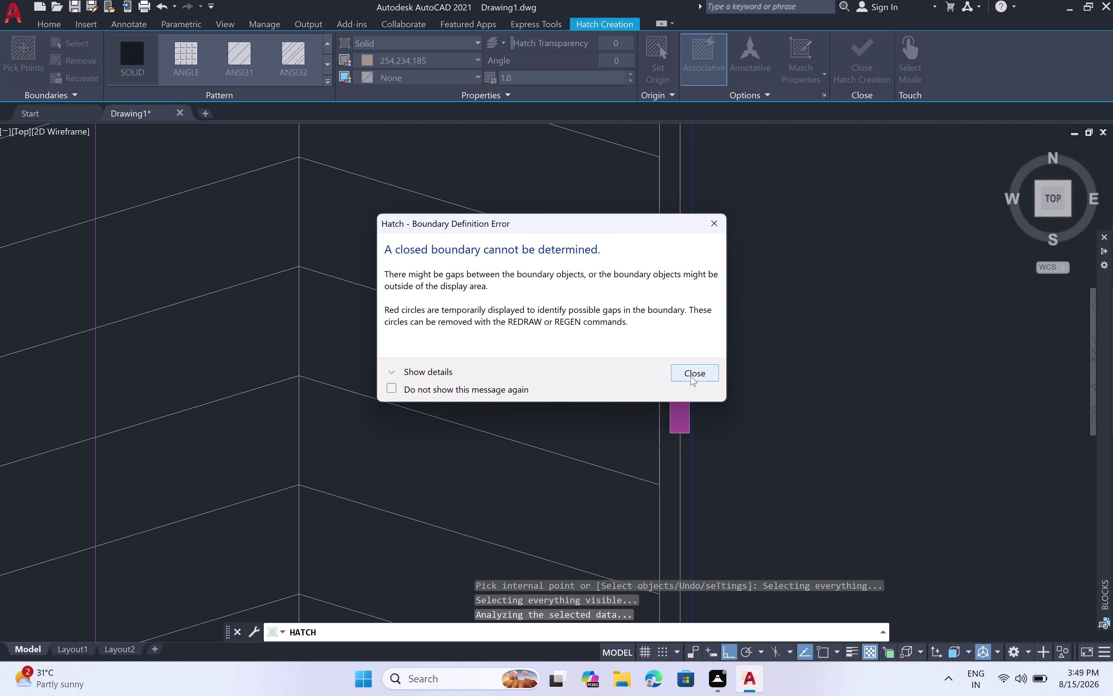
click(691, 376)
Retry picking internal points while panning and zooming around the ramp.
click(667, 307)
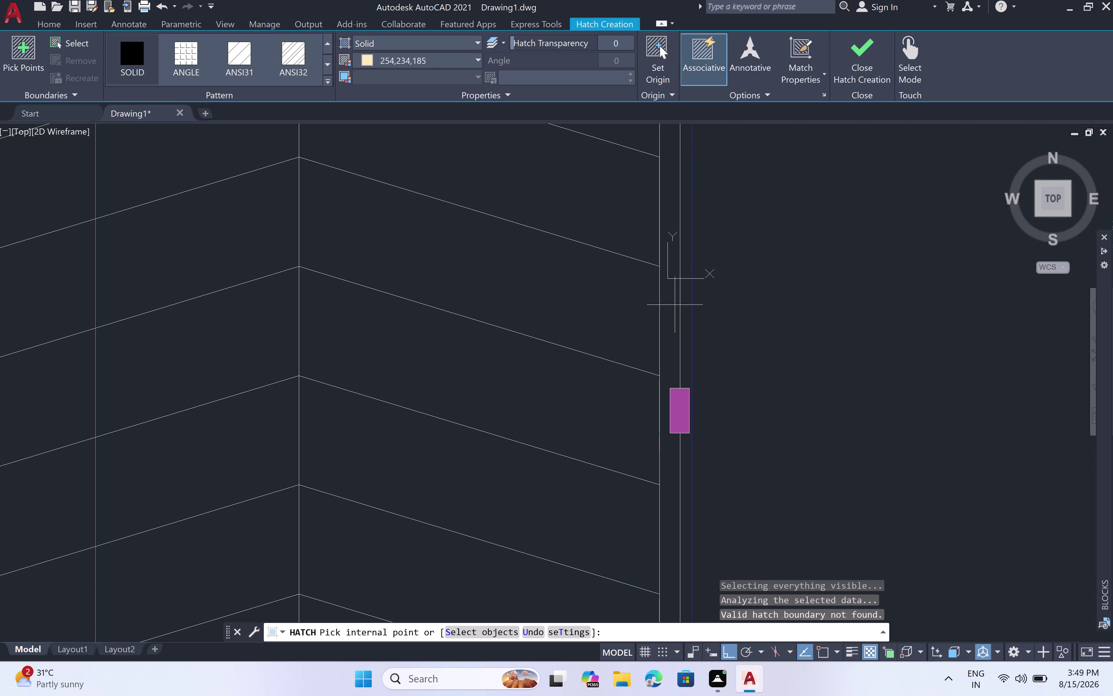
click(669, 310)
scroll(down, 3)
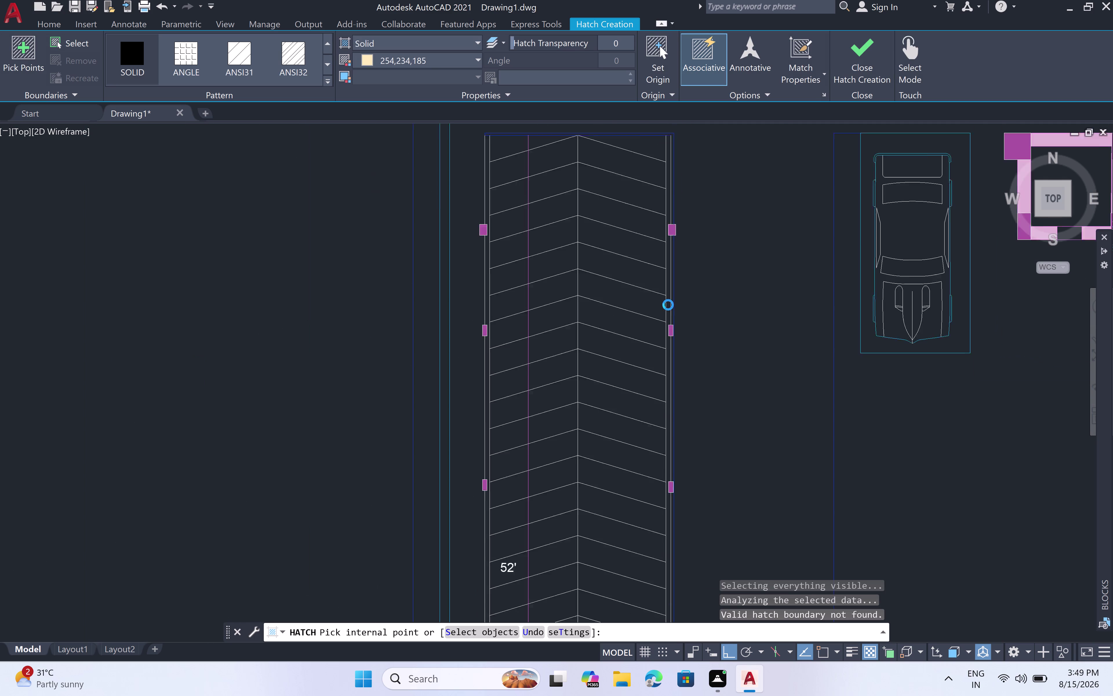
scroll(up, 3)
scroll(up, 3)
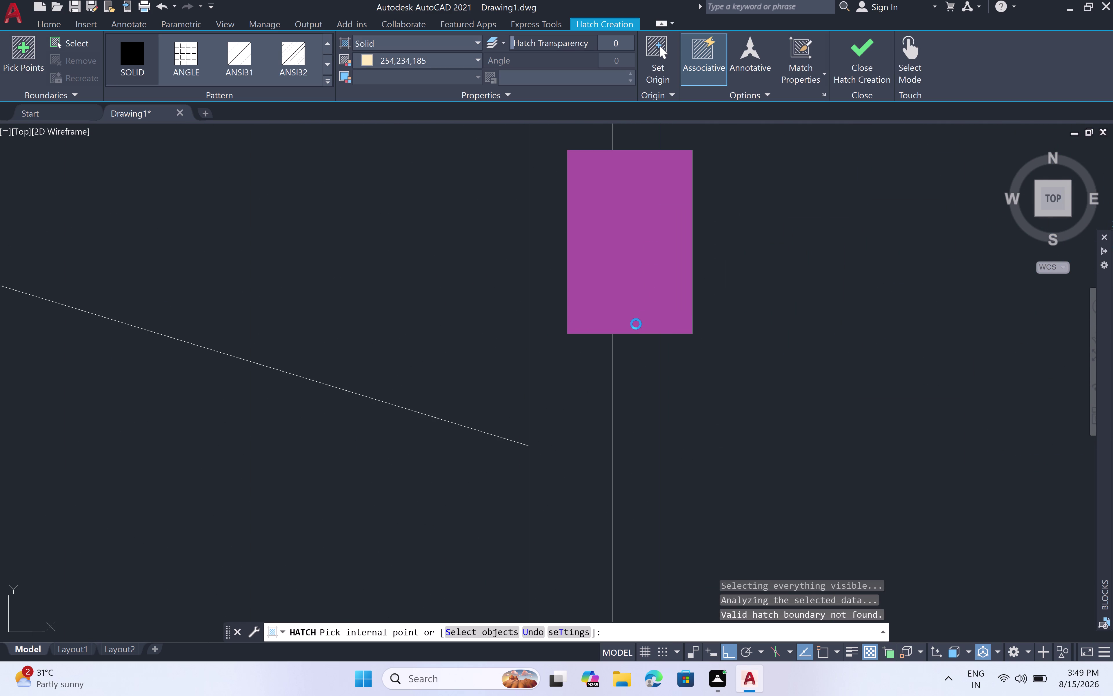
scroll(up, 3)
scroll(down, 3)
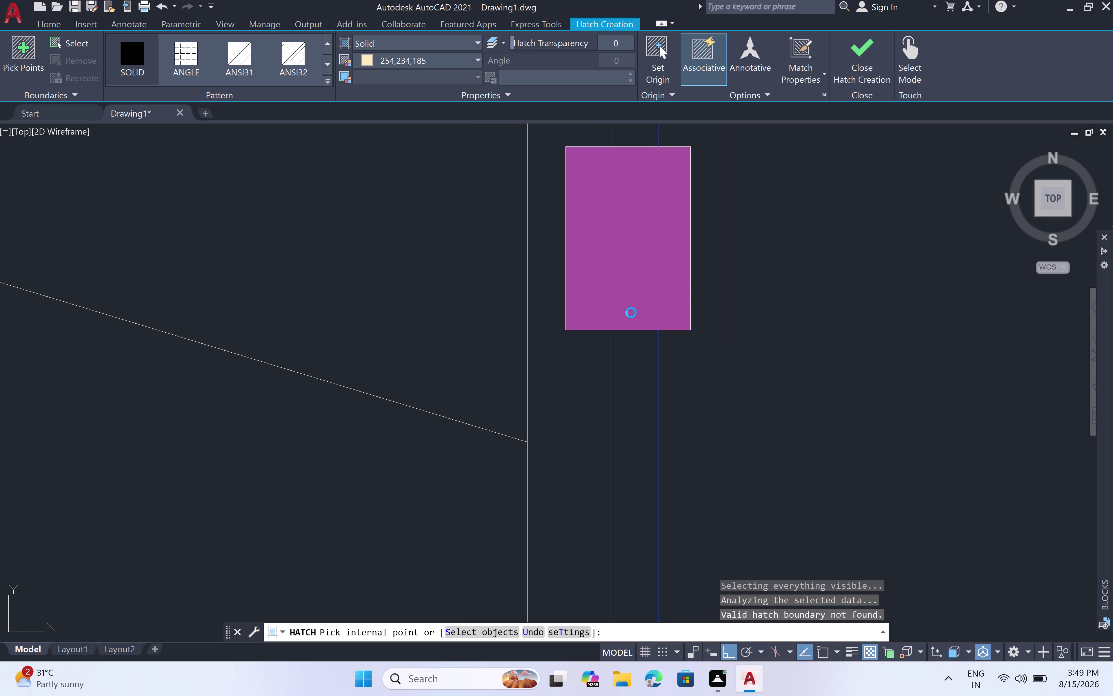
scroll(down, 3)
scroll(down, 3)
middle_drag(609, 174, 598, 430)
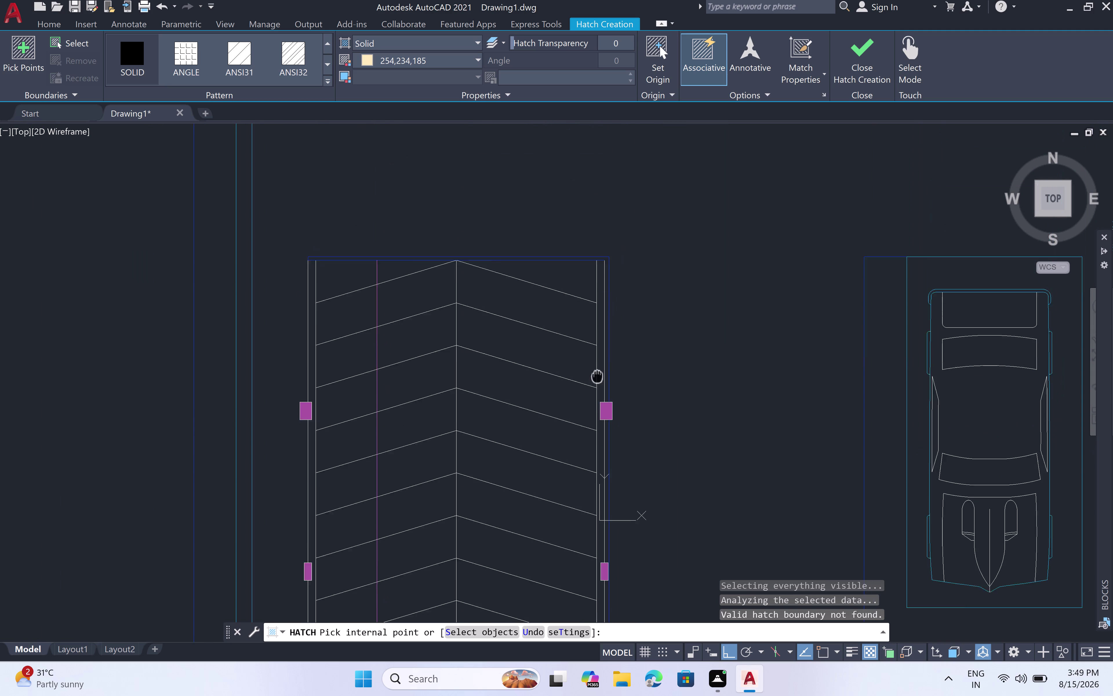
middle_drag(598, 431, 600, 449)
scroll(up, 3)
scroll(up, 3)
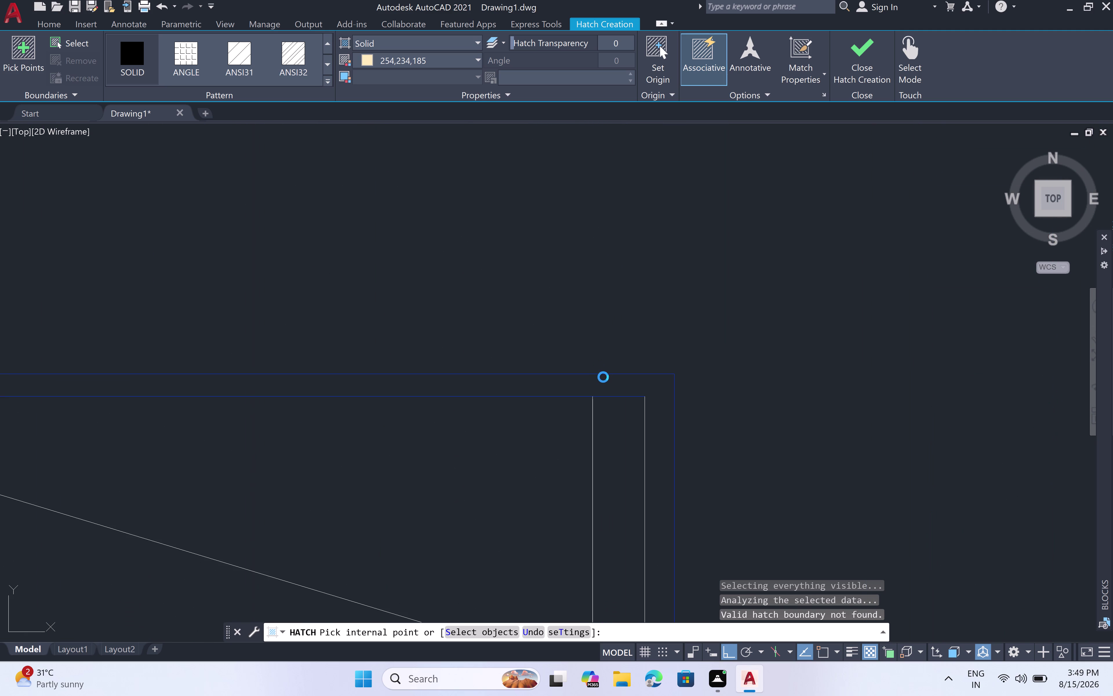
scroll(up, 3)
scroll(up, 3)
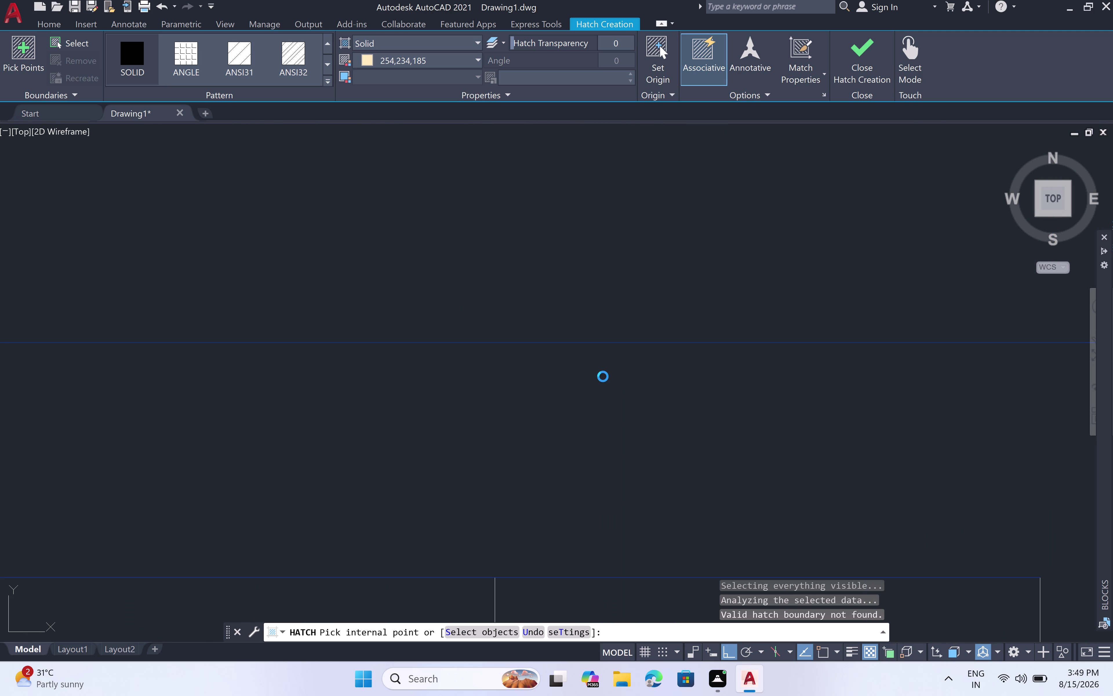
scroll(down, 3)
scroll(down, 3)
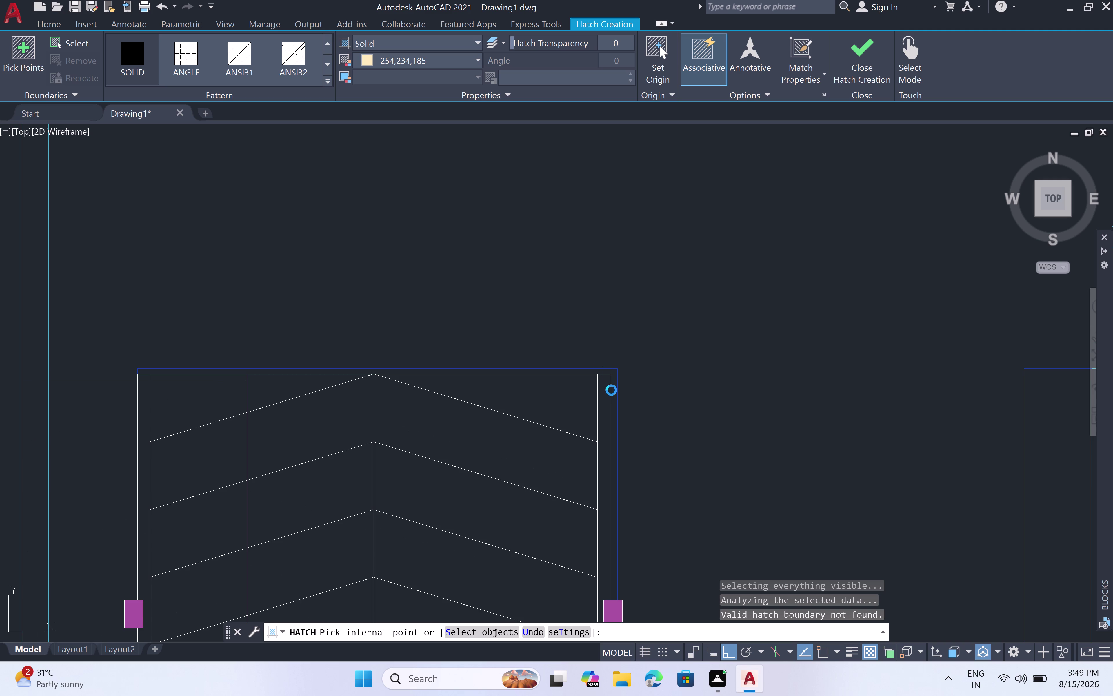
scroll(up, 3)
click(608, 380)
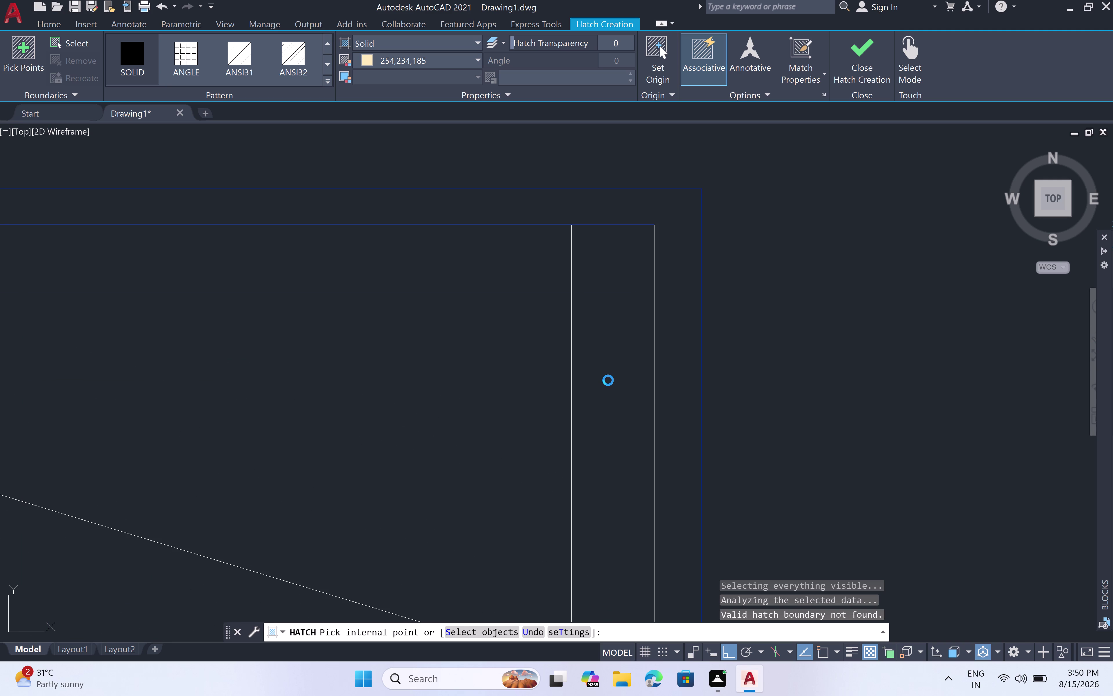
double_click(607, 380)
Change the hatch colour to 8, then cancel the hatch command.
click(477, 60)
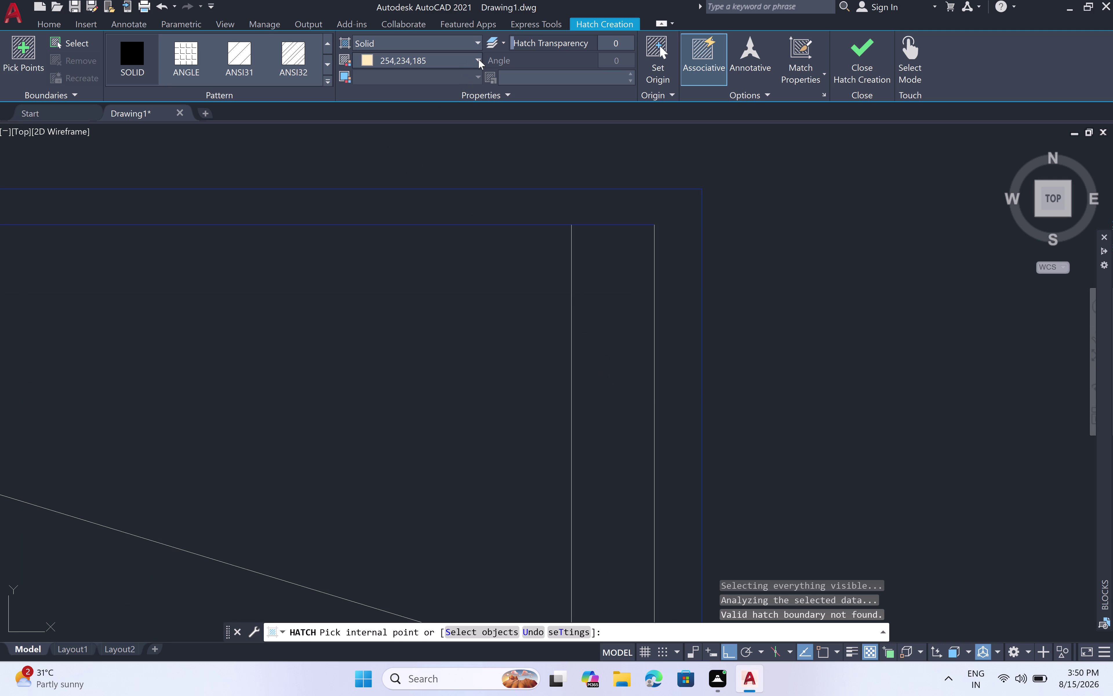
click(477, 60)
click(477, 55)
click(476, 61)
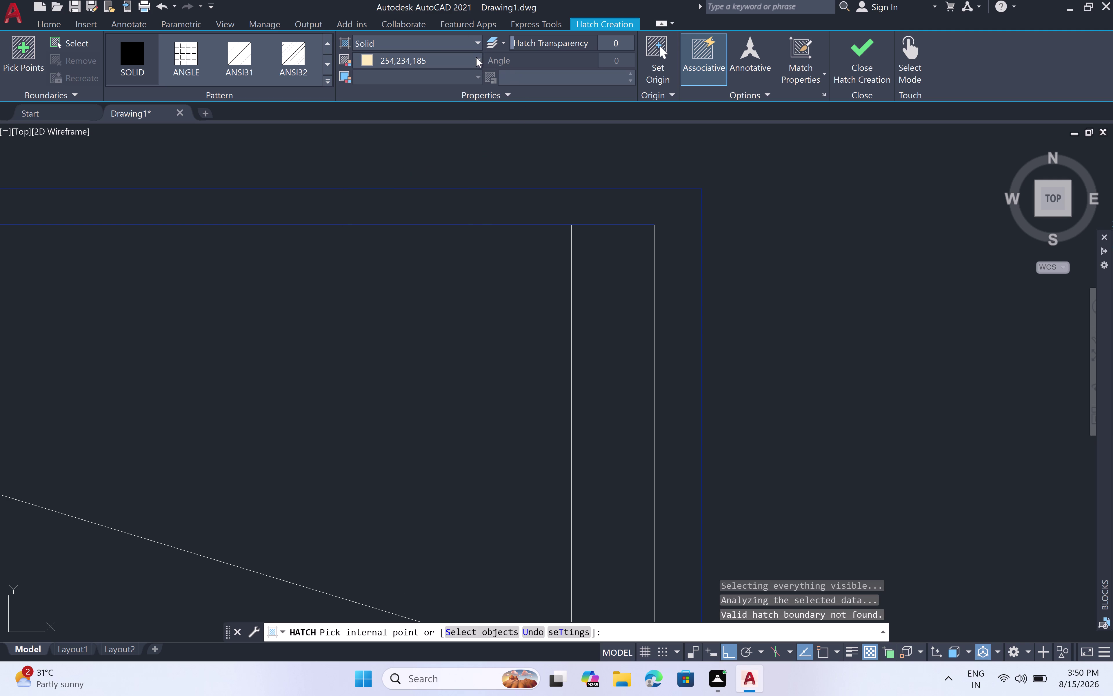
click(476, 58)
click(477, 57)
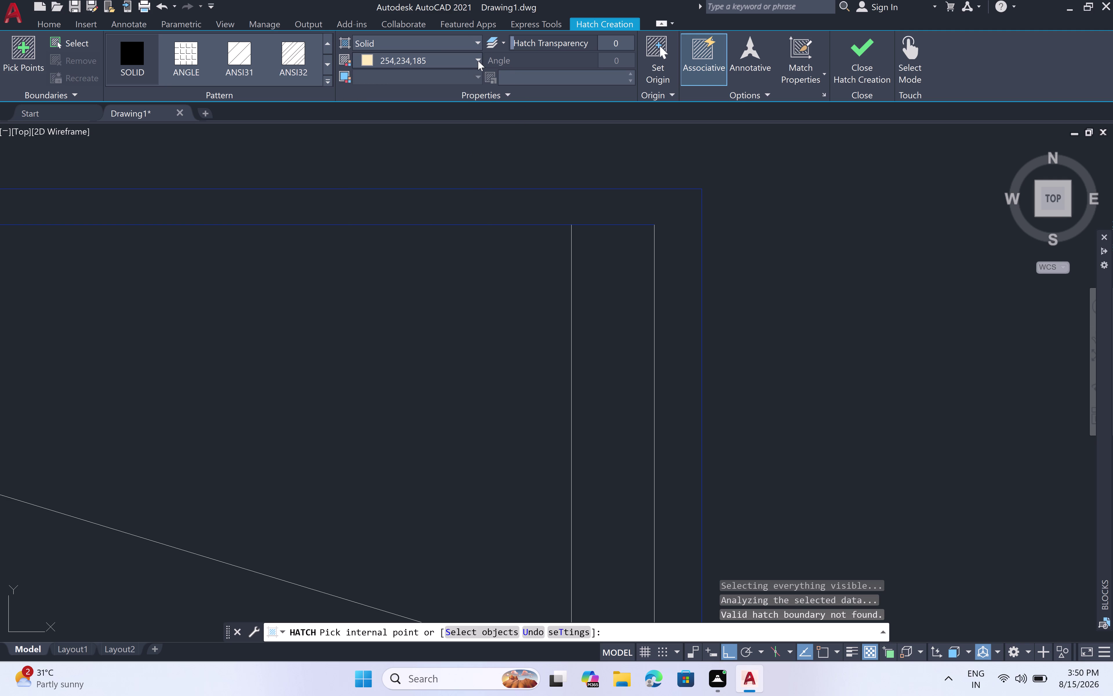
click(478, 56)
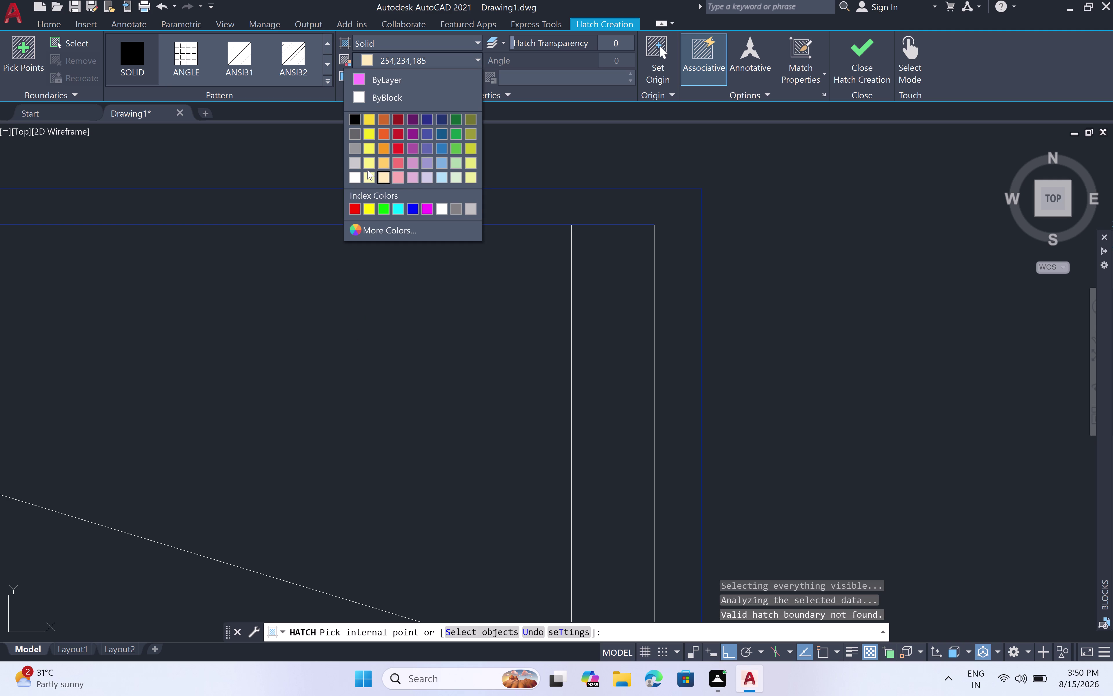
click(455, 202)
click(611, 329)
scroll(down, 3)
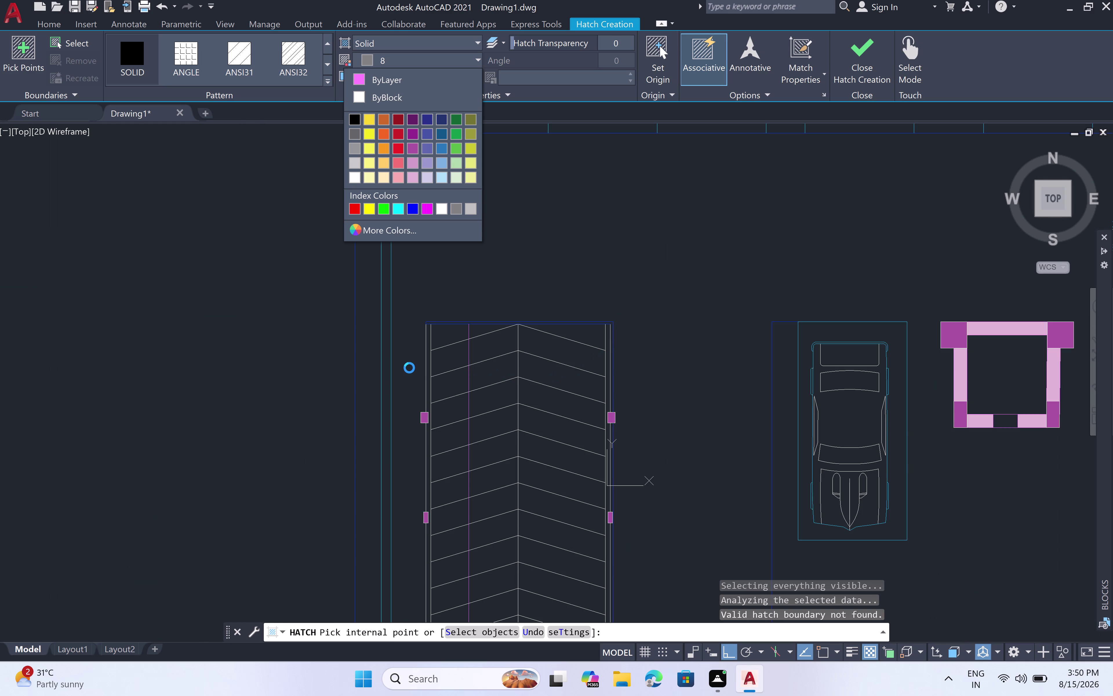
scroll(up, 3)
click(429, 361)
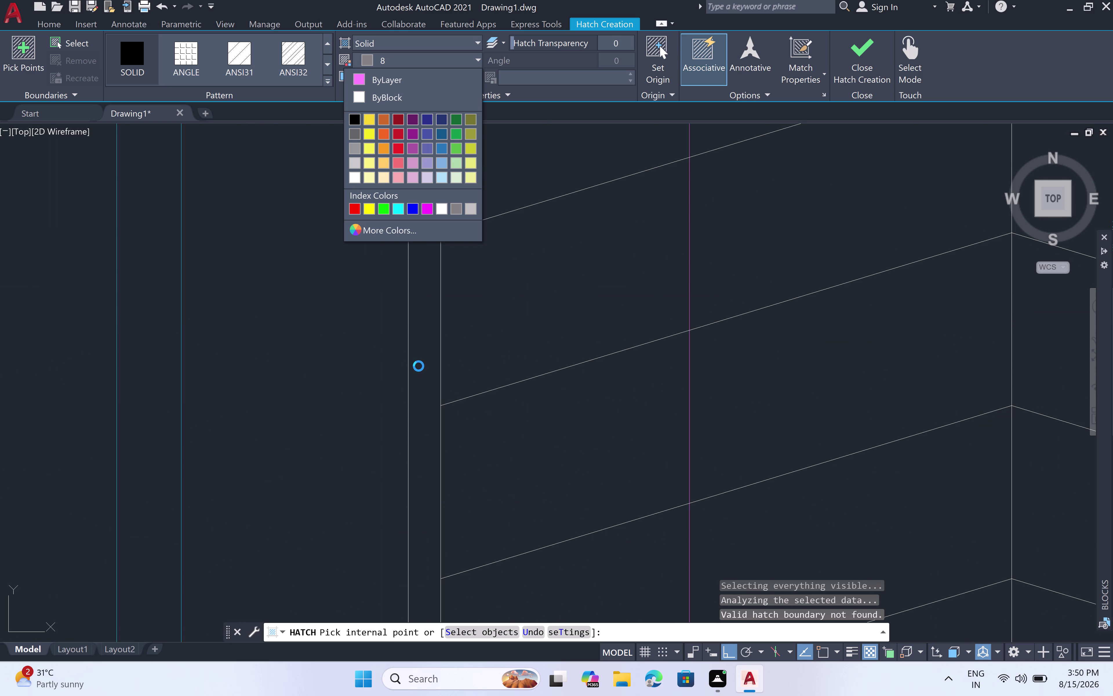
key(Escape)
click(421, 362)
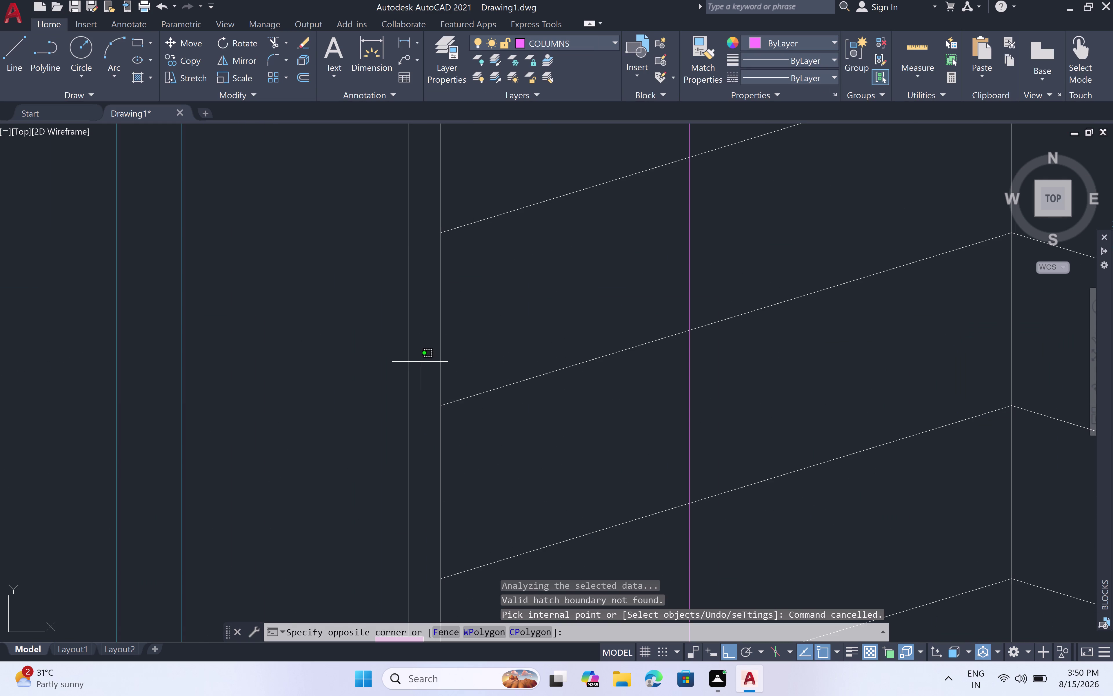
Try hatching the ramp area below the sloped line, dismissing the boundary error.
click(423, 371)
key(Escape)
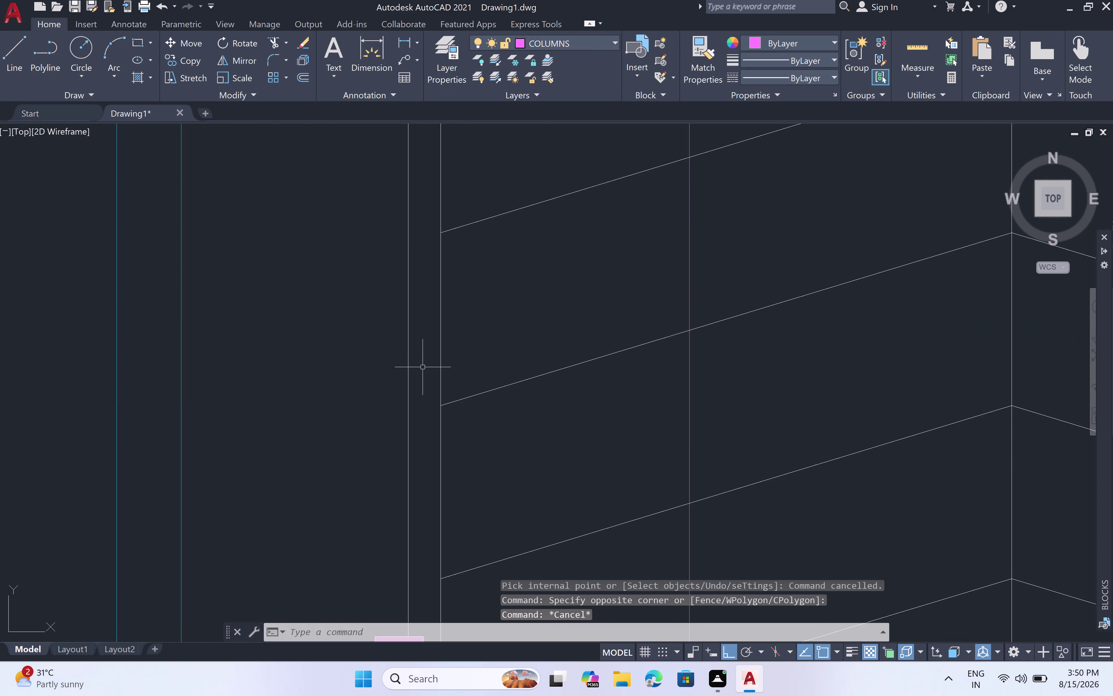
key(h)
key(space)
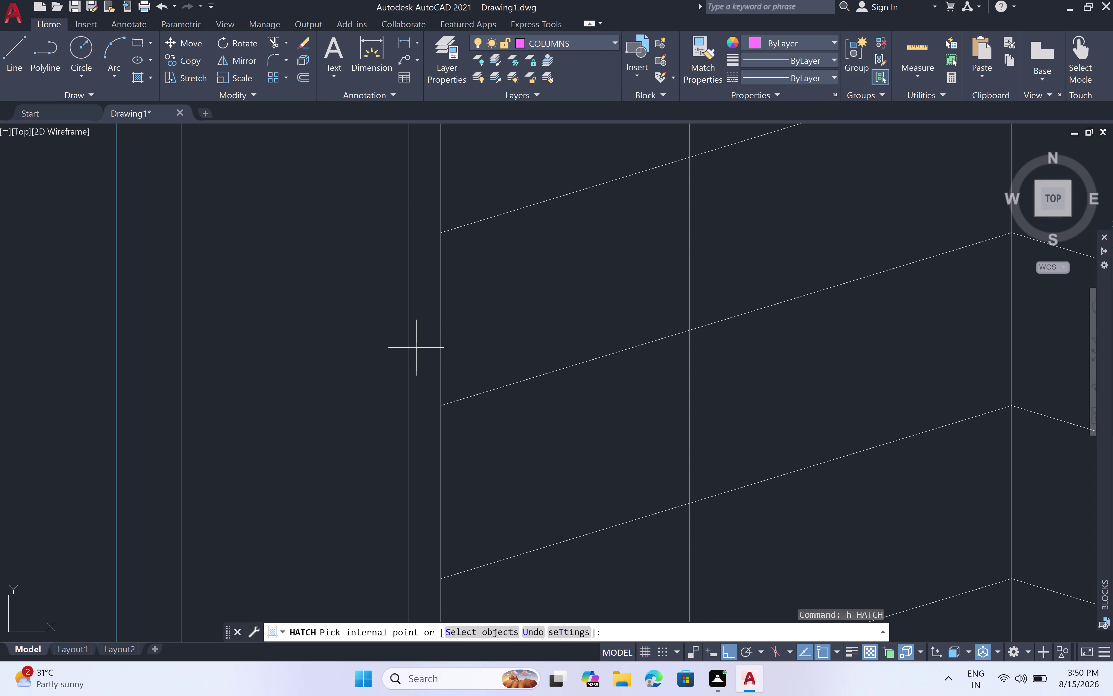
double_click(427, 352)
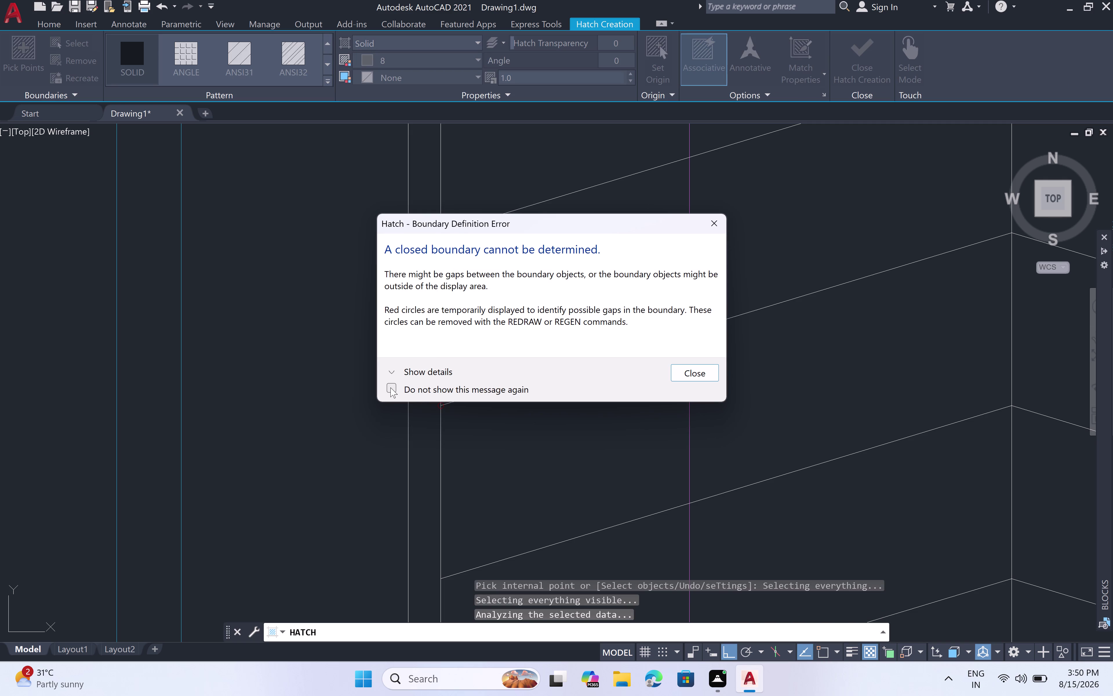
click(712, 372)
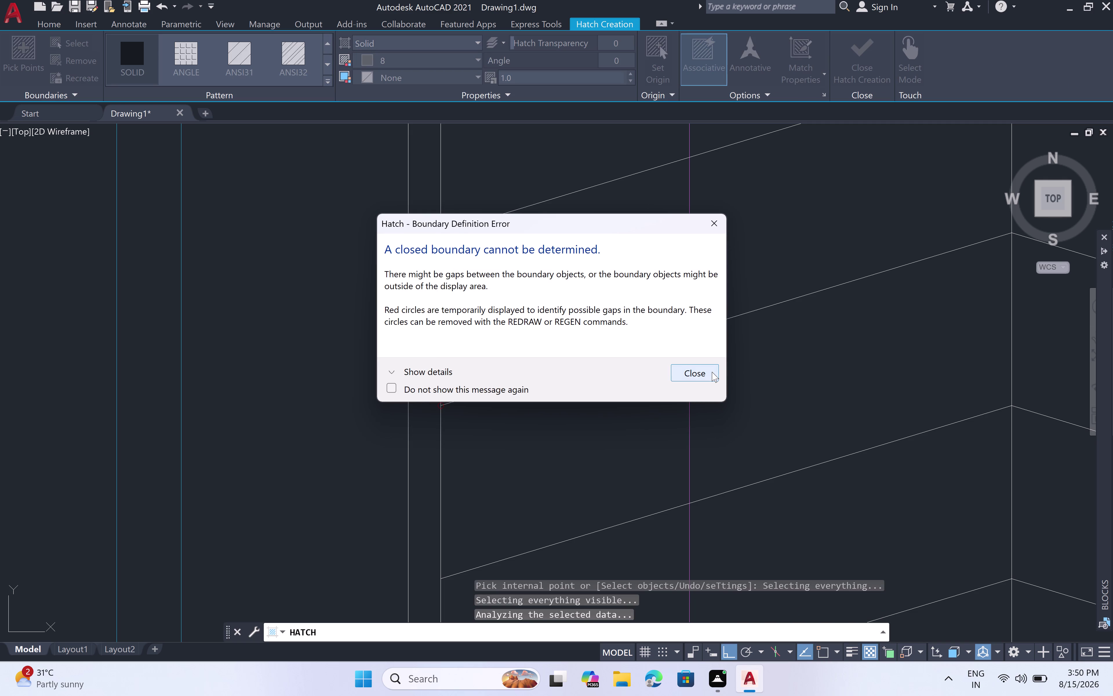
scroll(up, 3)
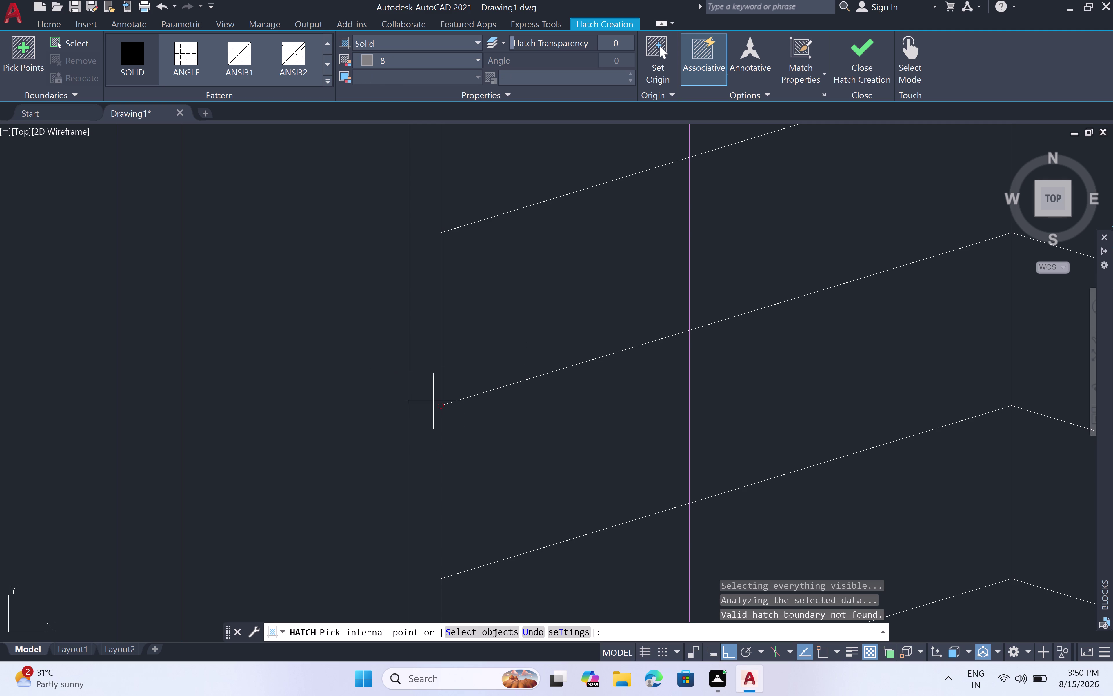
scroll(up, 3)
scroll(up, 3)
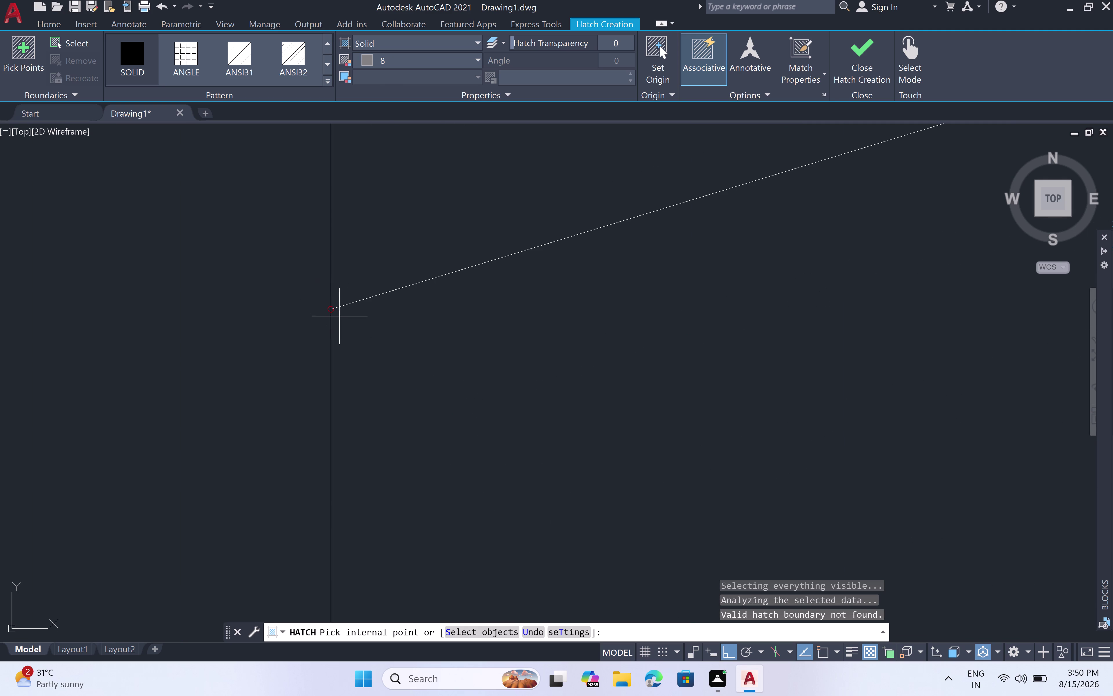
click(334, 310)
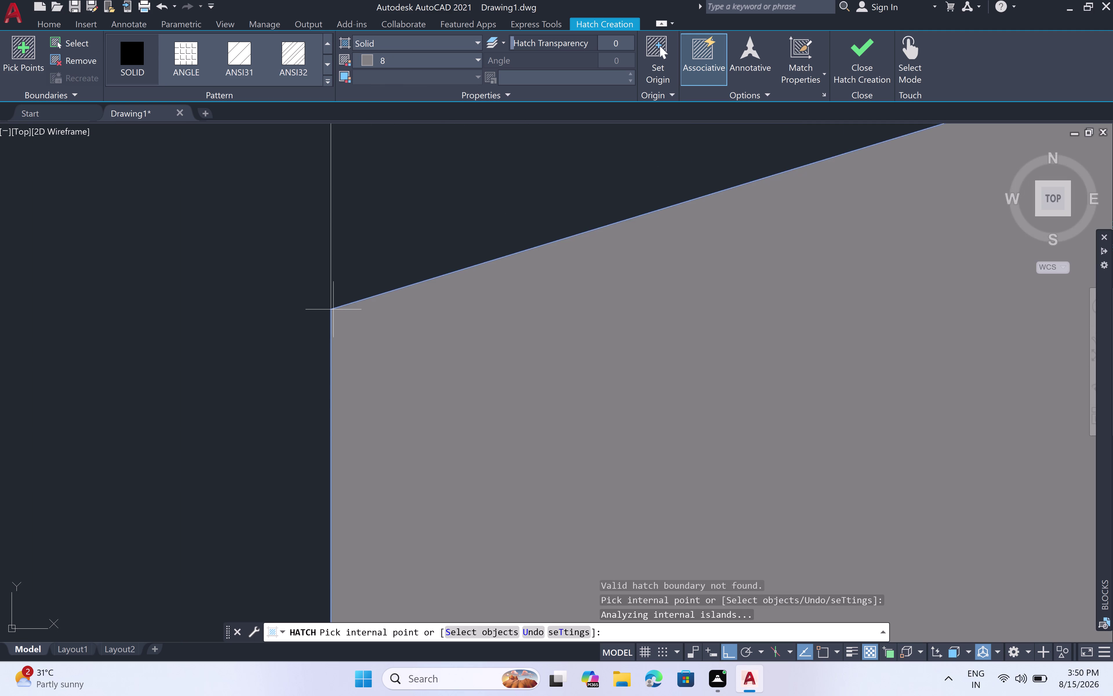
Cancel the fill and undo the accidental grey hatch beside the ramp.
key(Escape)
key(Escape)
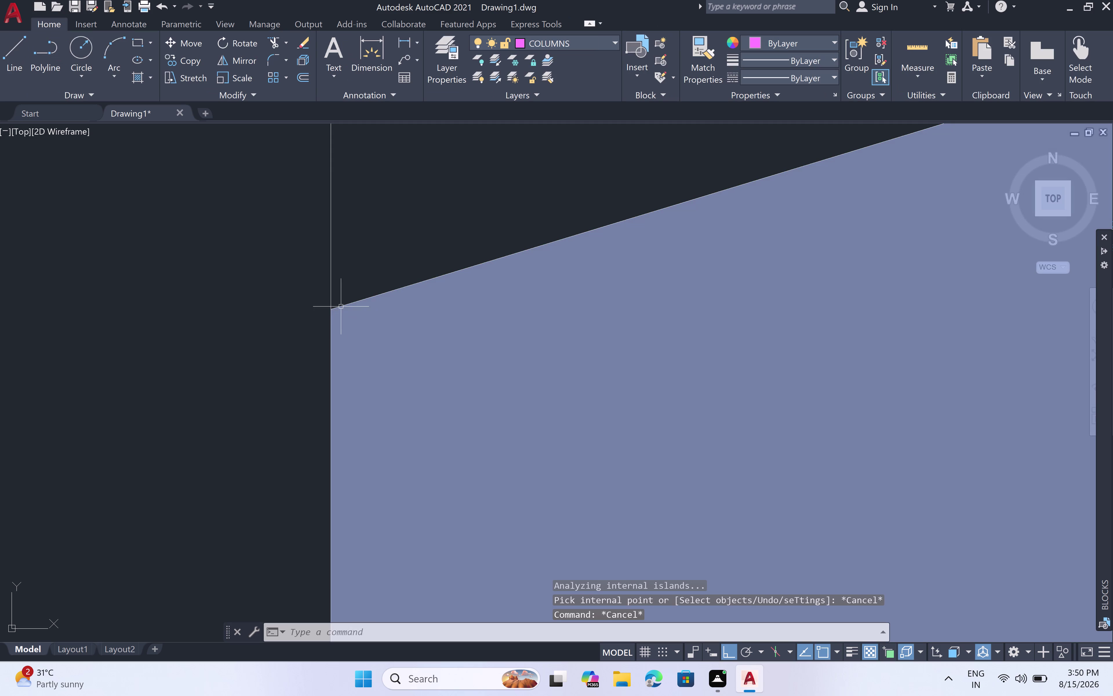
key(ctrl+z)
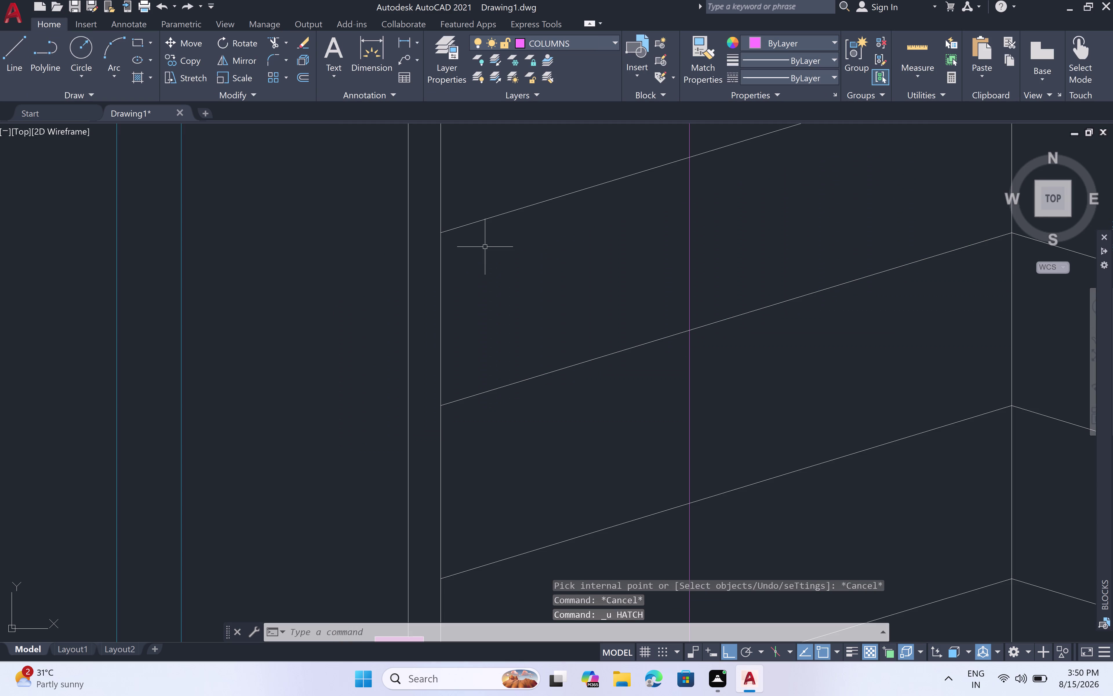
click(327, 289)
scroll(down, 3)
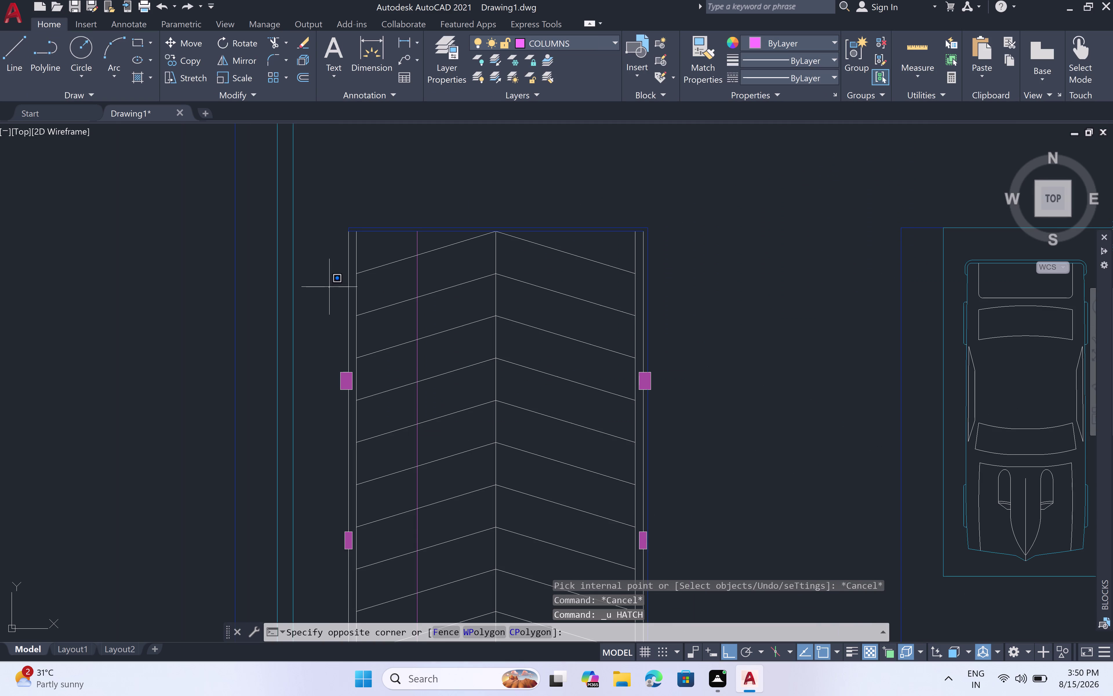
click(329, 292)
scroll(up, 3)
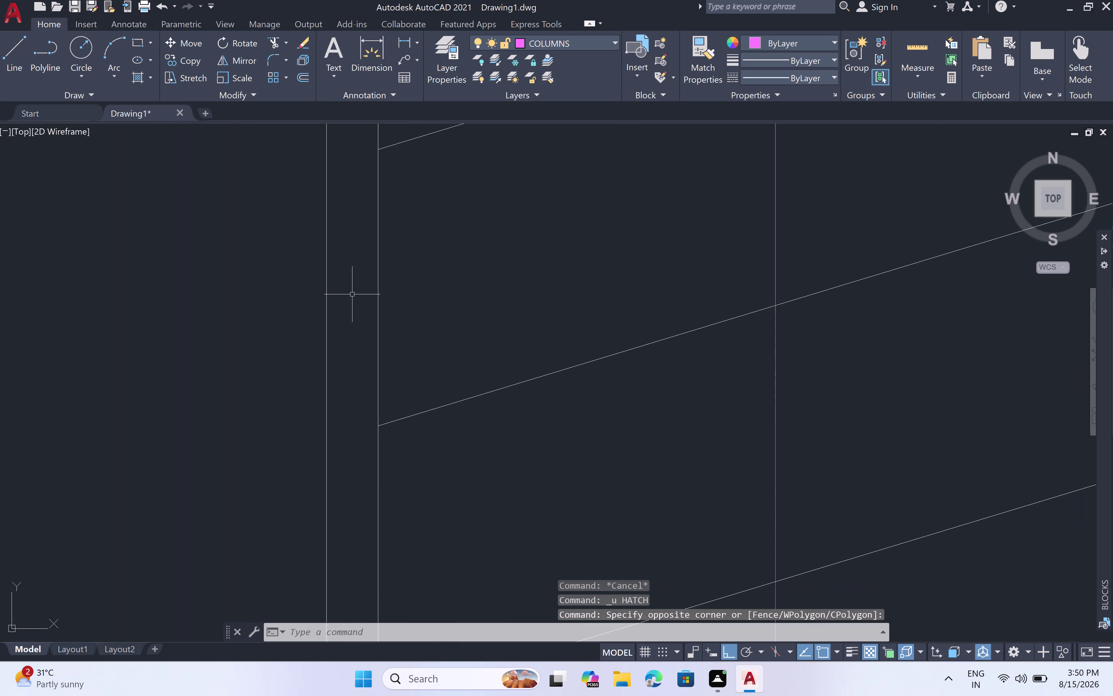
click(352, 295)
click(355, 331)
key(space)
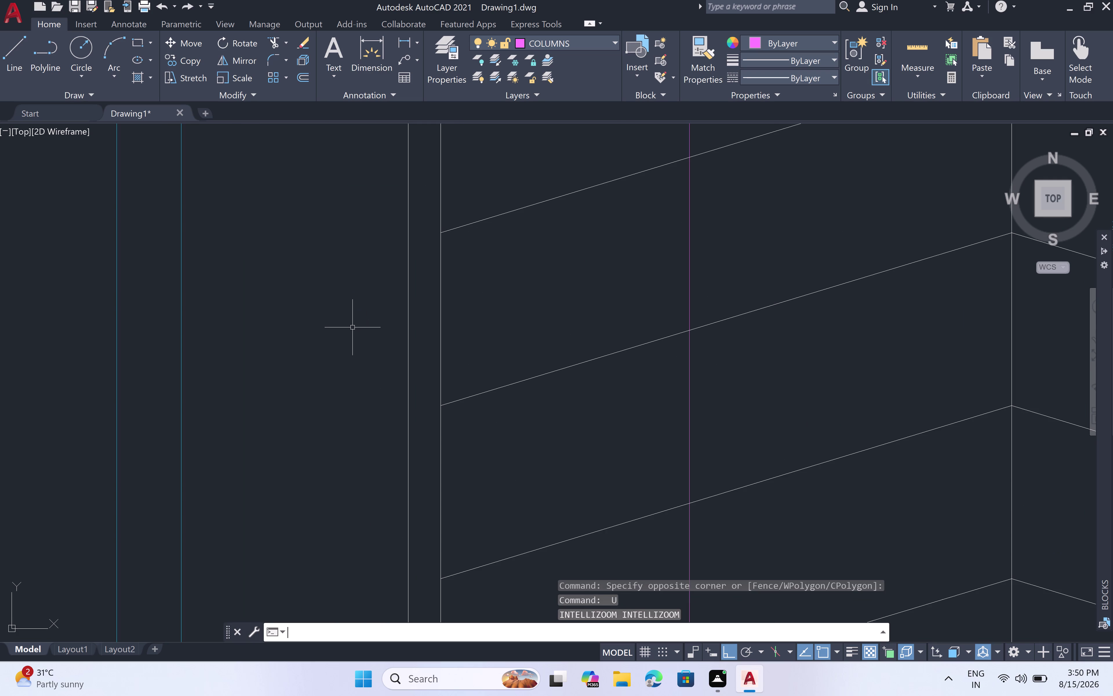
key(space)
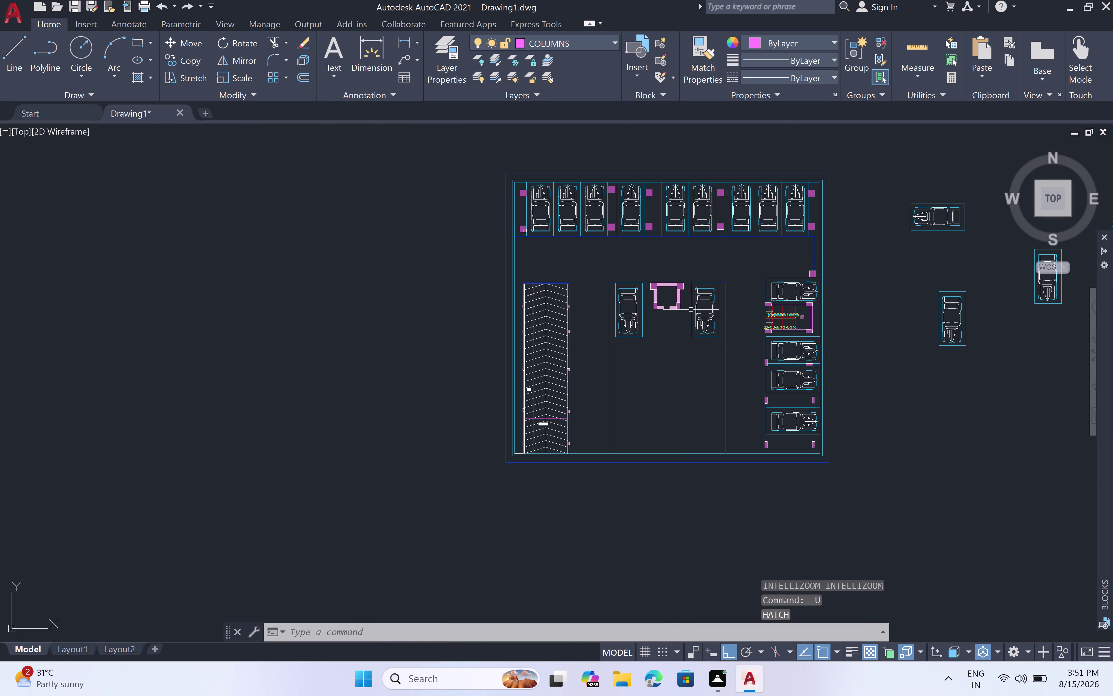
Centre the lift box in view and set layer 0 as current from the Layer dropdown.
scroll(up, 3)
scroll(down, 3)
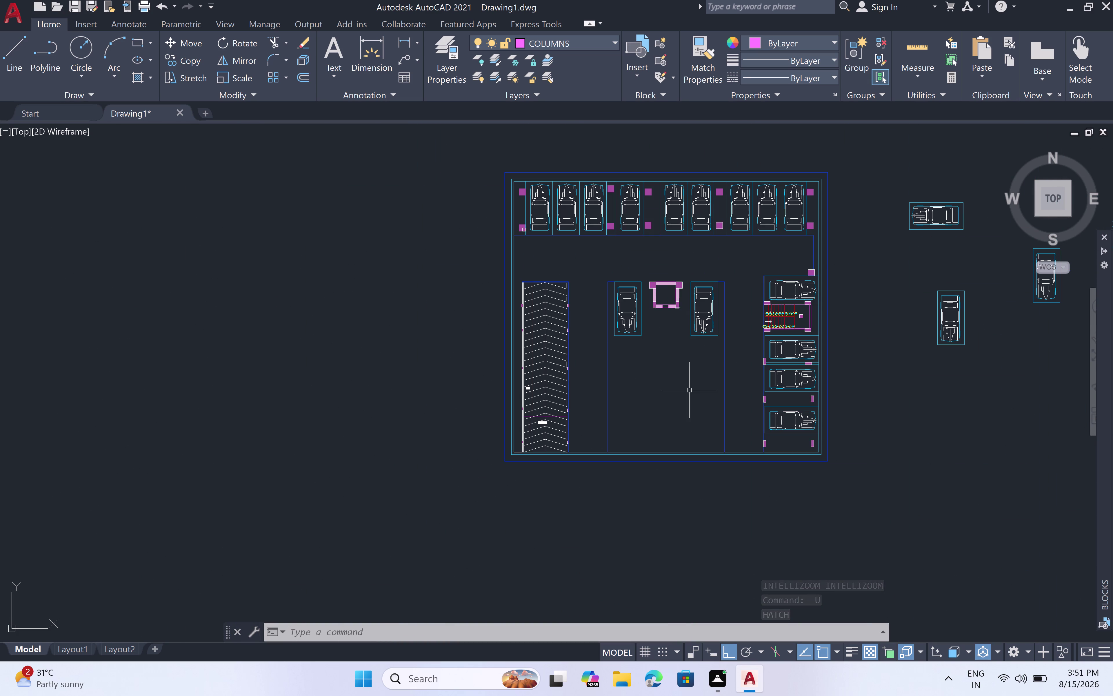
middle_drag(684, 387, 600, 304)
middle_drag(595, 262, 595, 345)
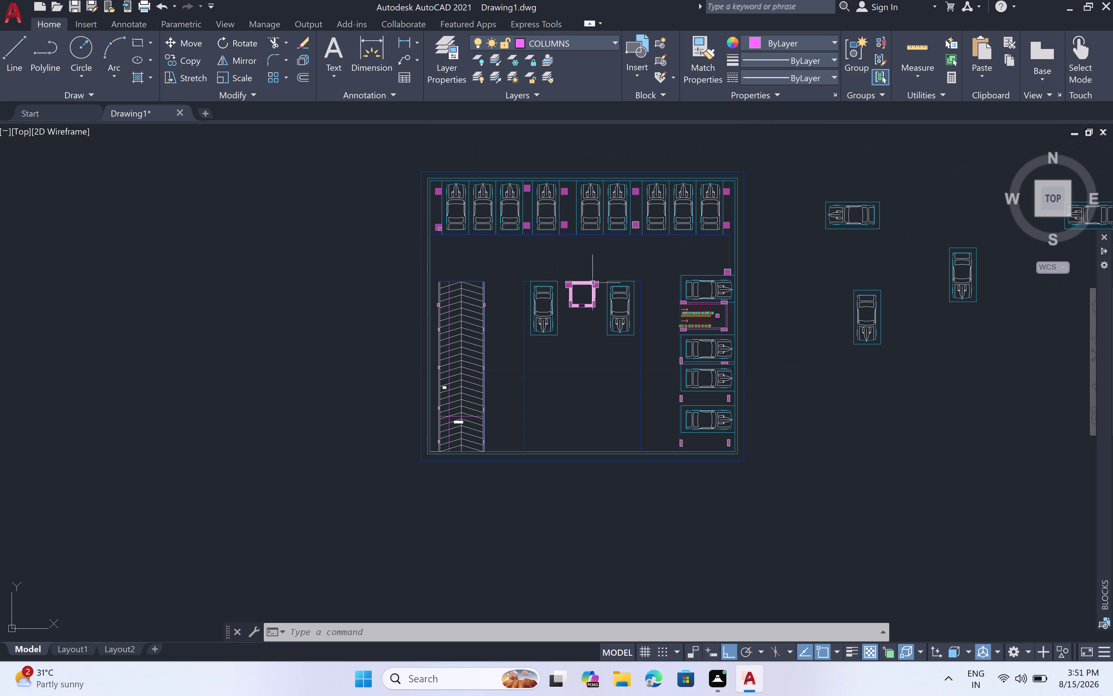
scroll(up, 3)
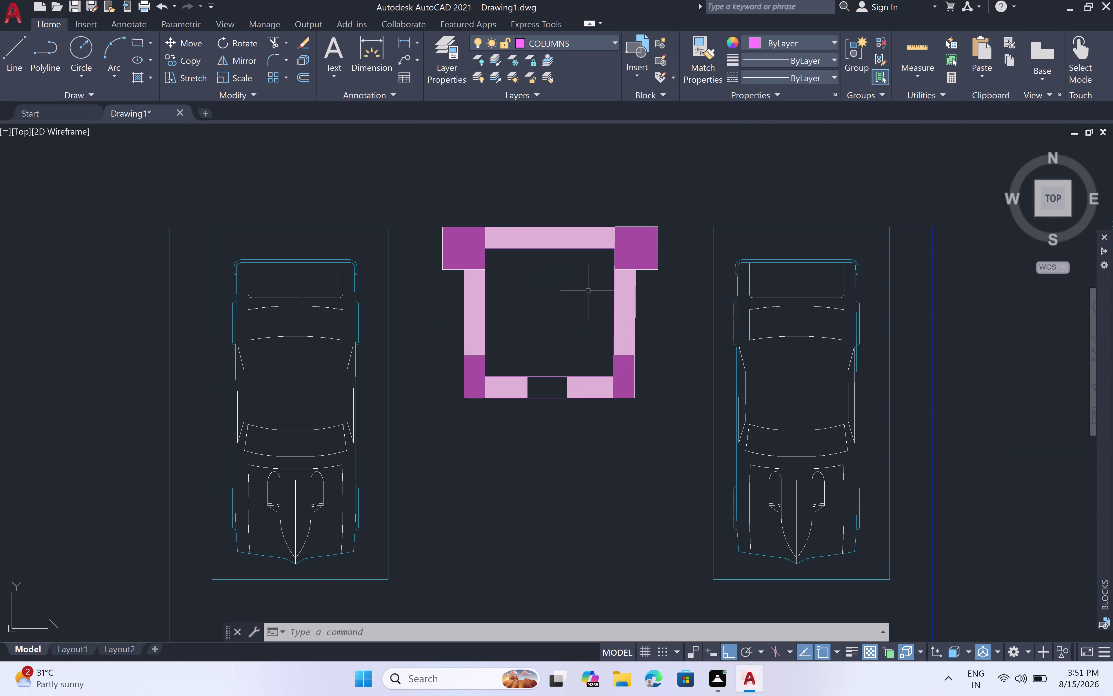
scroll(down, 3)
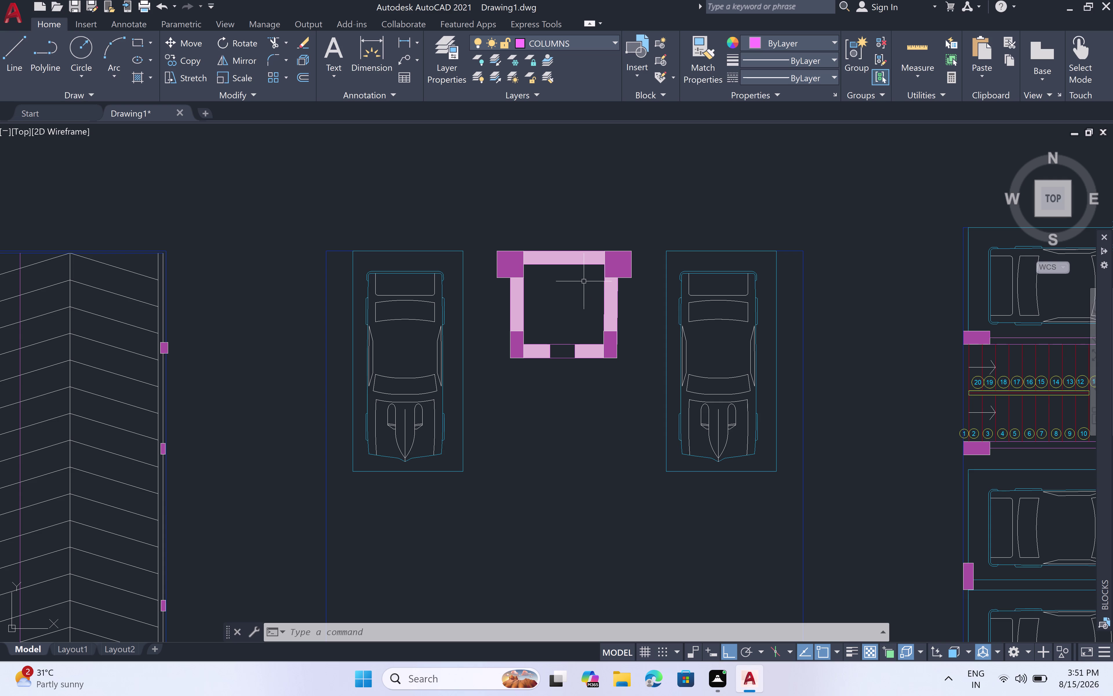
click(616, 42)
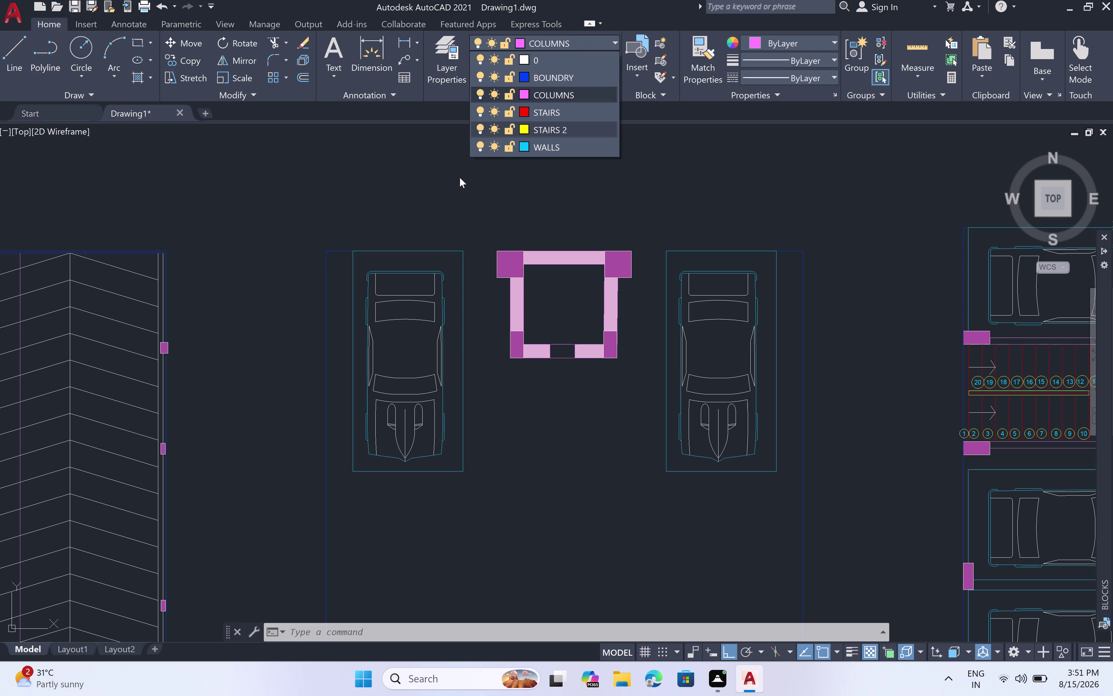
click(460, 177)
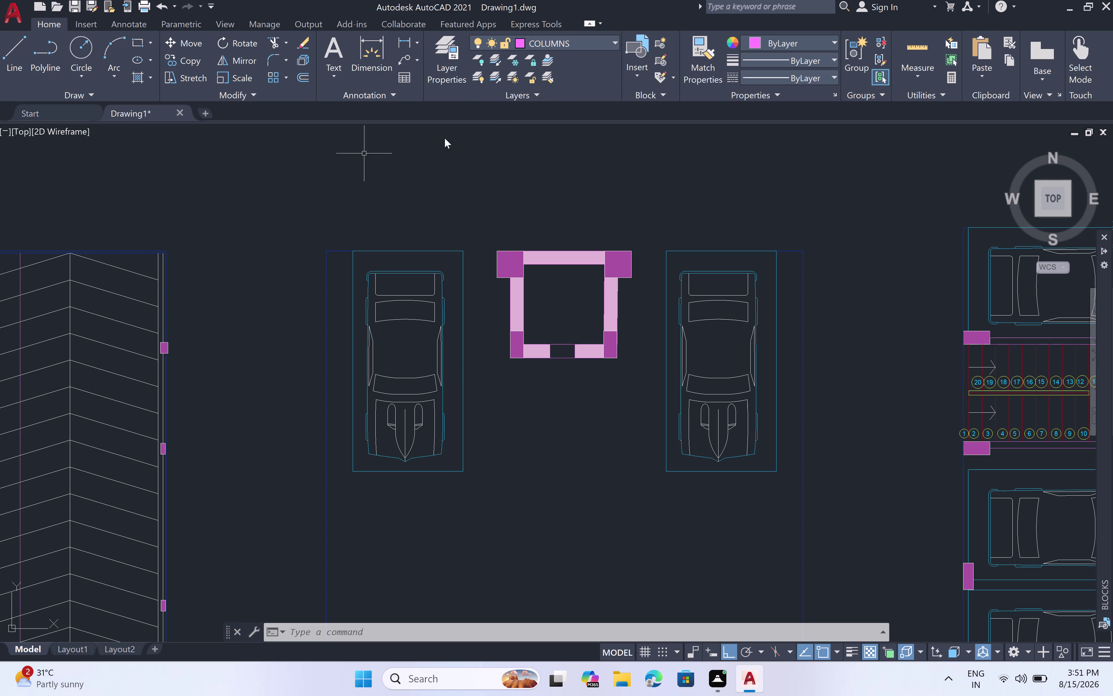
click(615, 40)
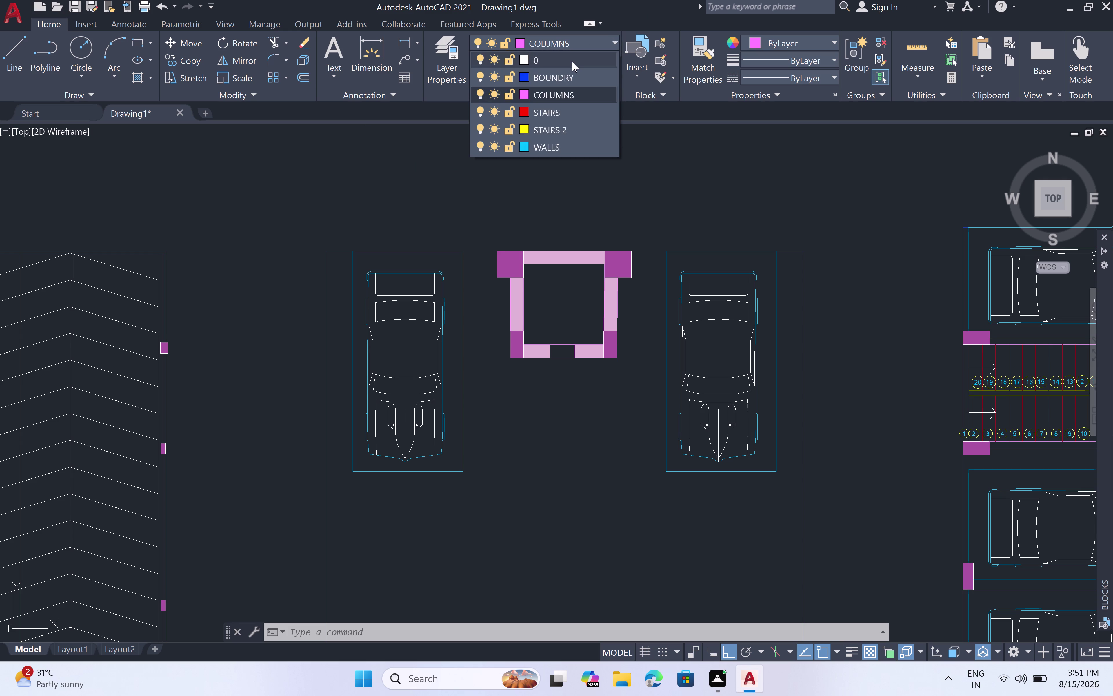
click(573, 62)
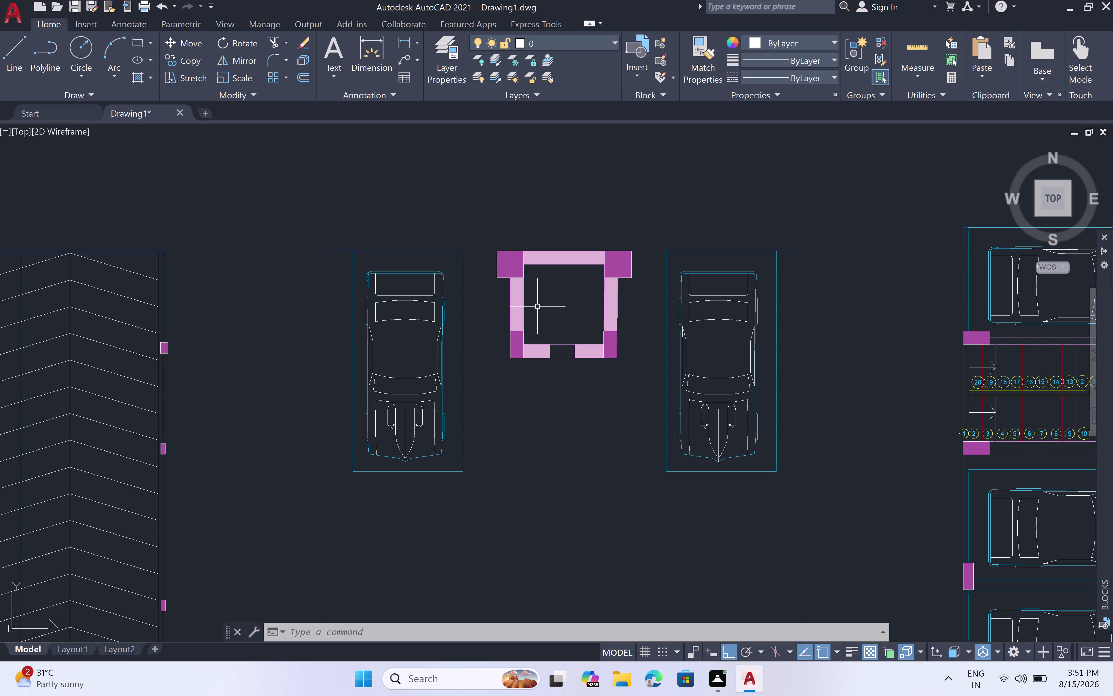
Draw the narrow rectangular strip under the lift box's top wall with lines.
key(l)
key(space)
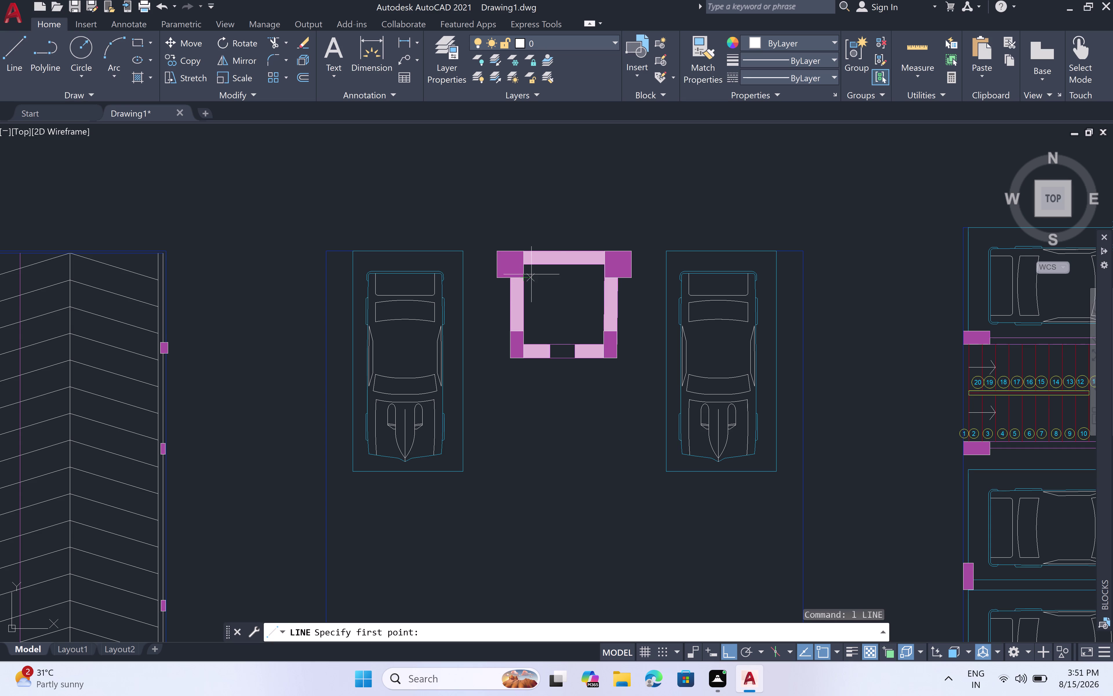
scroll(up, 3)
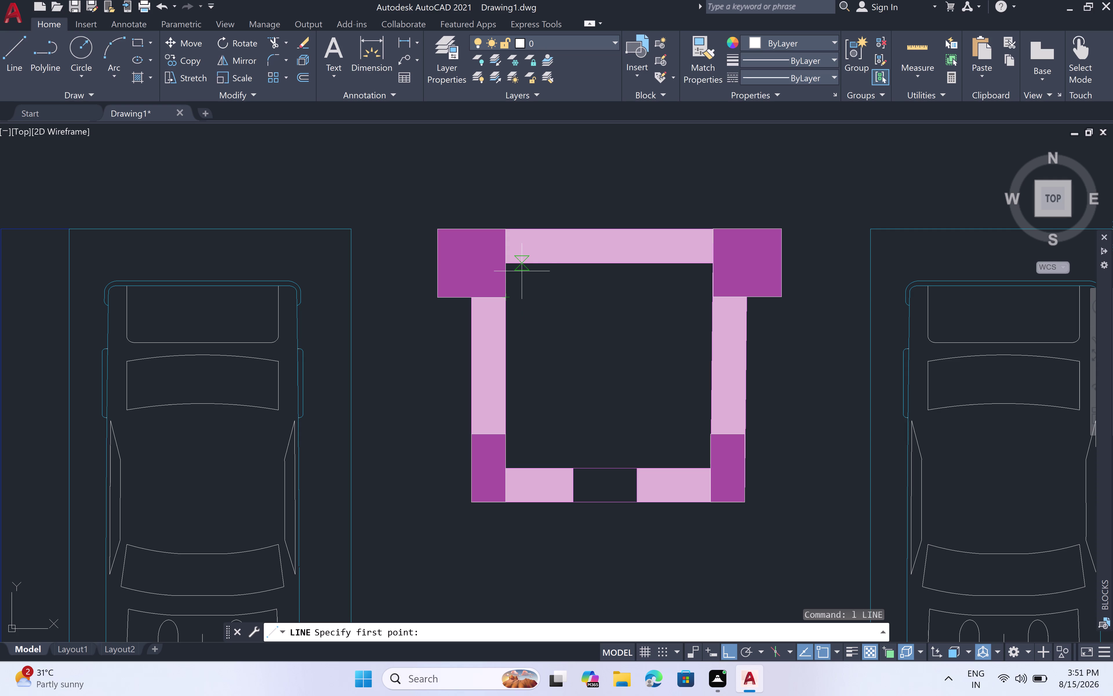
click(531, 297)
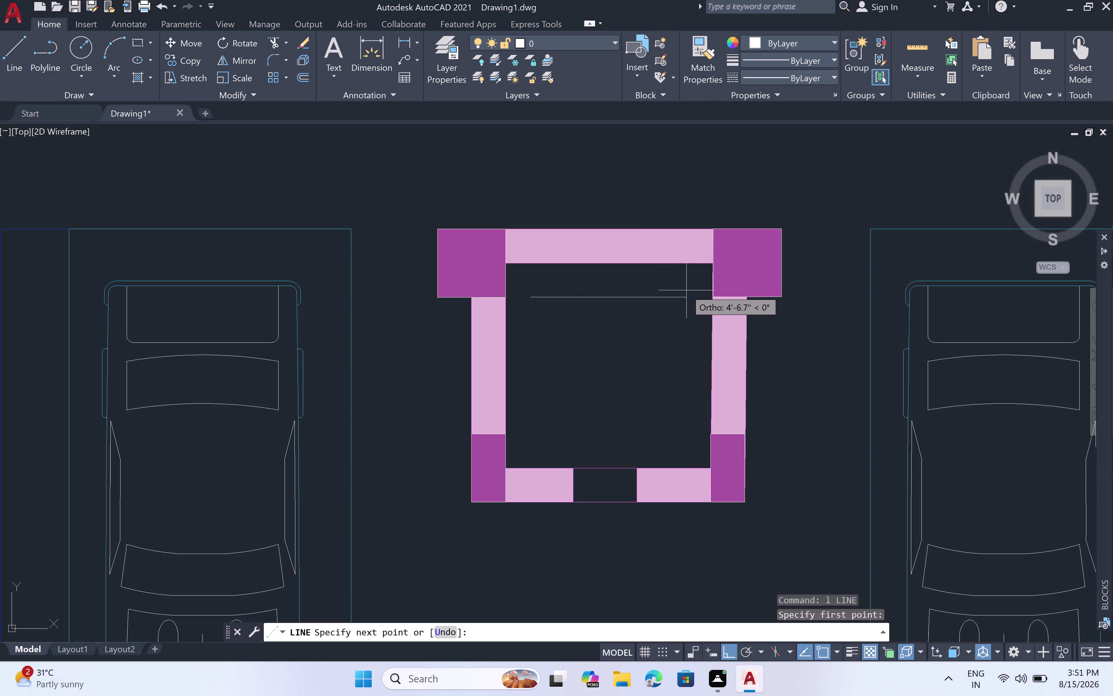
click(687, 290)
click(683, 261)
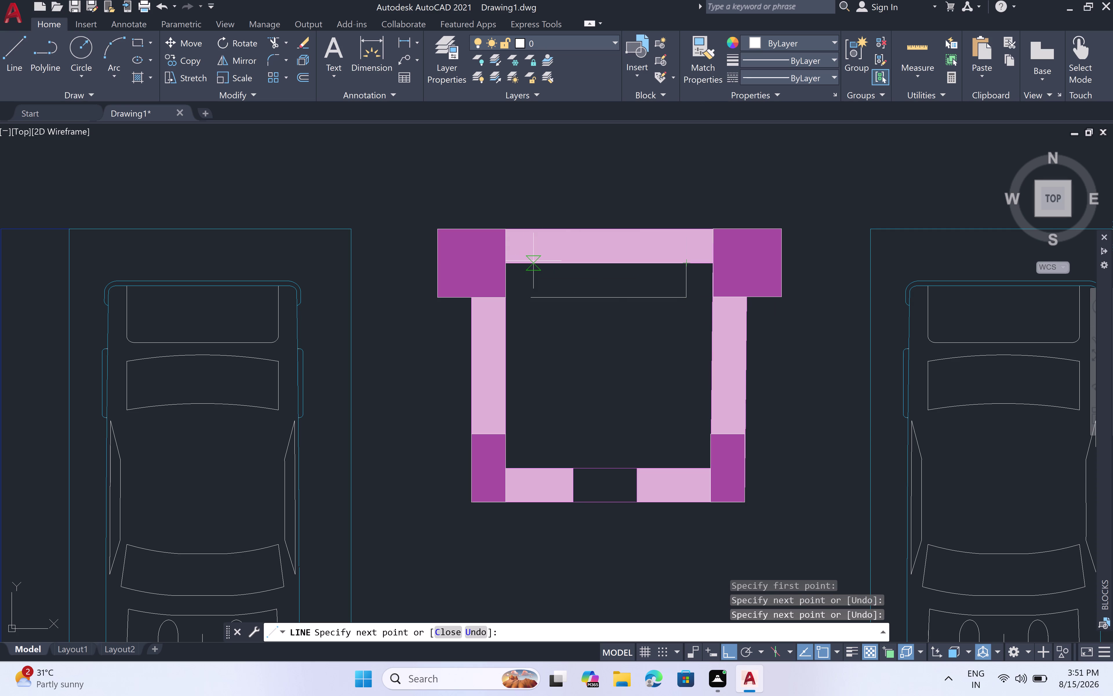
click(529, 268)
drag(532, 286, 533, 302)
click(533, 302)
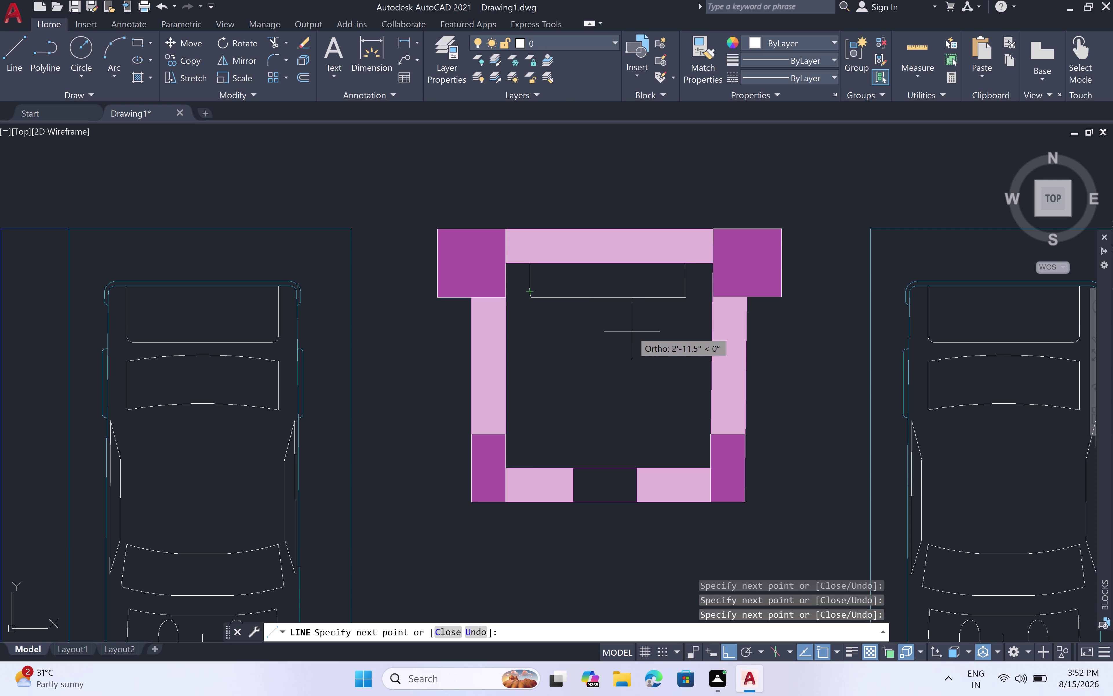
key(ctrl+z)
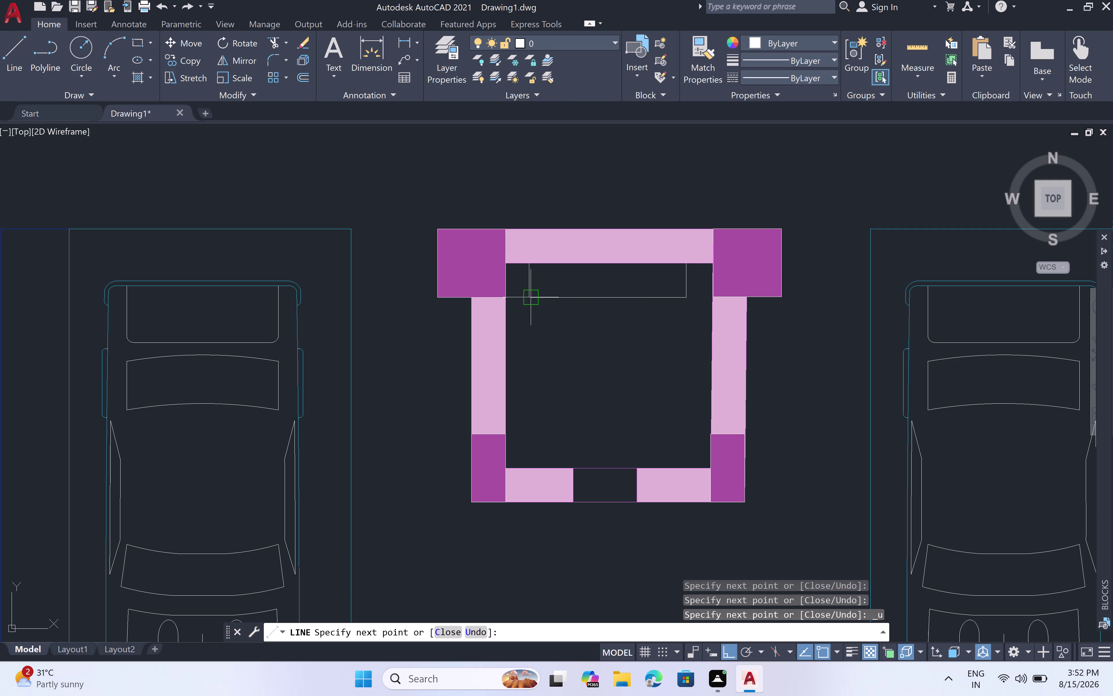
scroll(up, 3)
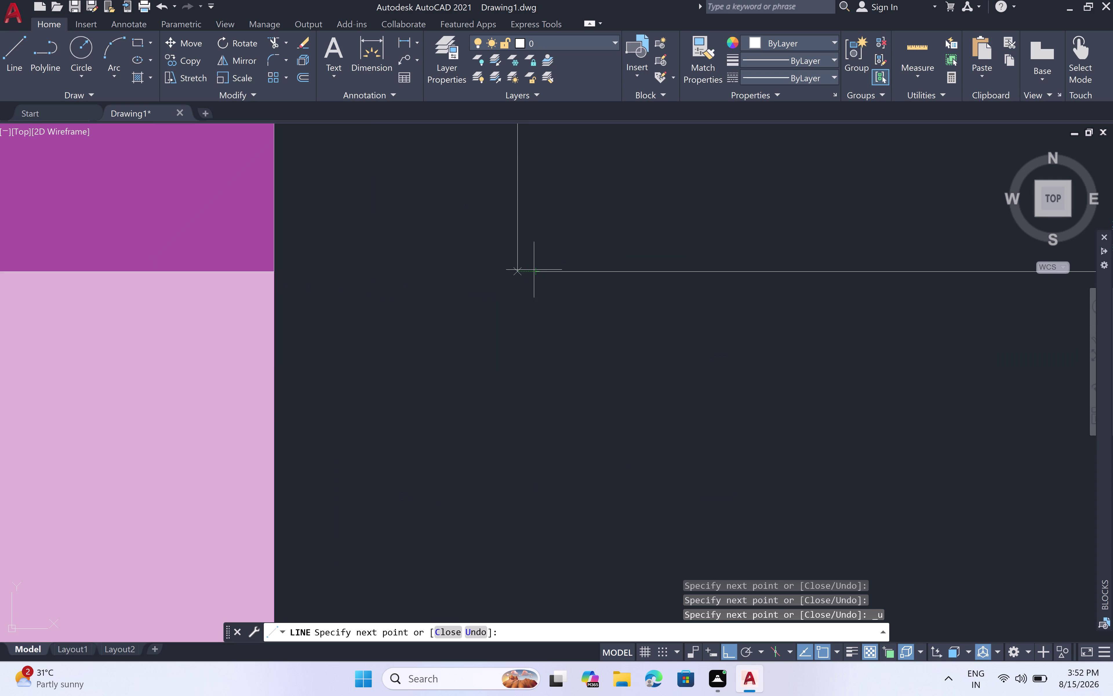
click(524, 269)
click(540, 272)
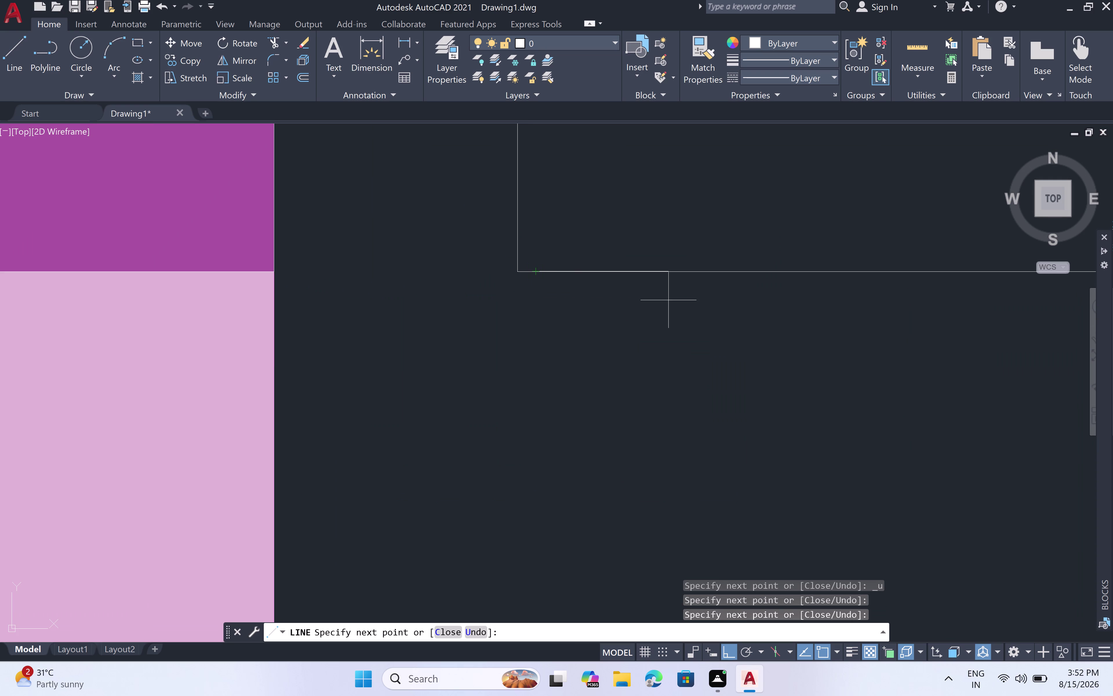
key(Escape)
scroll(down, 3)
scroll(down, 3)
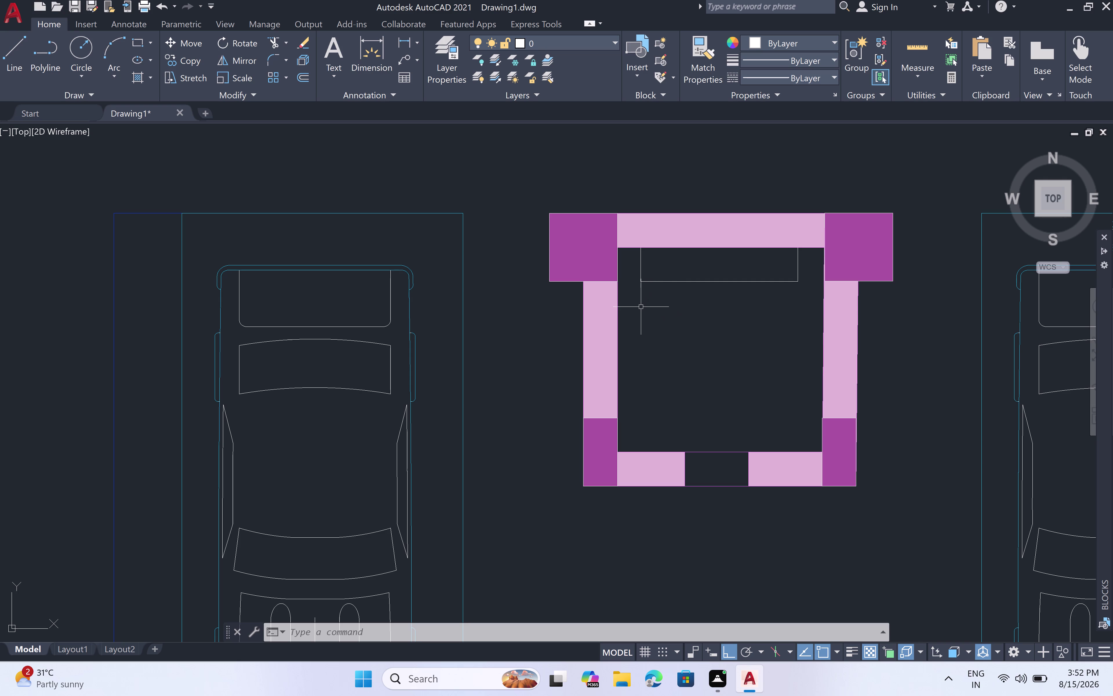
Draw the larger square below the strip with lines.
key(l)
key(space)
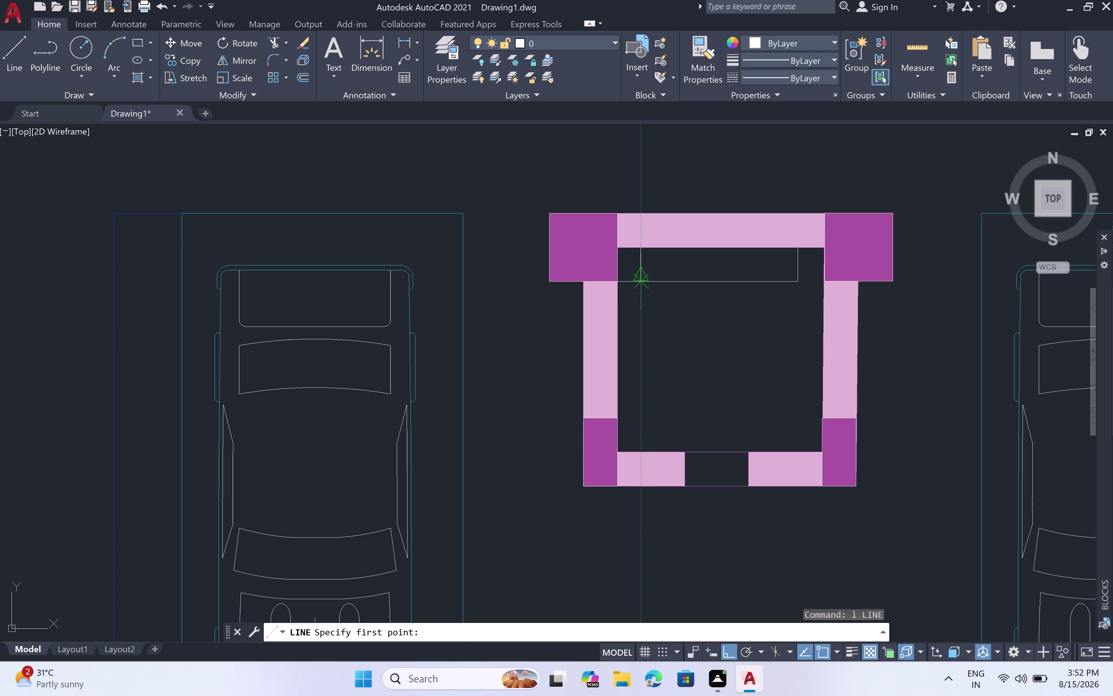
scroll(up, 3)
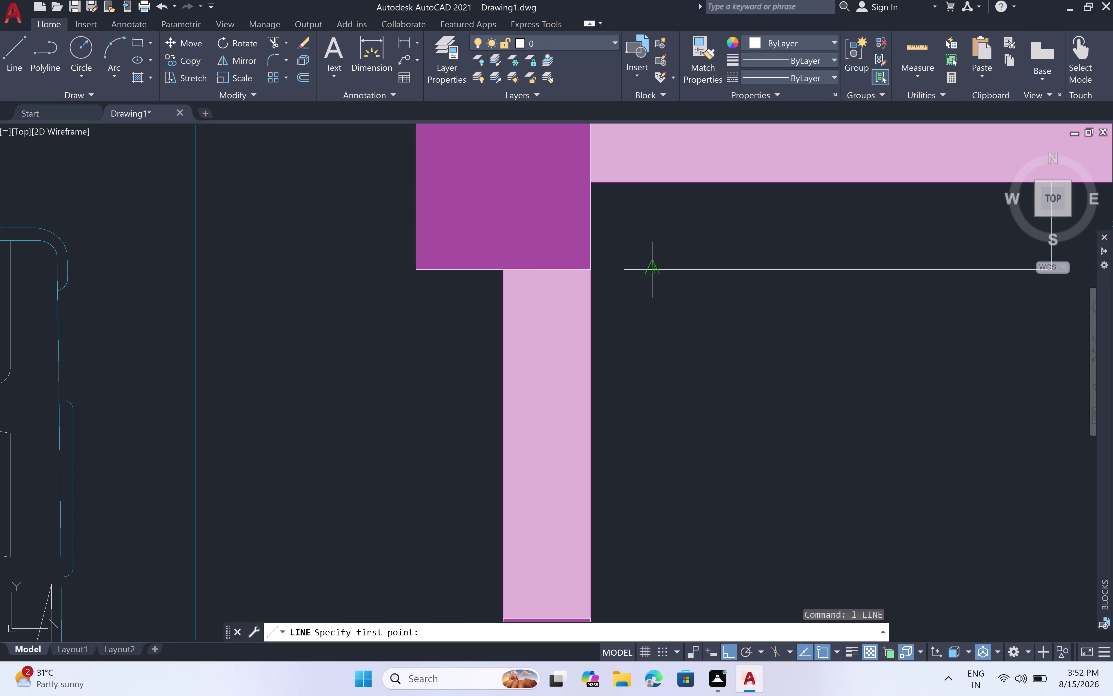
scroll(up, 3)
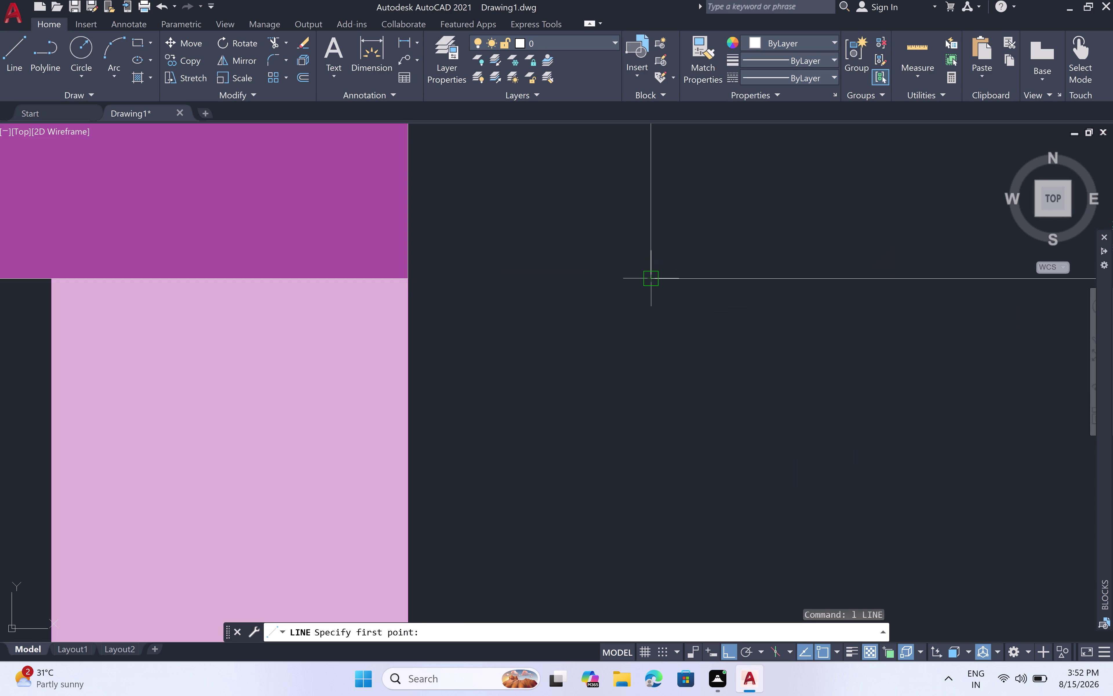
scroll(down, 3)
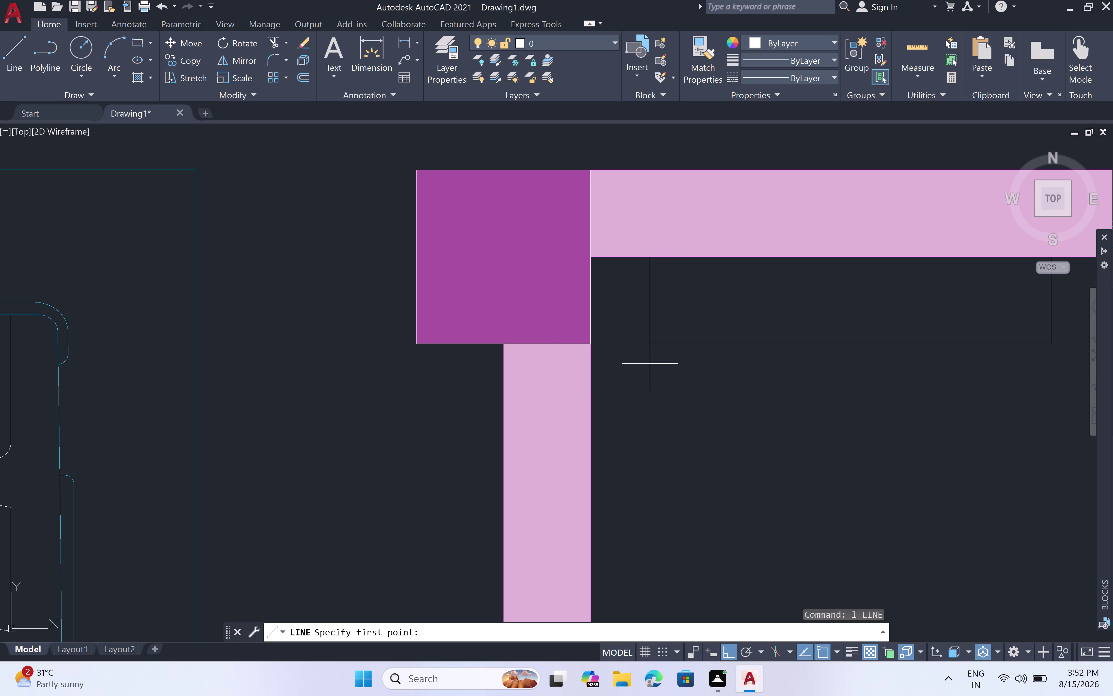
click(650, 365)
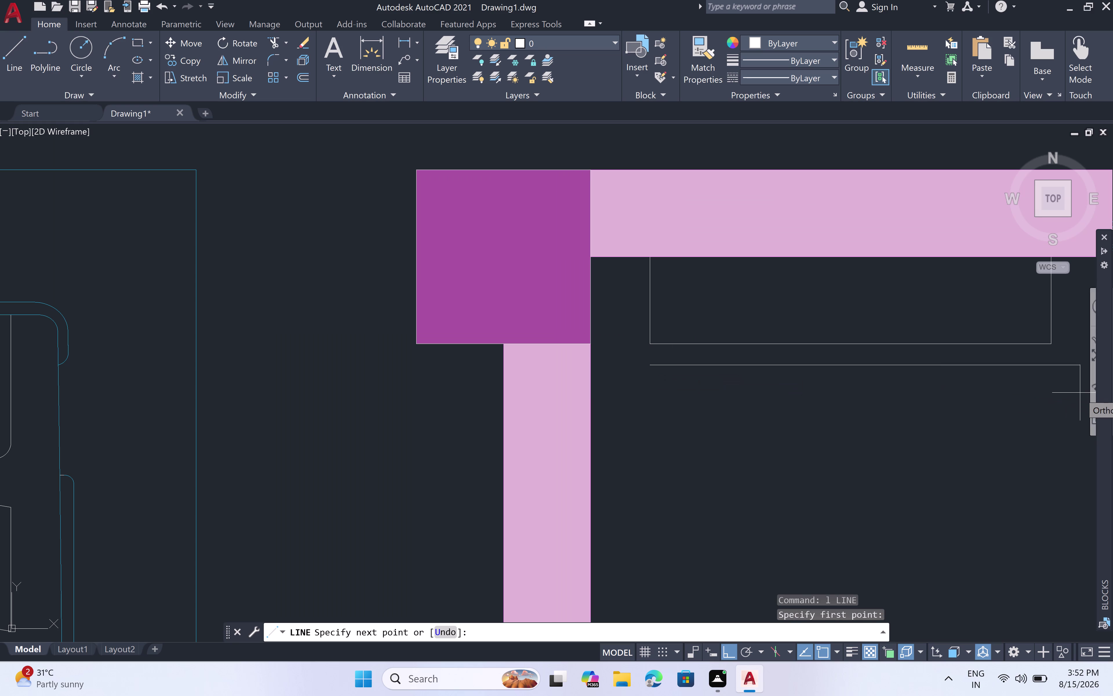
click(1052, 365)
scroll(down, 3)
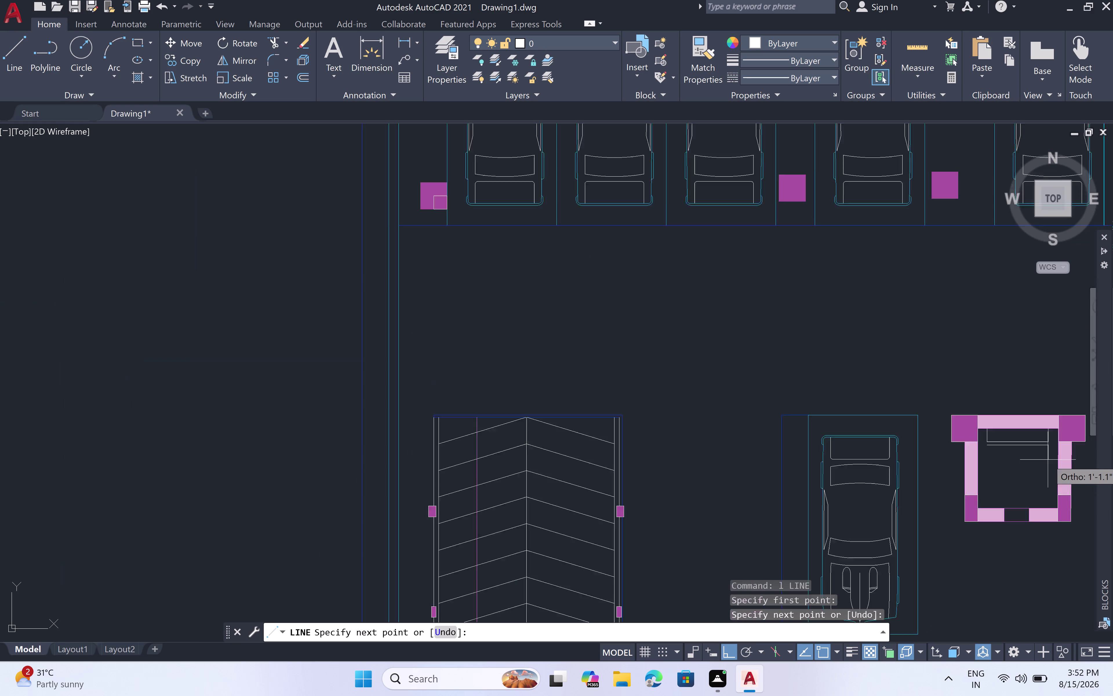
middle_drag(1047, 476, 1005, 456)
scroll(up, 3)
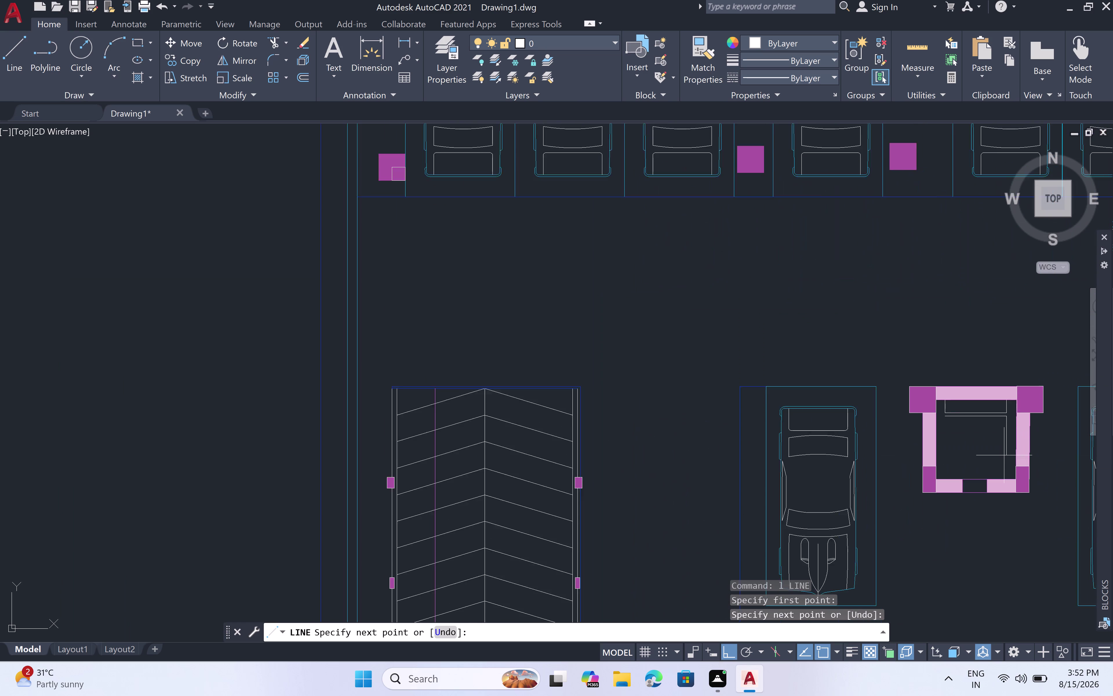
scroll(up, 3)
scroll(up, 3)
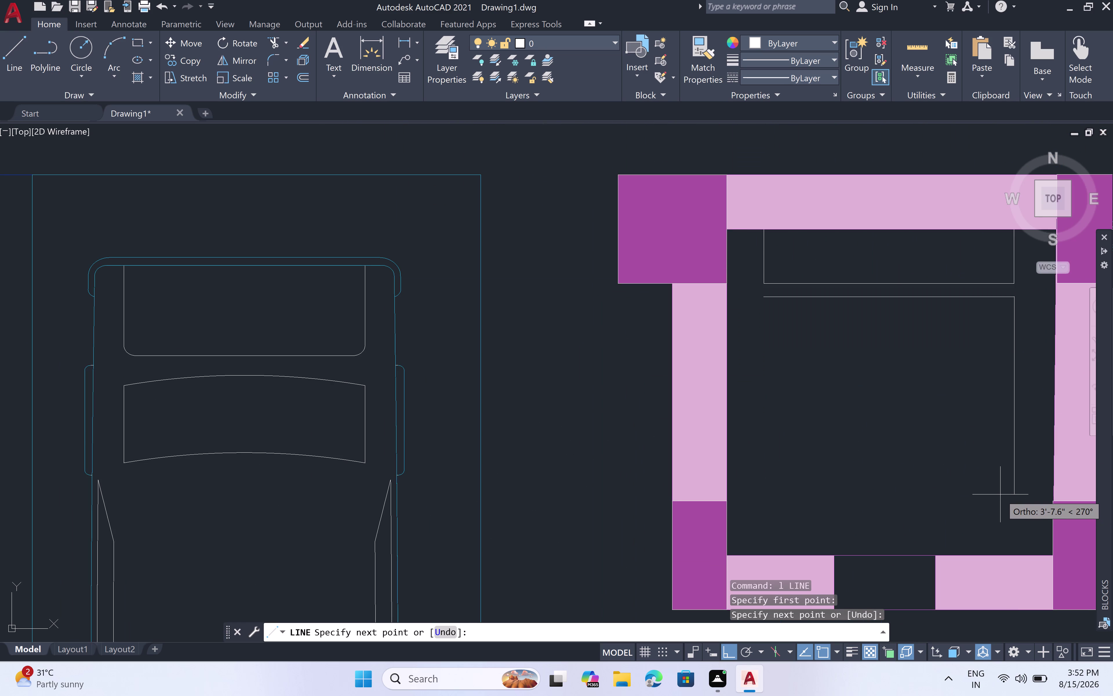
double_click(997, 519)
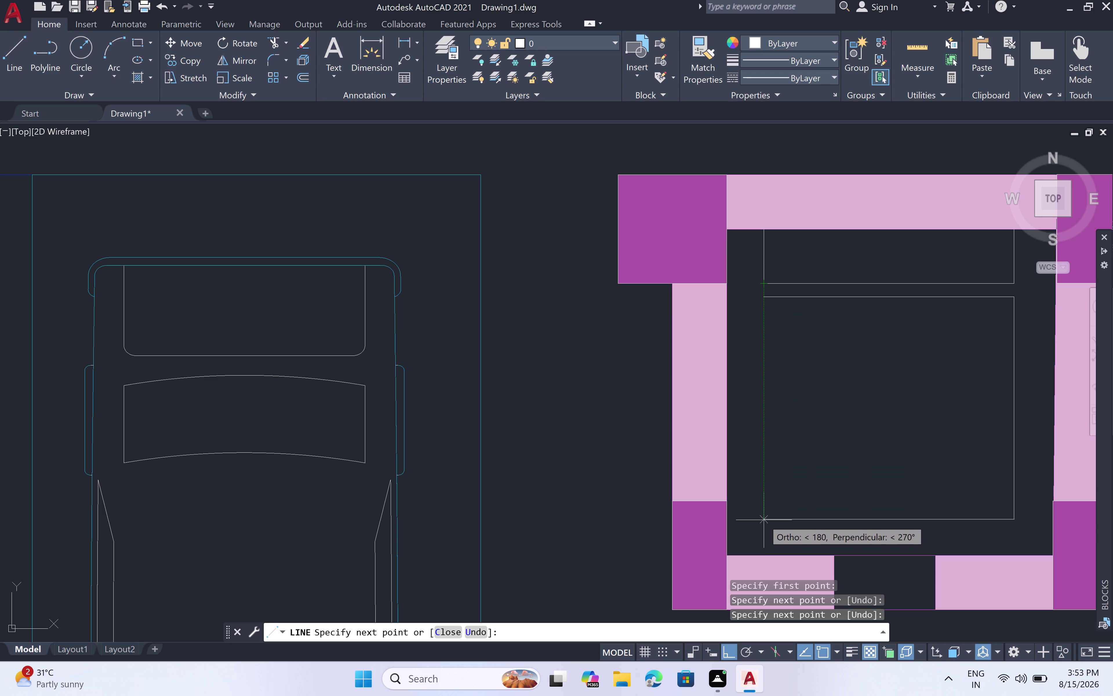
drag(764, 520, 764, 516)
click(766, 301)
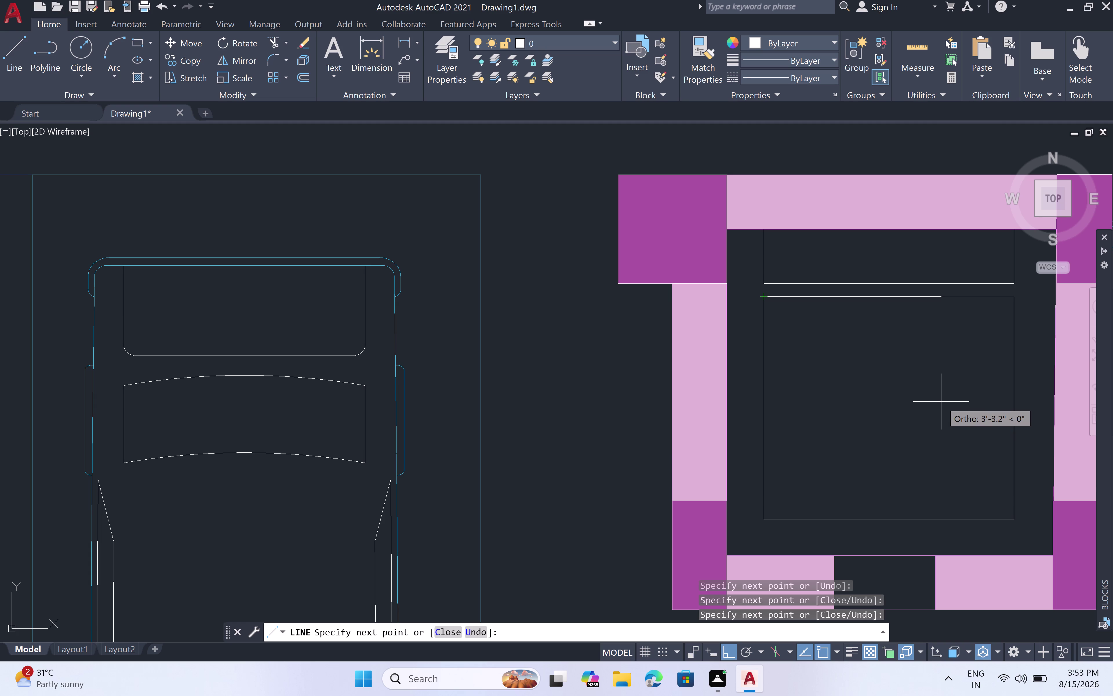
key(Escape)
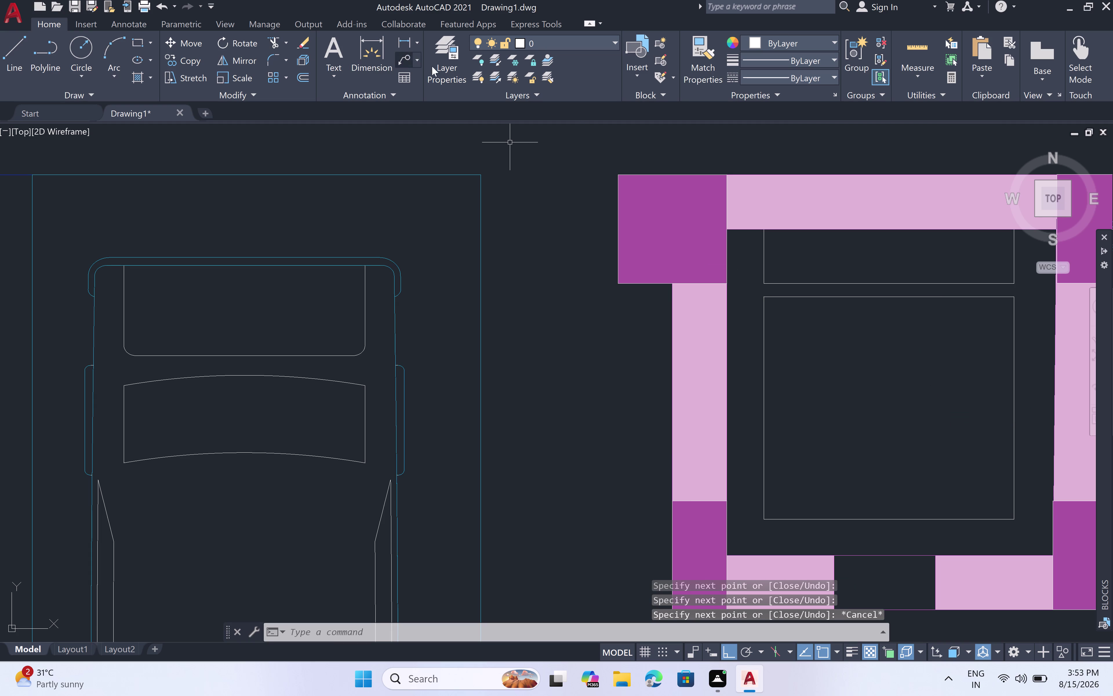
Add a new layer in the layer manager.
click(453, 72)
right_click(453, 71)
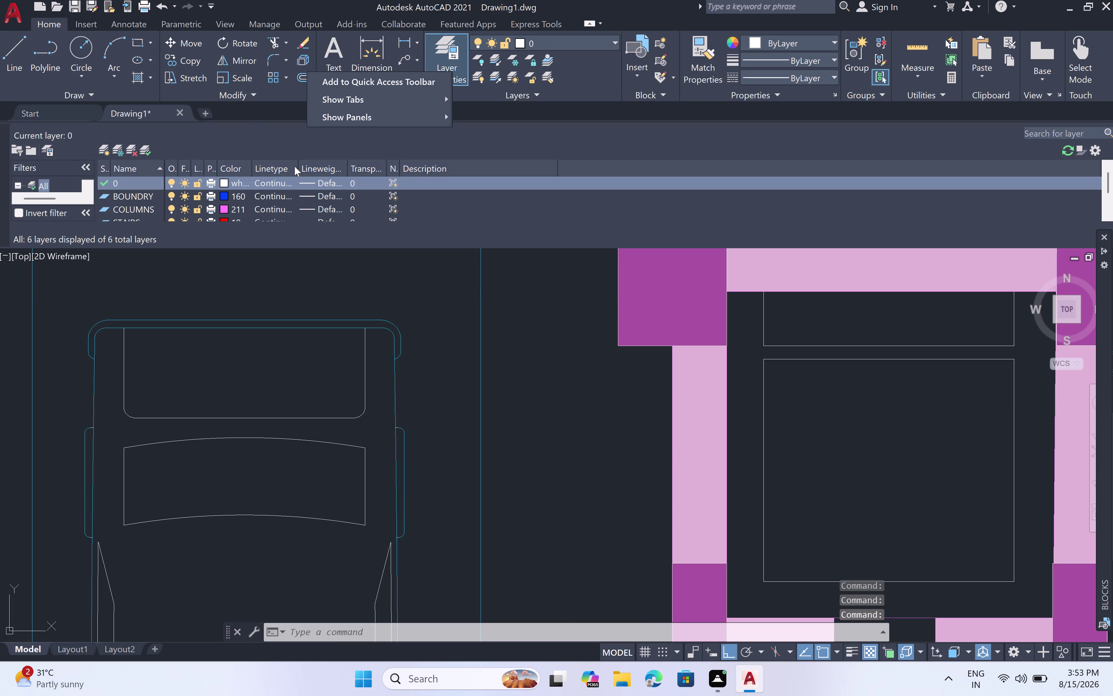
right_click(264, 197)
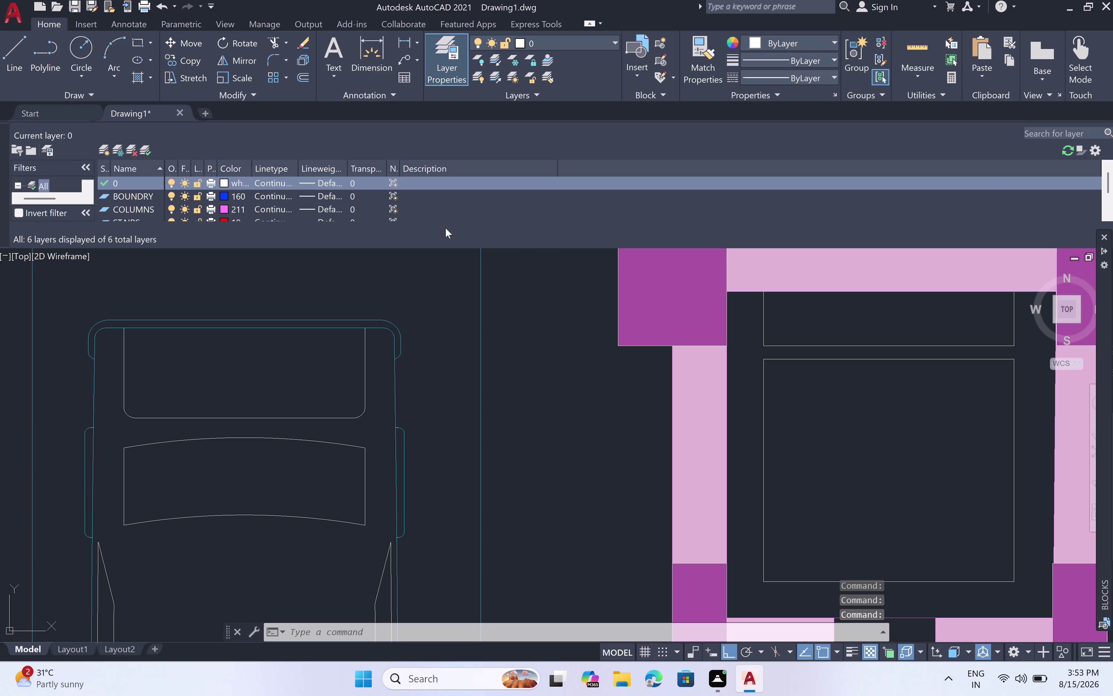
right_click(344, 180)
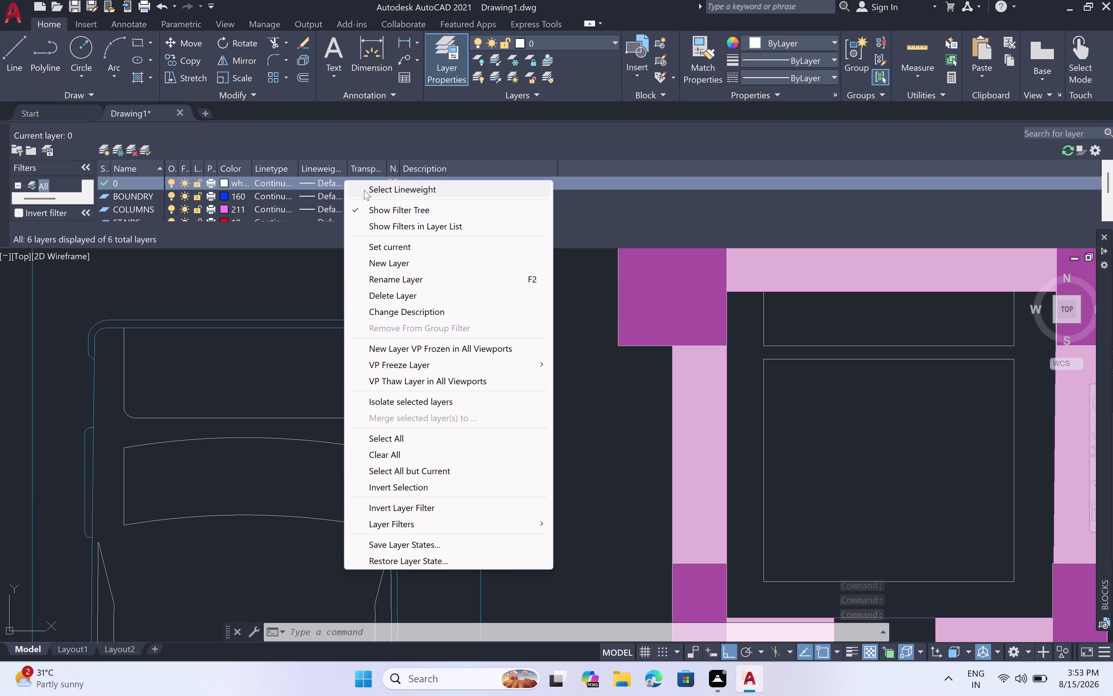
click(399, 261)
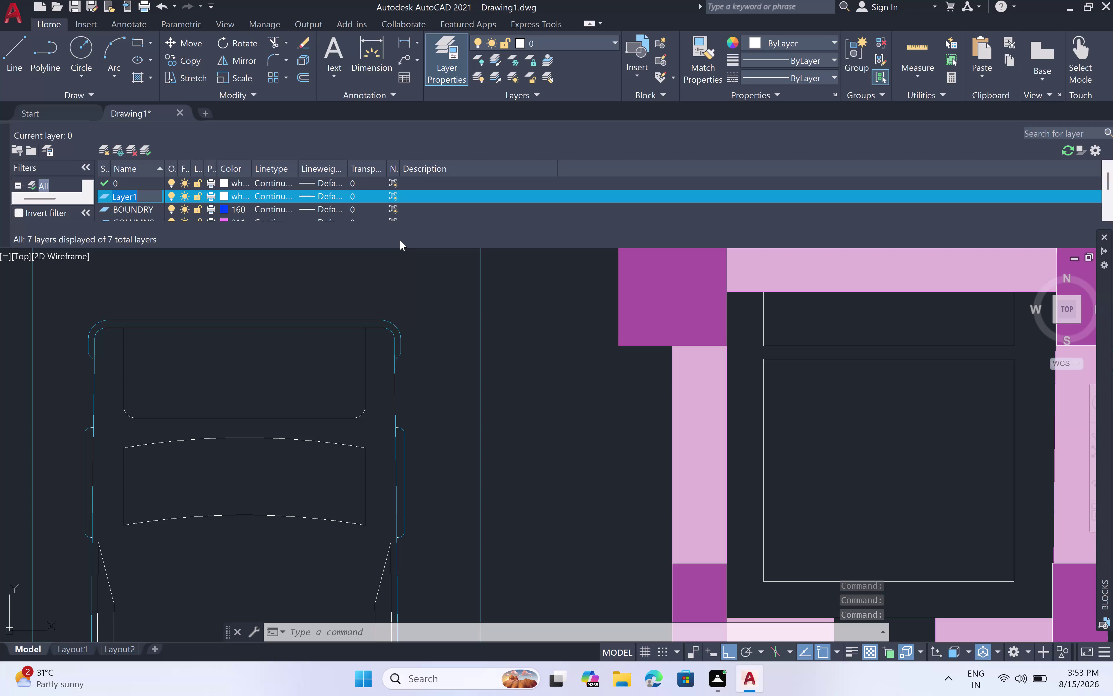
Rename the new layer to 'lift' and bring up its linetype choices.
key(BackSpace)
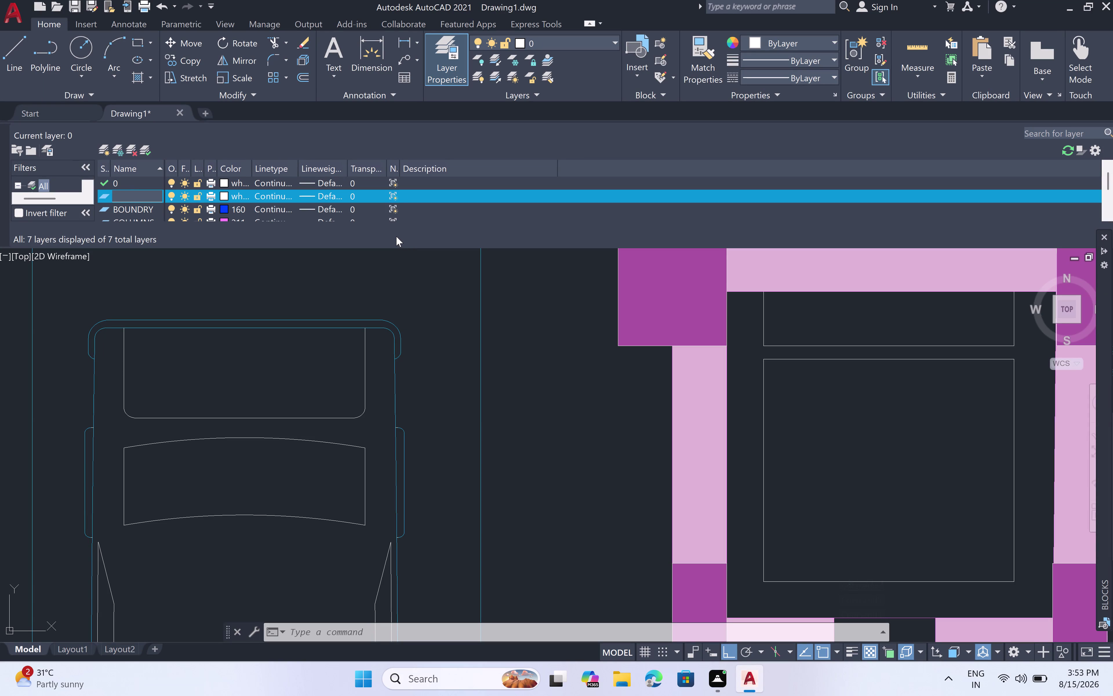
text(do)
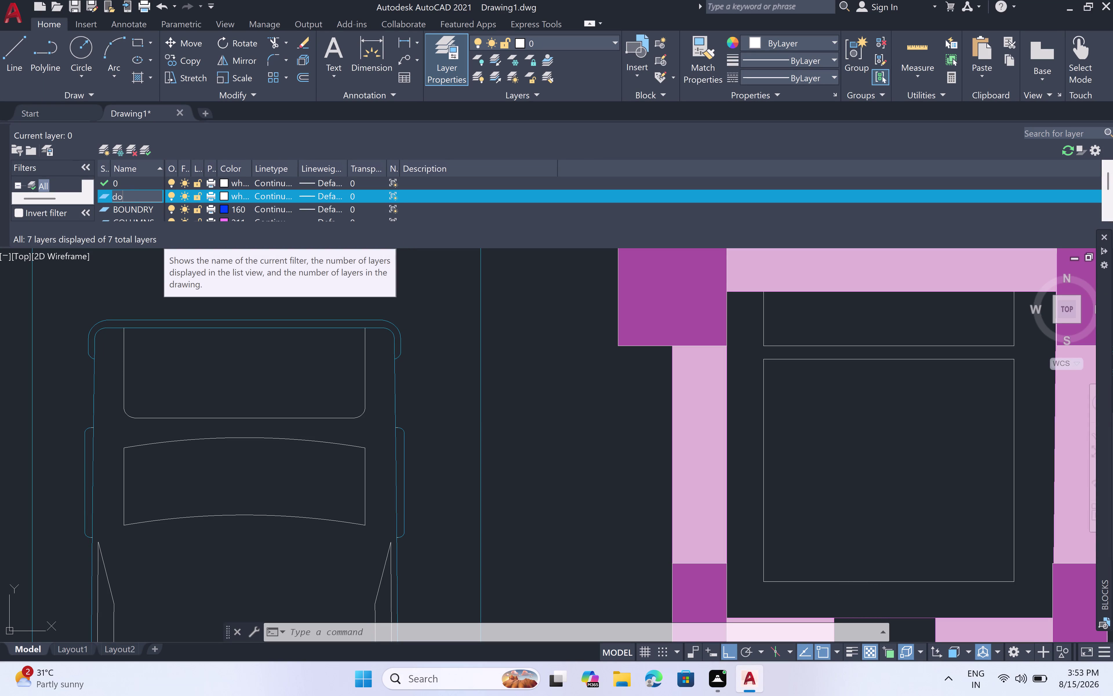
text(ut)
key(BackSpace)
key(BackSpace)
key(BackSpace)
key(BackSpace)
text(lift)
click(278, 195)
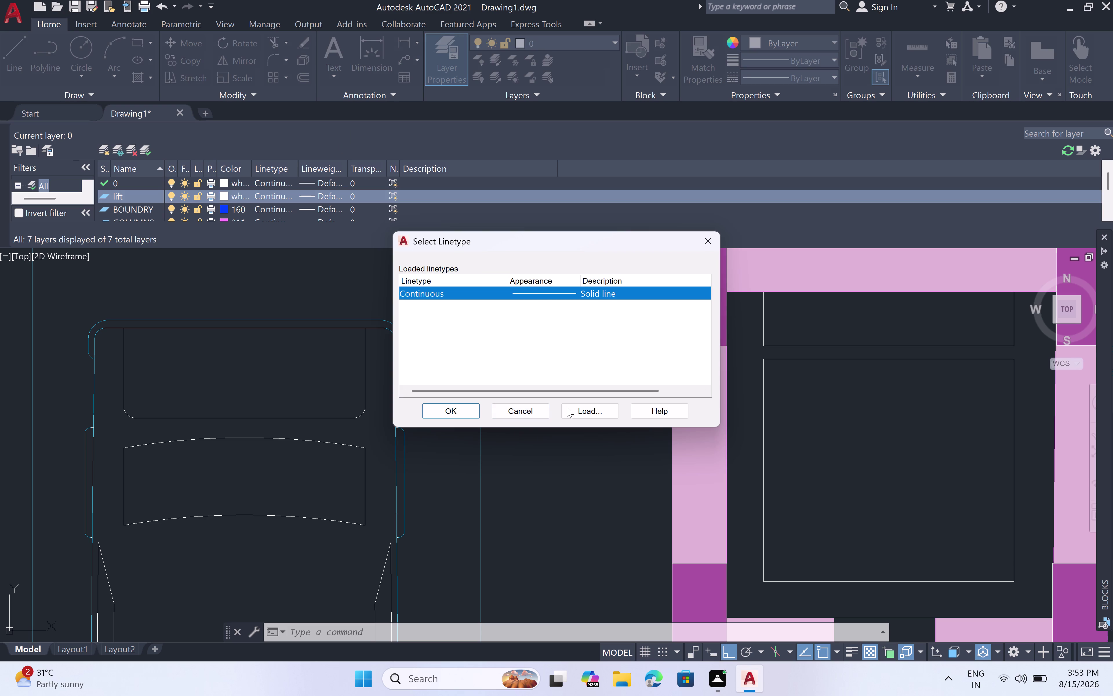
Load ACAD_ISO02W100 for the lift layer and make lift current.
click(576, 412)
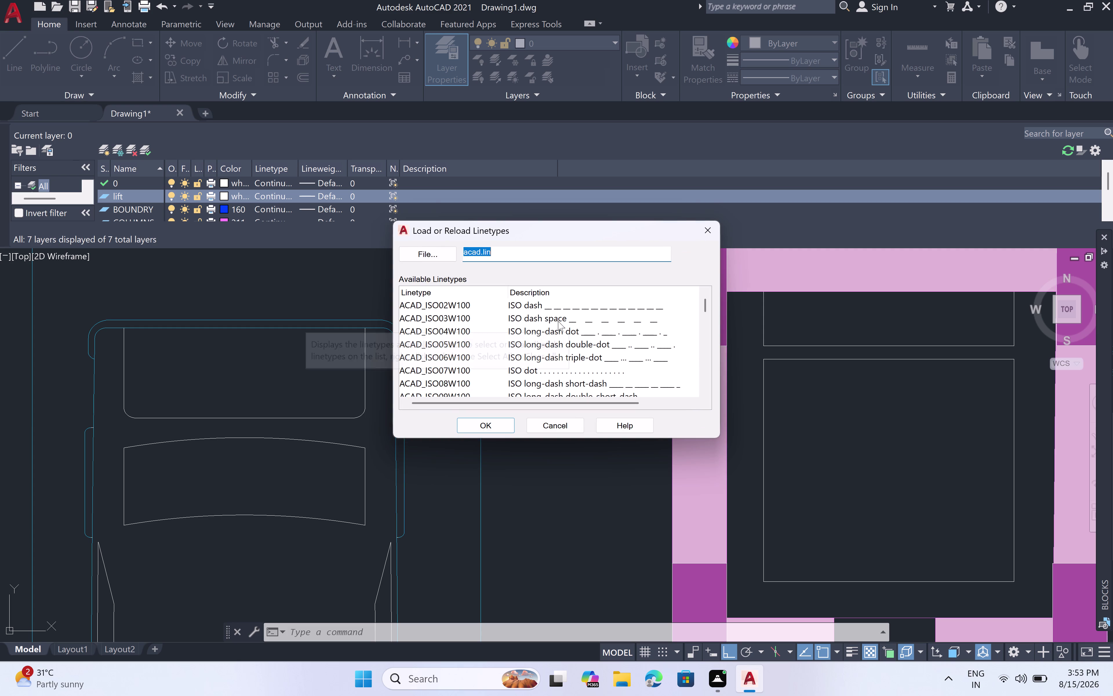
double_click(525, 302)
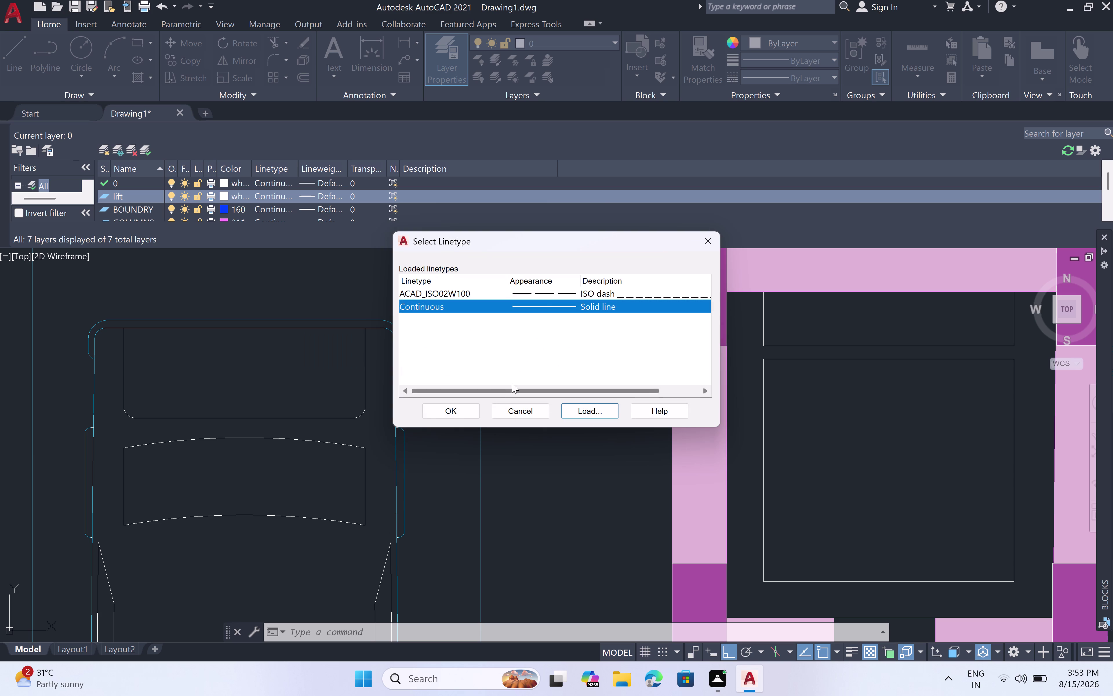
click(542, 290)
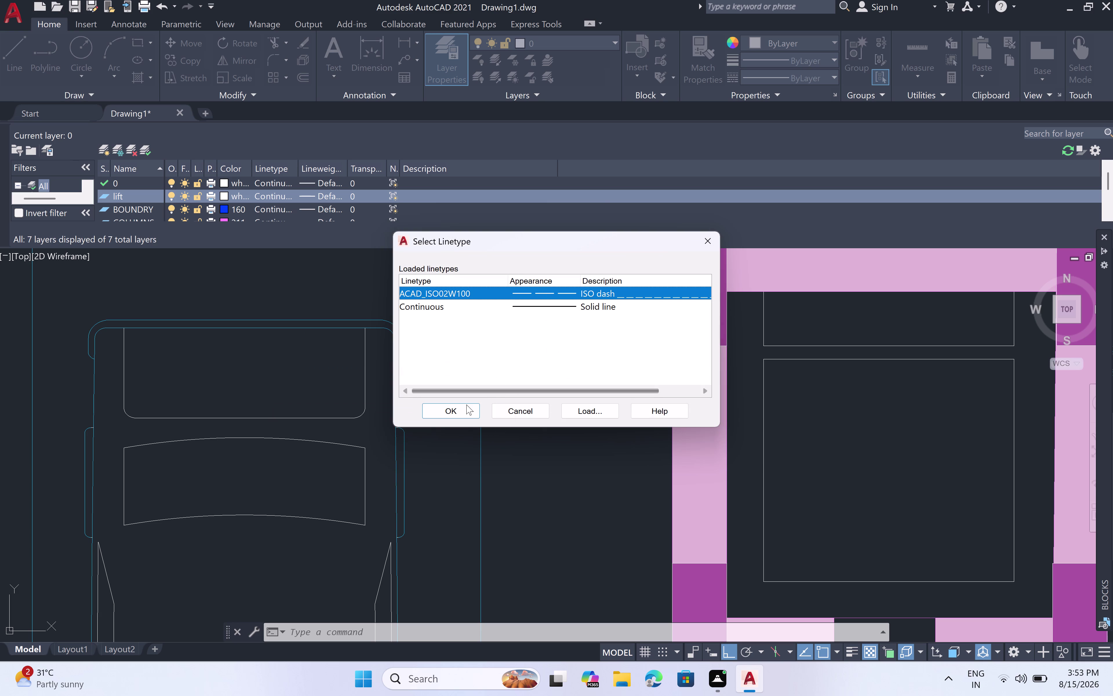
click(460, 412)
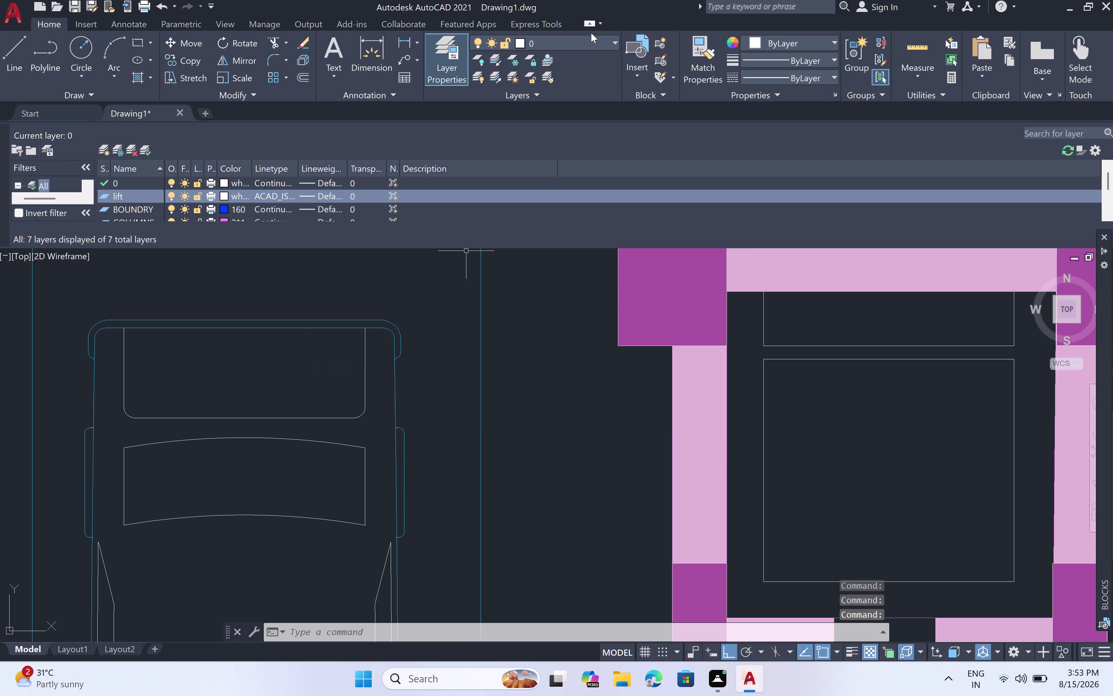
click(613, 40)
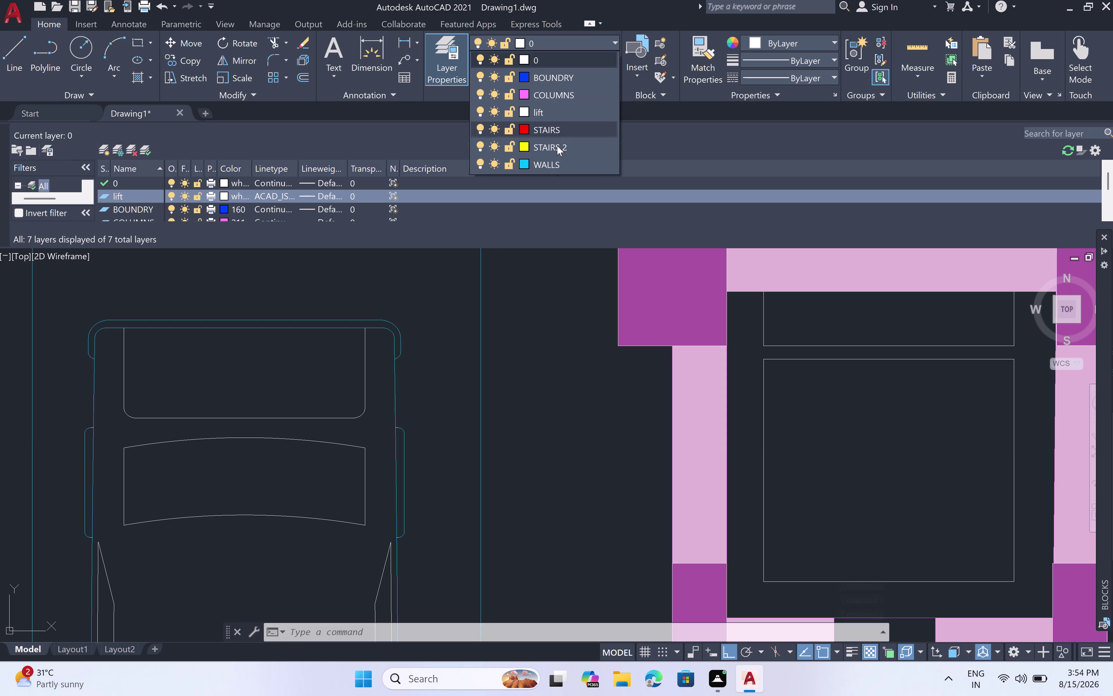
click(561, 112)
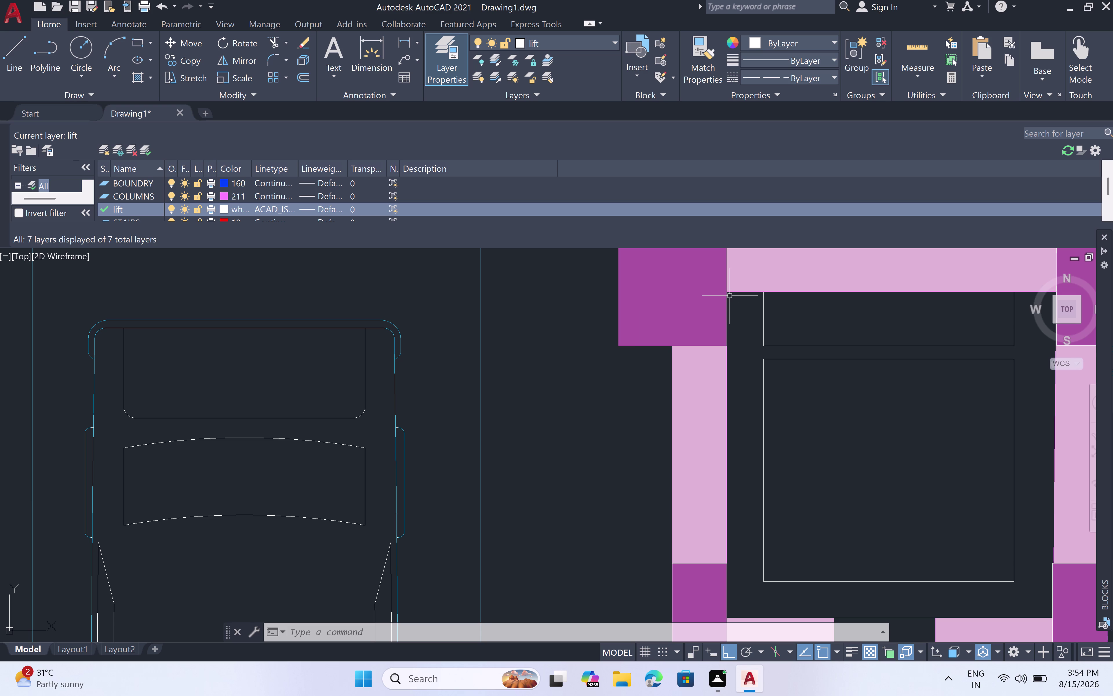
Draw the first diagonal from the inner square's top-left to its opposite corner.
key(l)
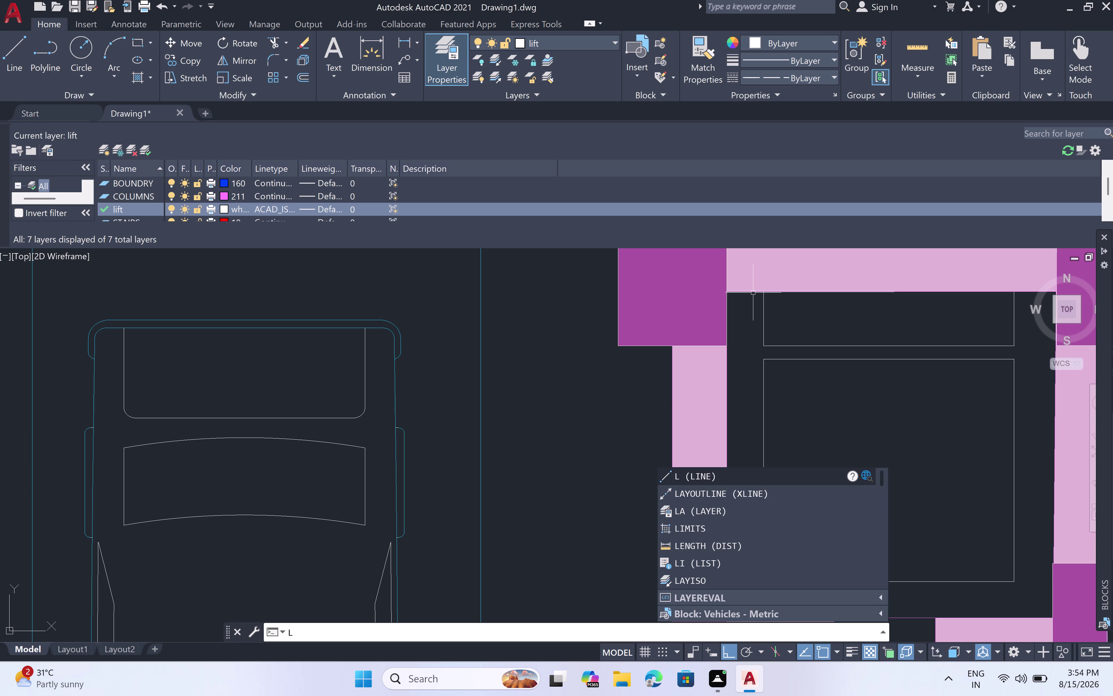
key(space)
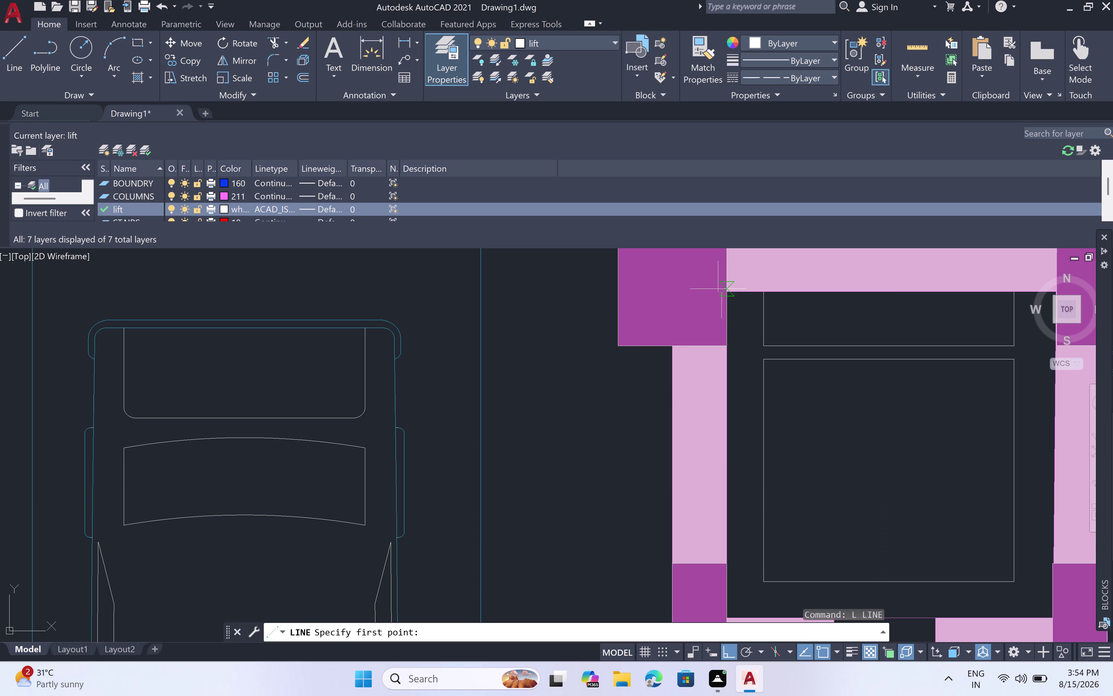
click(729, 292)
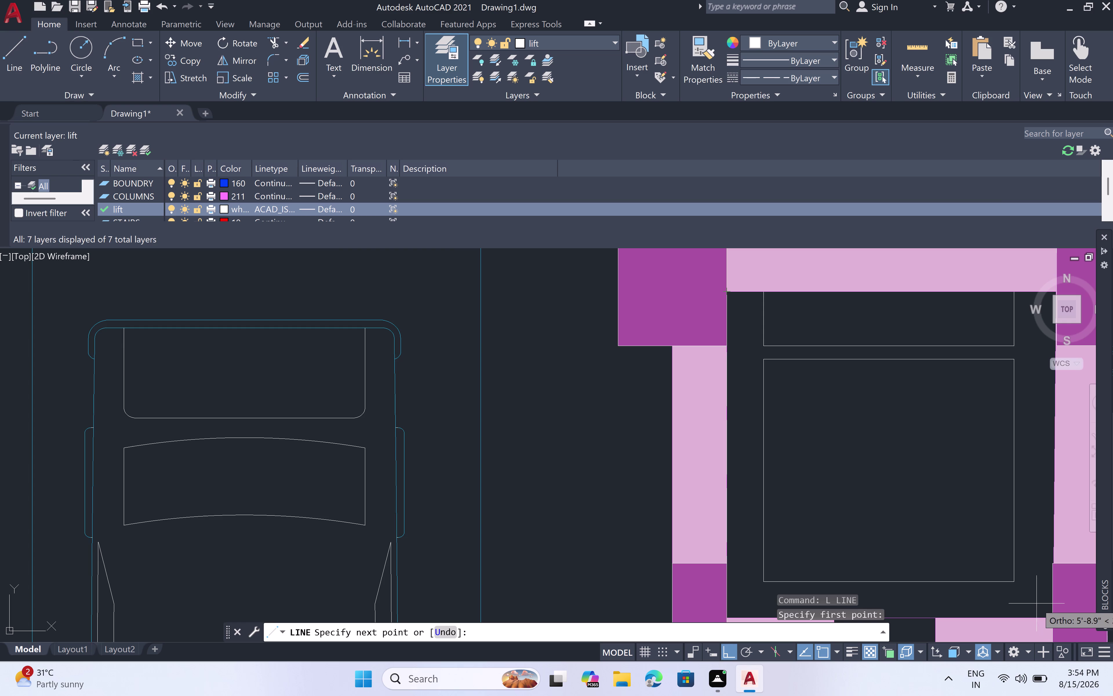
scroll(down, 3)
scroll(up, 3)
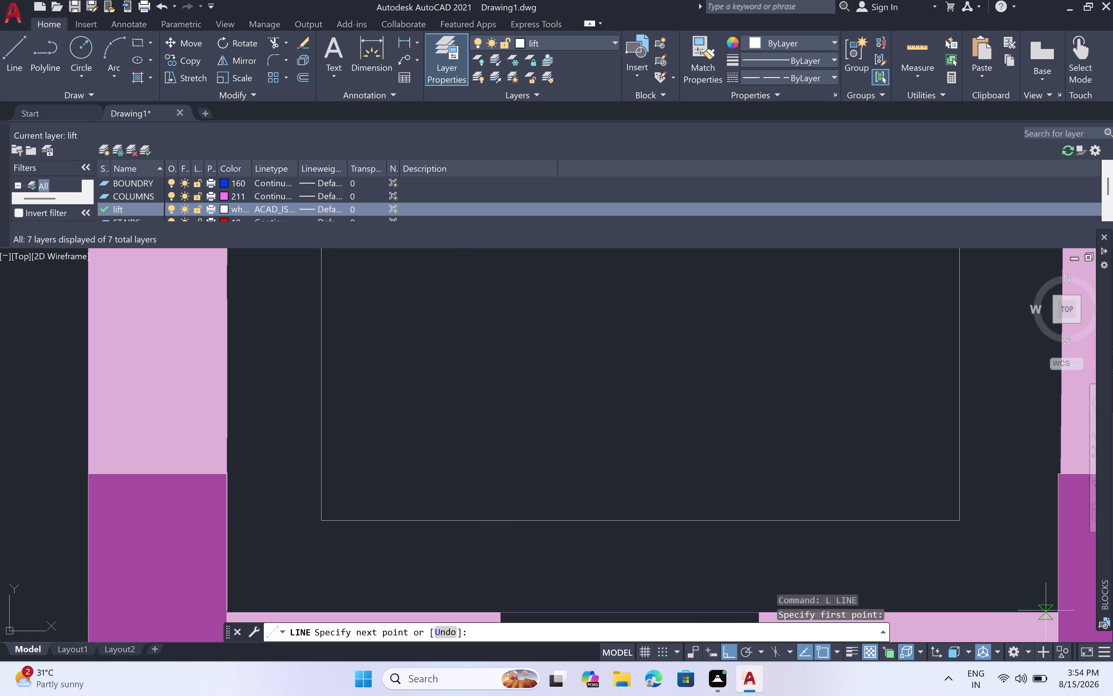
click(1057, 618)
scroll(down, 3)
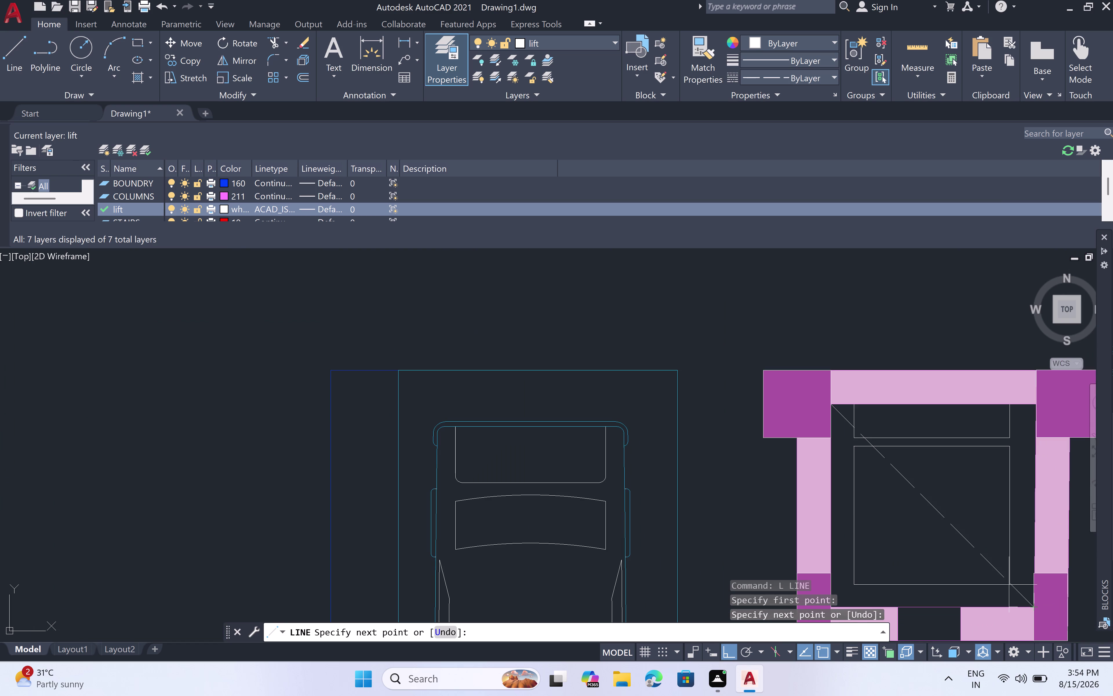
key(Escape)
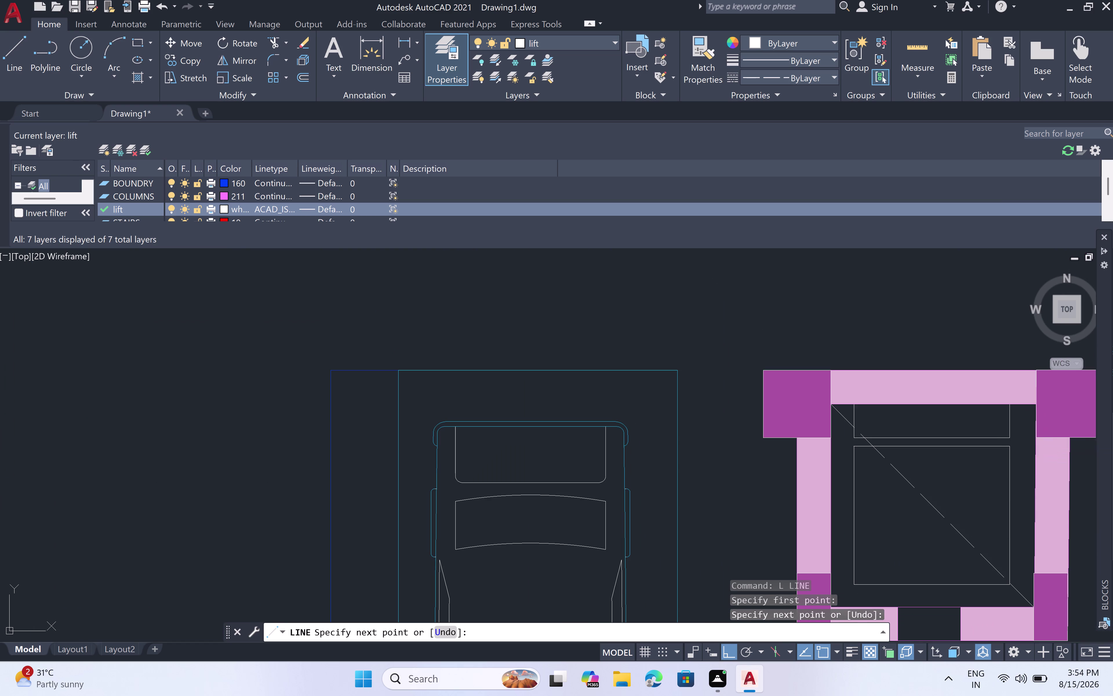
Draw the second diagonal between the square's other two corners.
key(space)
click(1036, 402)
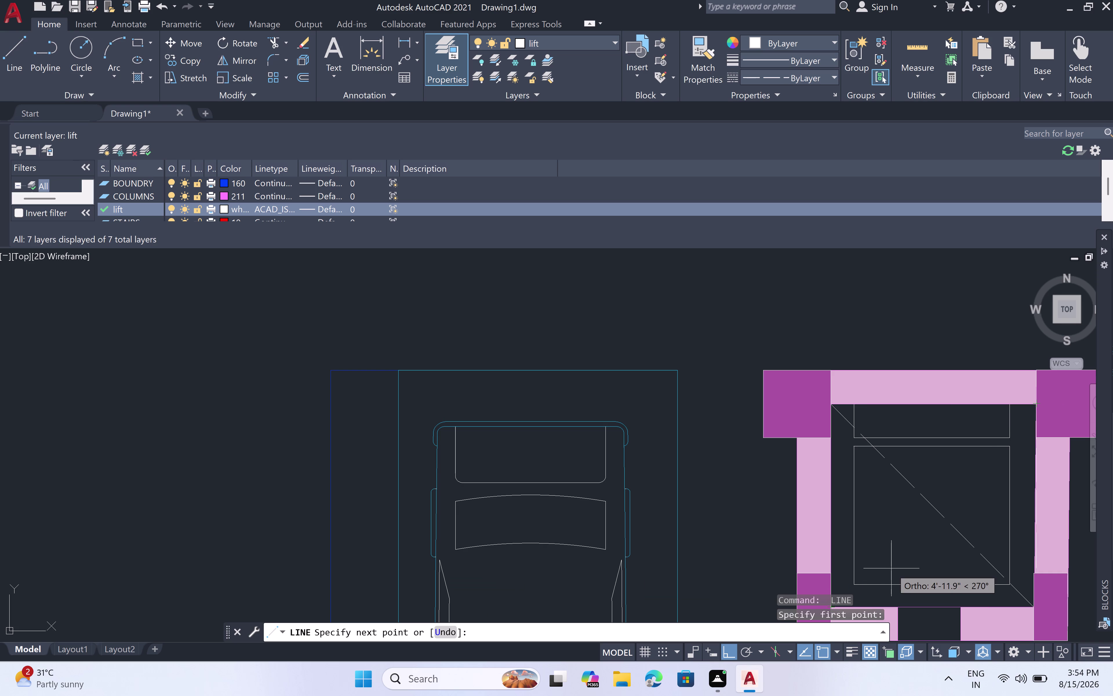
middle_drag(892, 569, 843, 418)
scroll(up, 3)
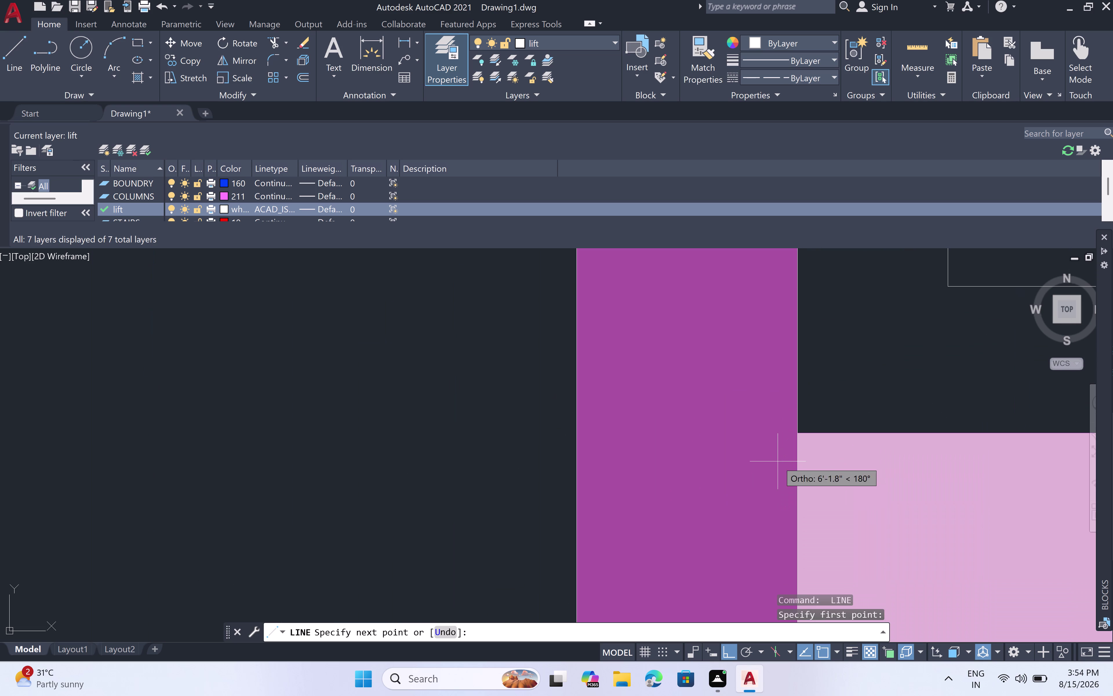
click(796, 429)
key(Escape)
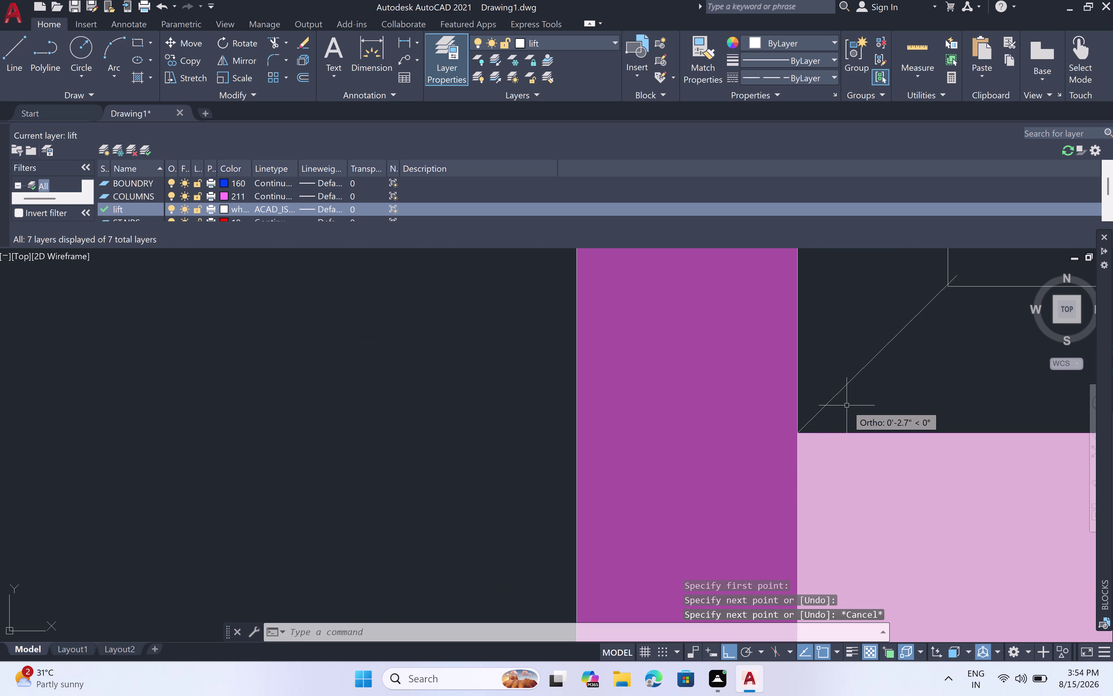
Recentre the lift box and select the line across the doorway opening.
scroll(down, 3)
middle_drag(922, 387, 819, 437)
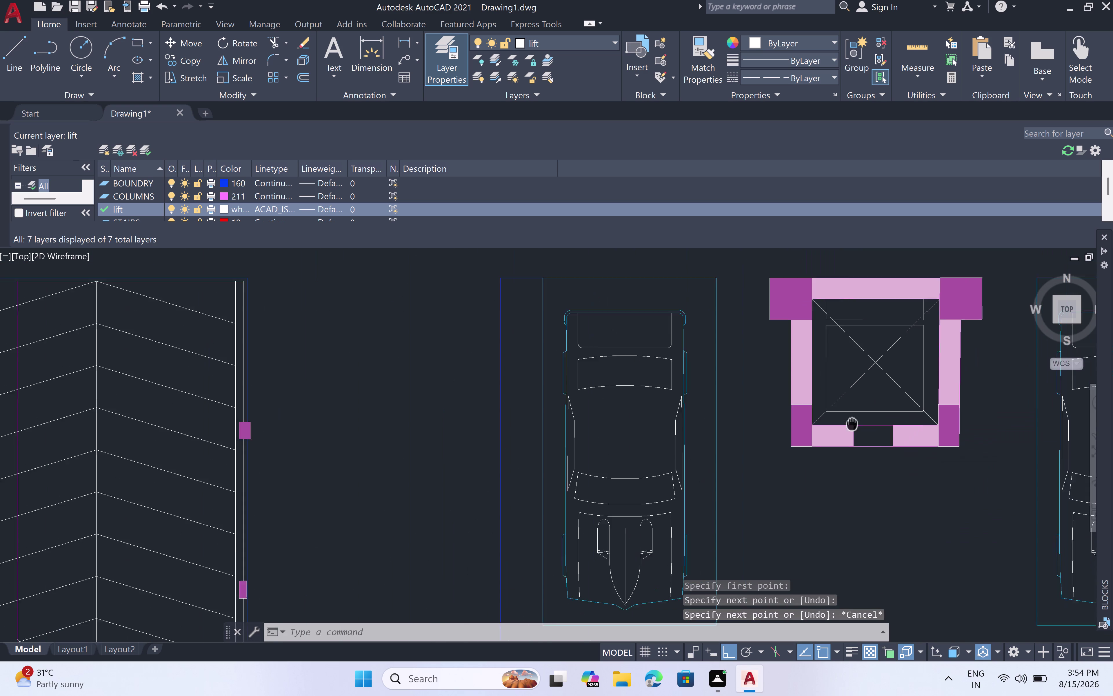
middle_drag(820, 437, 807, 445)
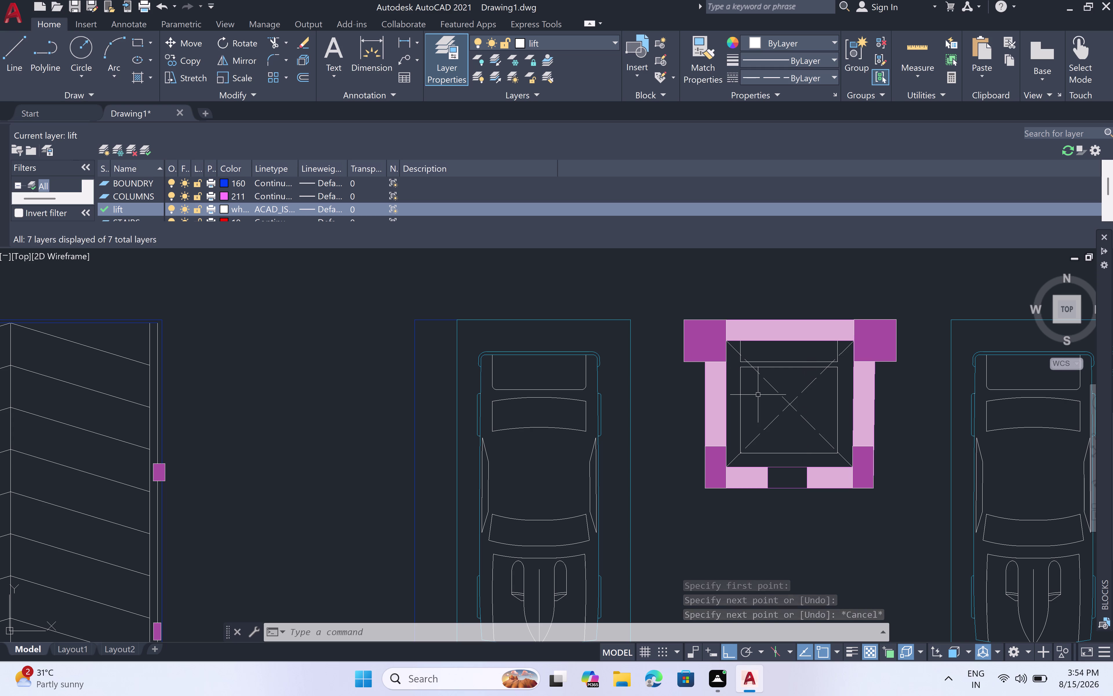
scroll(down, 3)
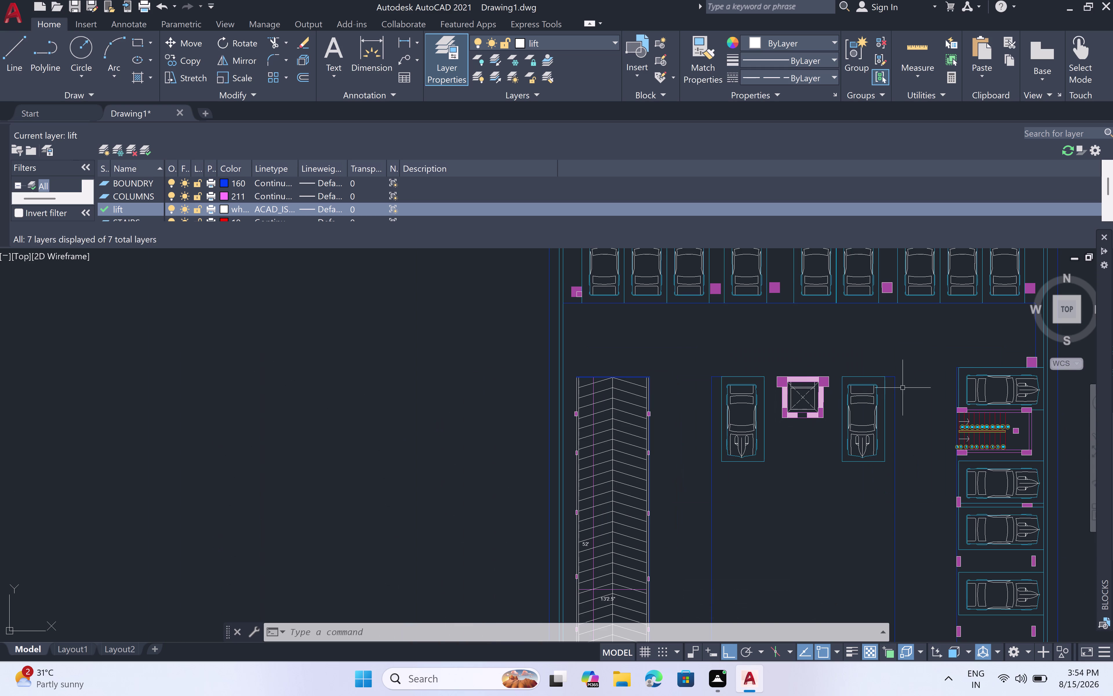
scroll(down, 3)
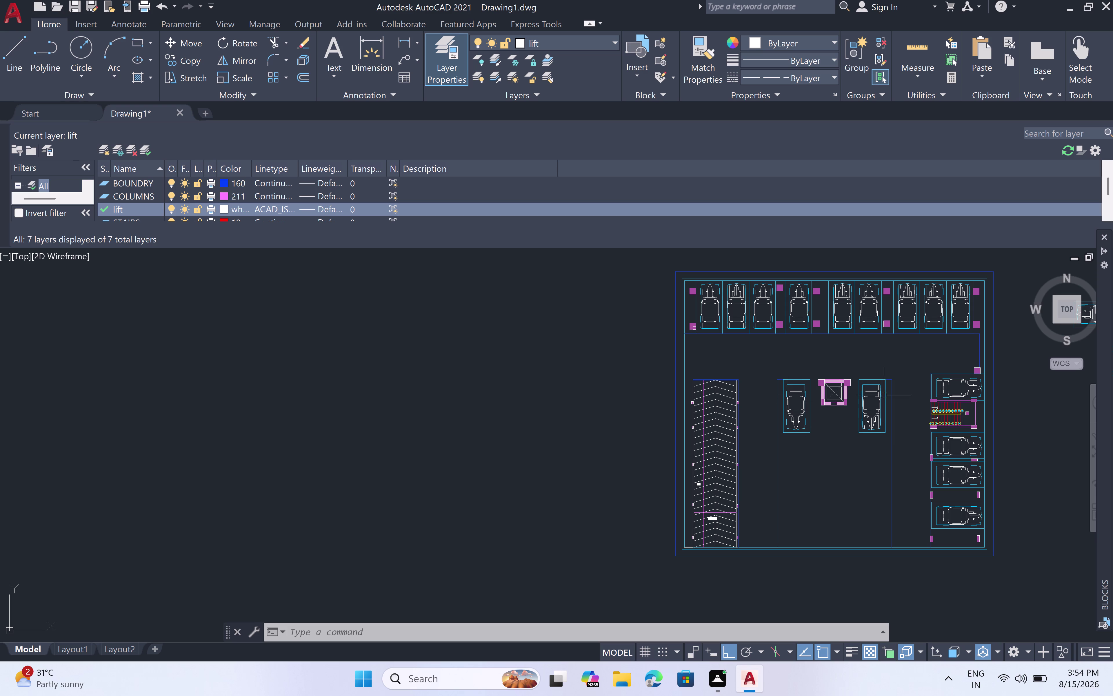
scroll(up, 3)
scroll(up, 3)
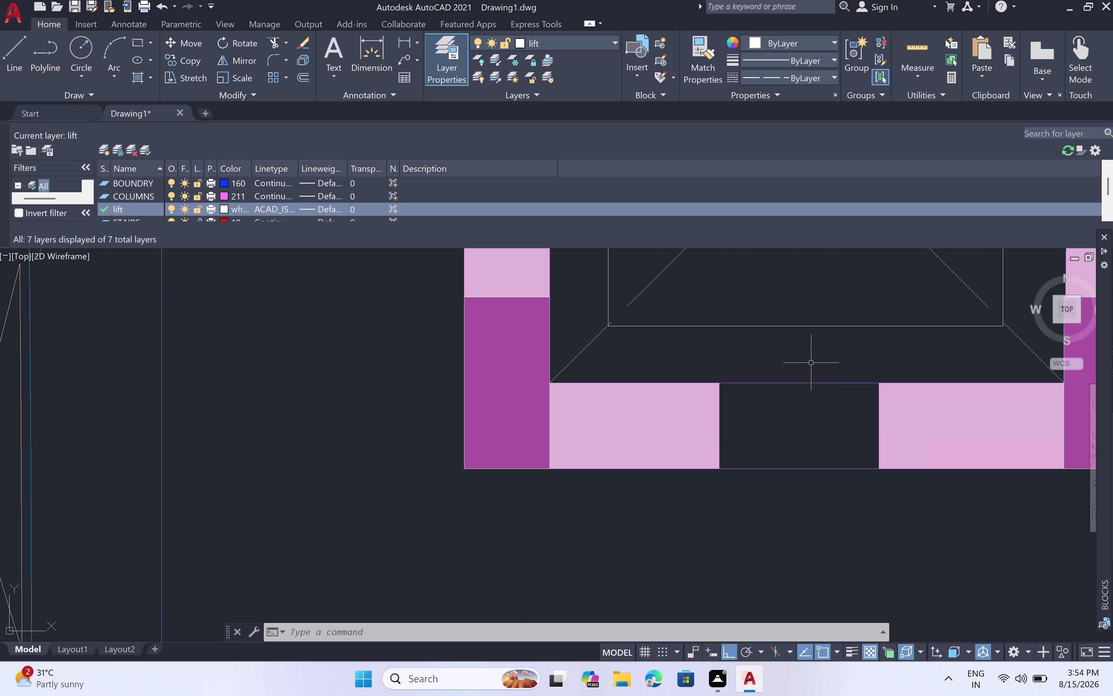
click(808, 383)
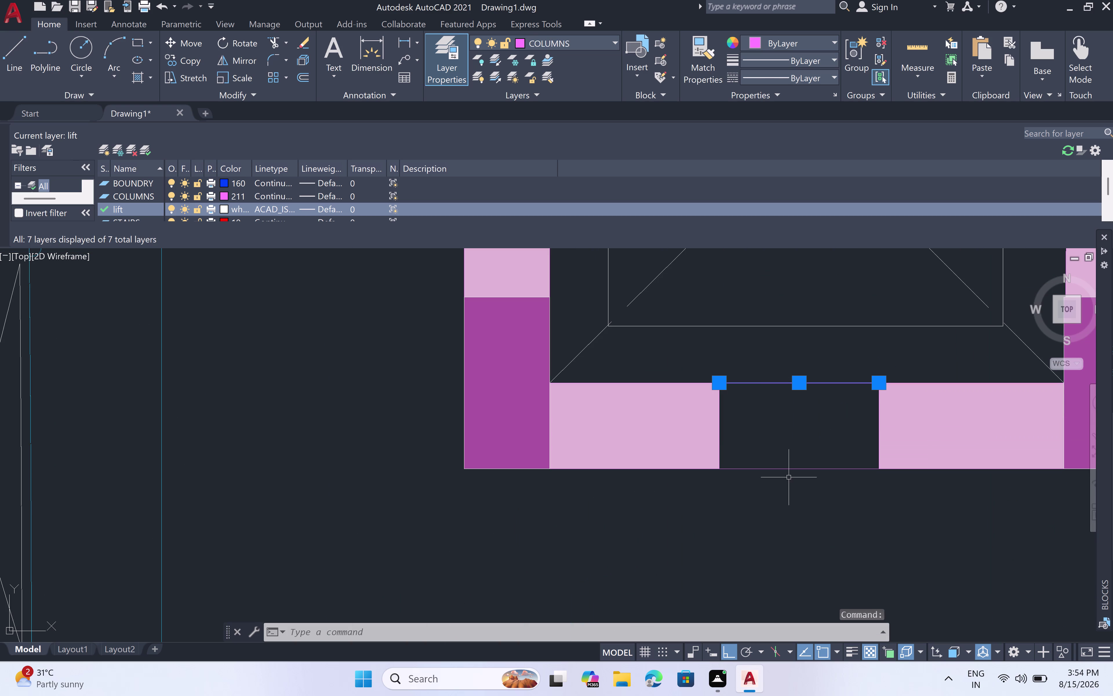
Delete the lines closing the lift box's bottom doorway opening.
click(786, 469)
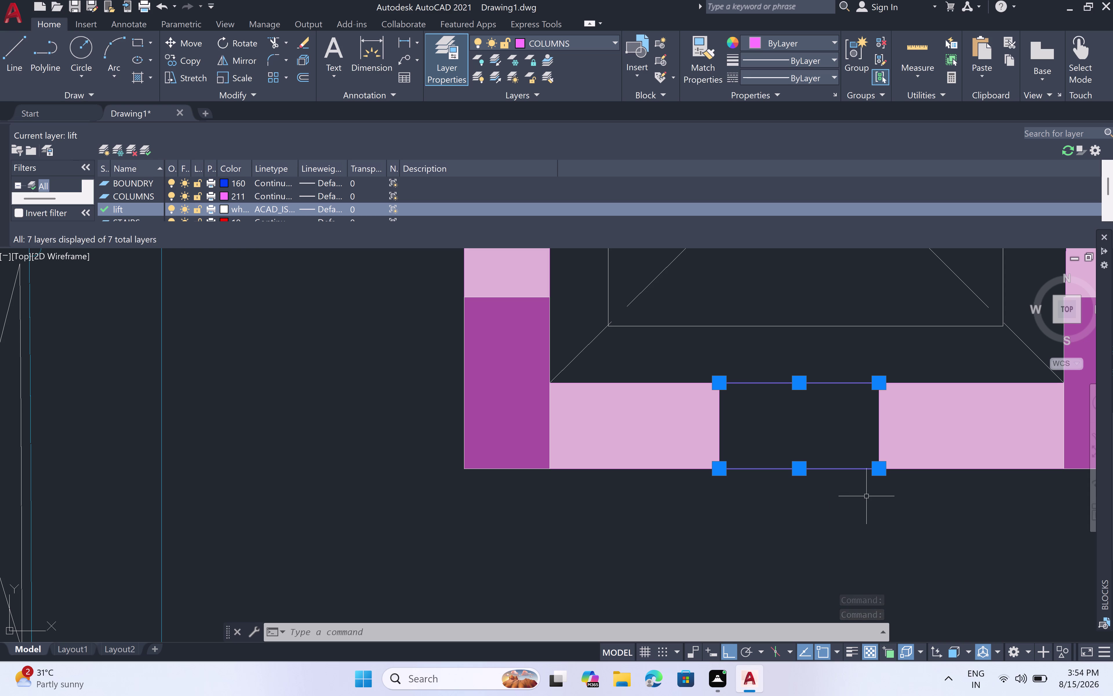
key(Delete)
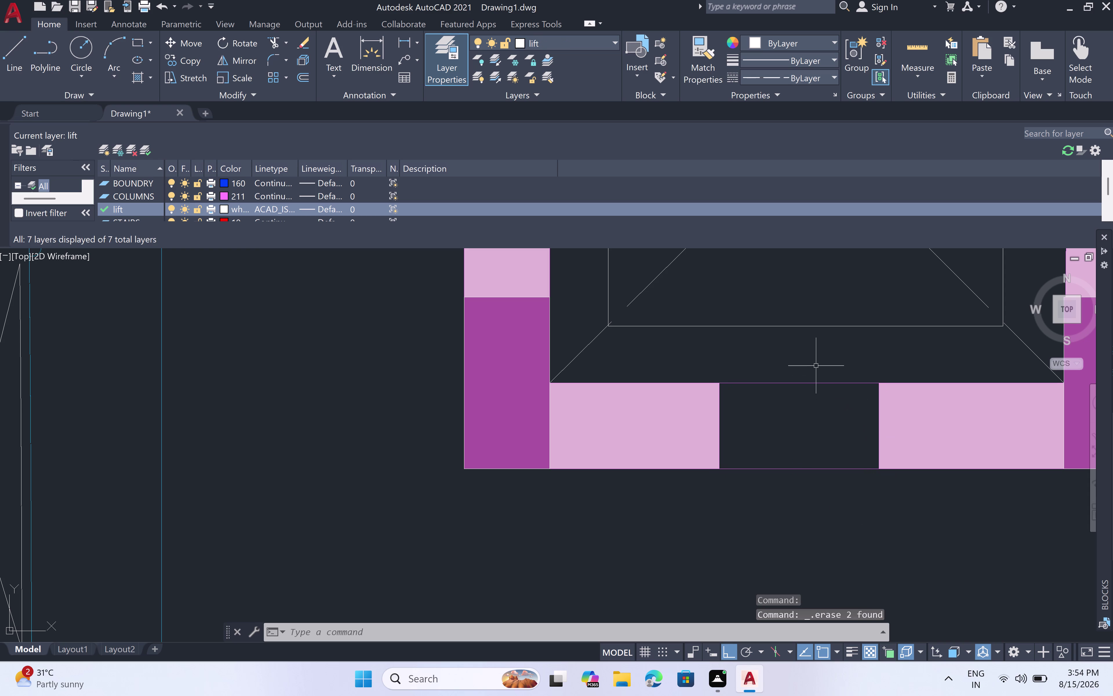
click(806, 372)
click(810, 518)
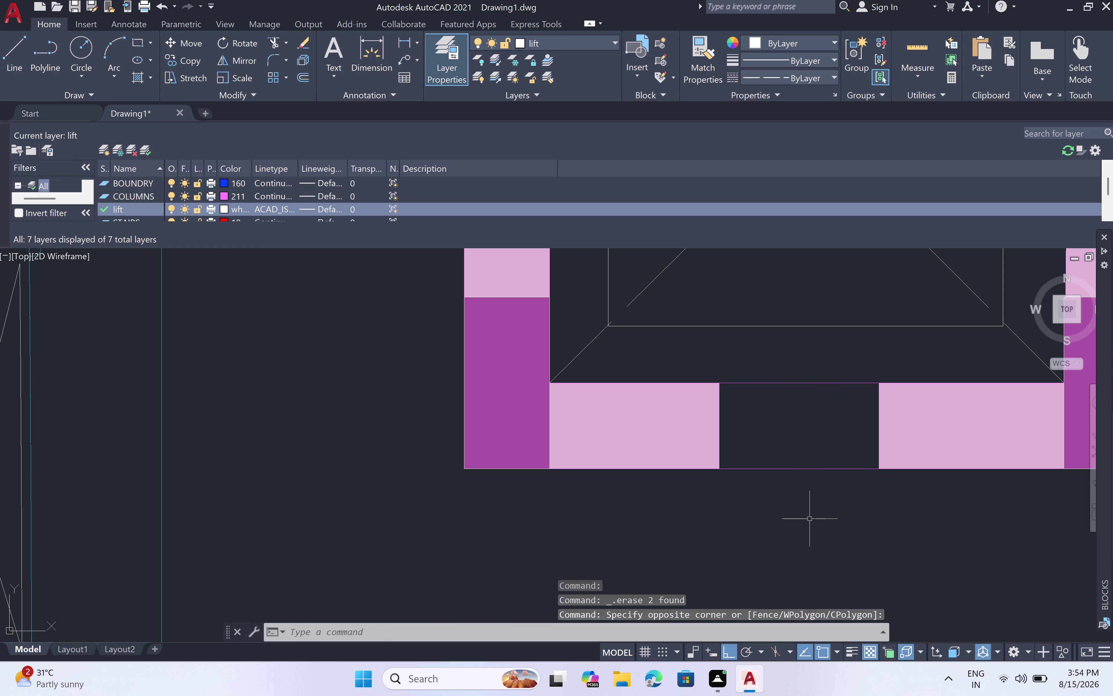
Fence-trim the leftover line across the doorway with TR.
text(tr)
key(space)
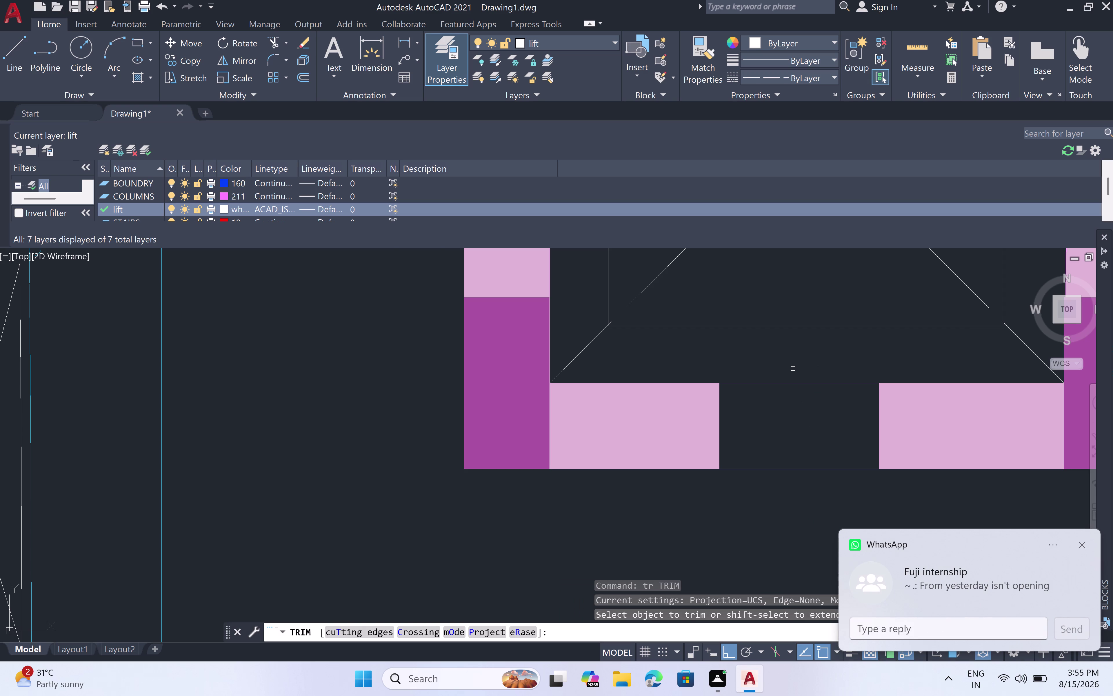
click(792, 366)
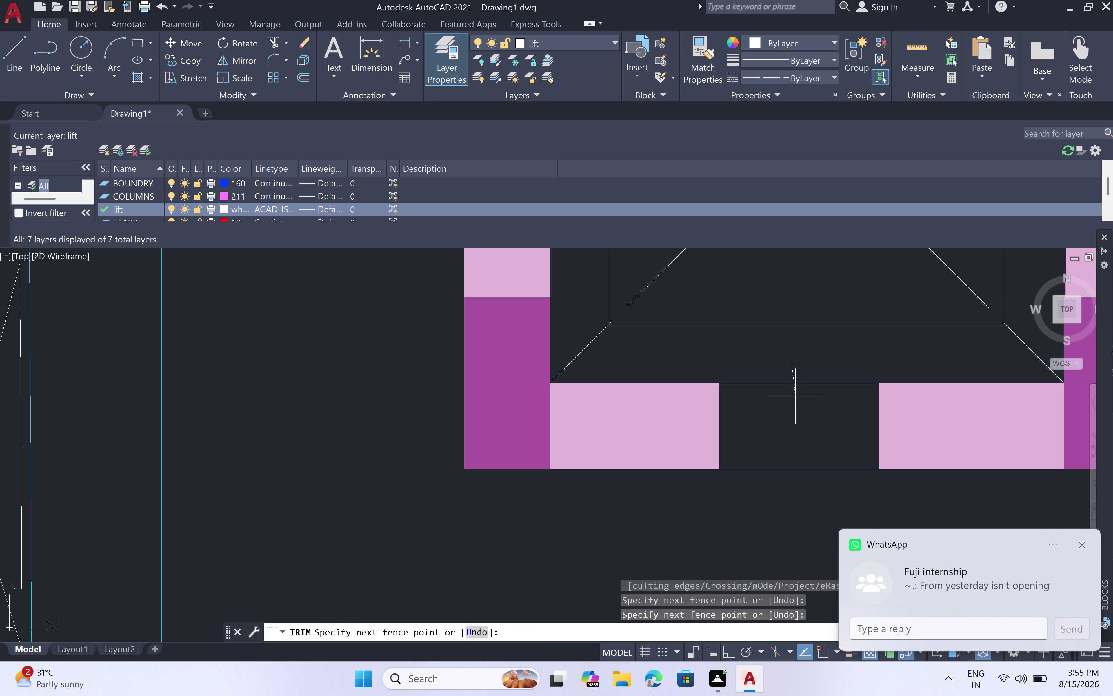
click(791, 505)
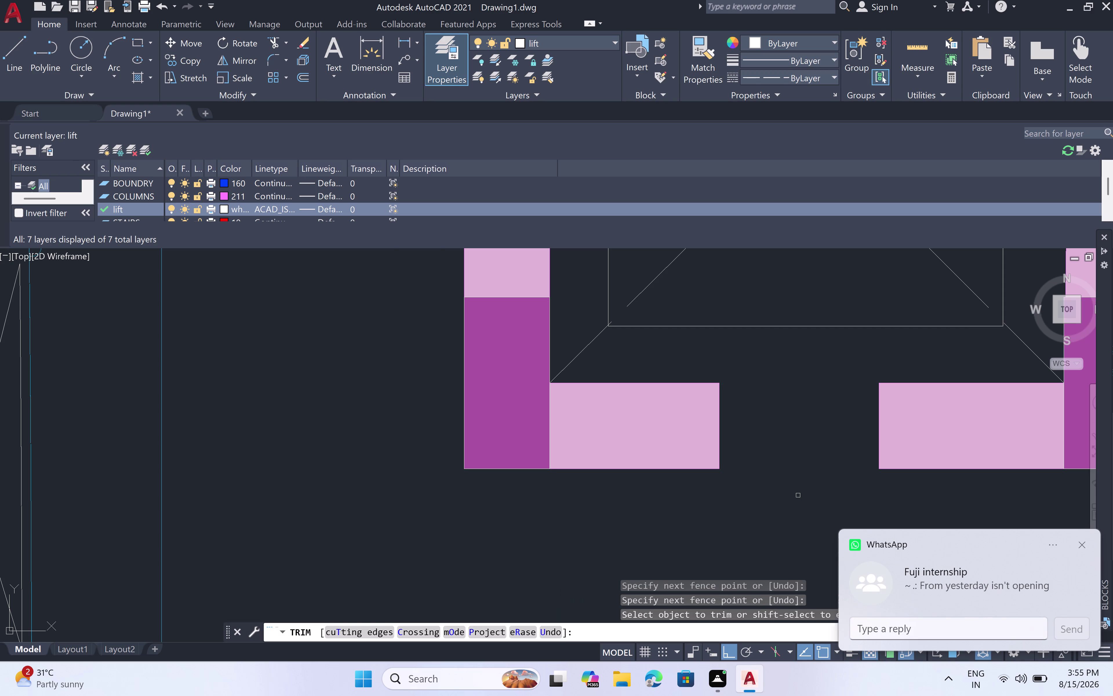